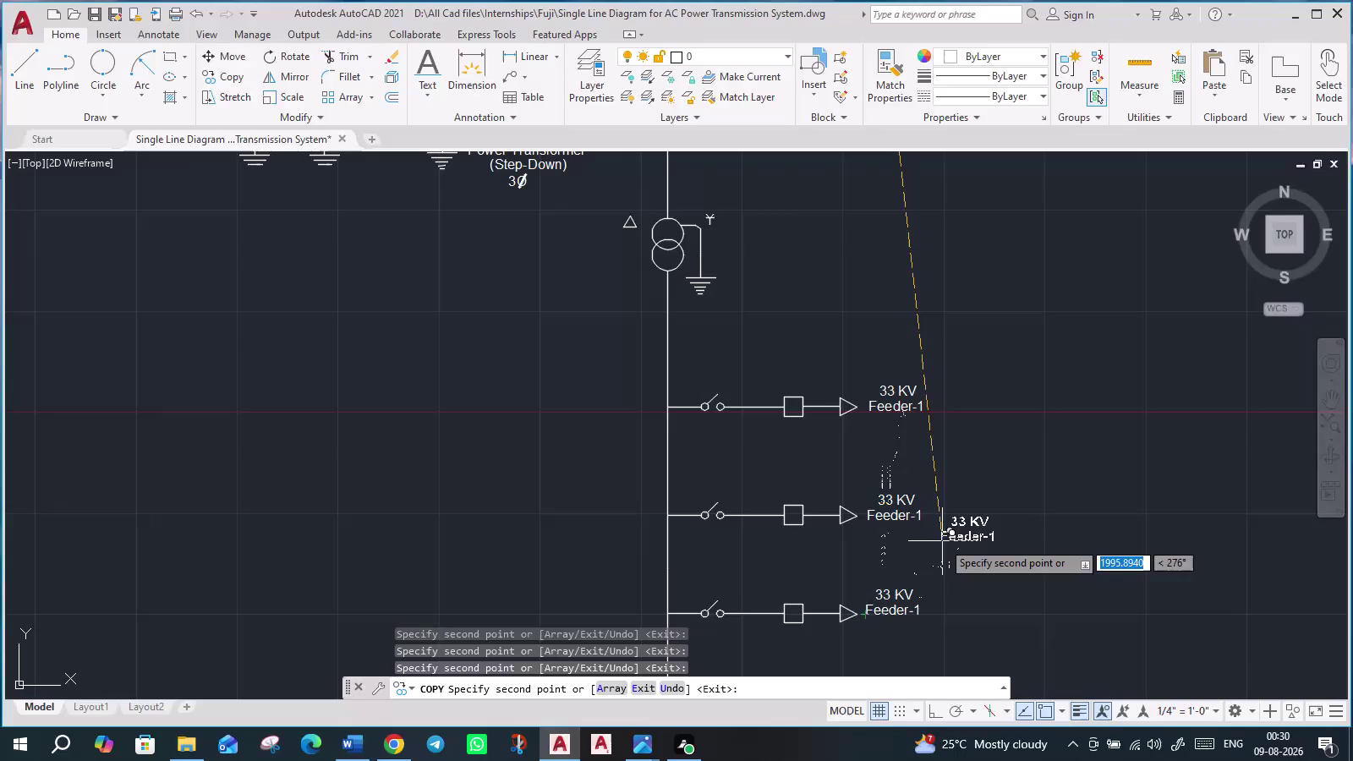
Change the second GENERATION label's first line to STEP-UP.
key(Escape)
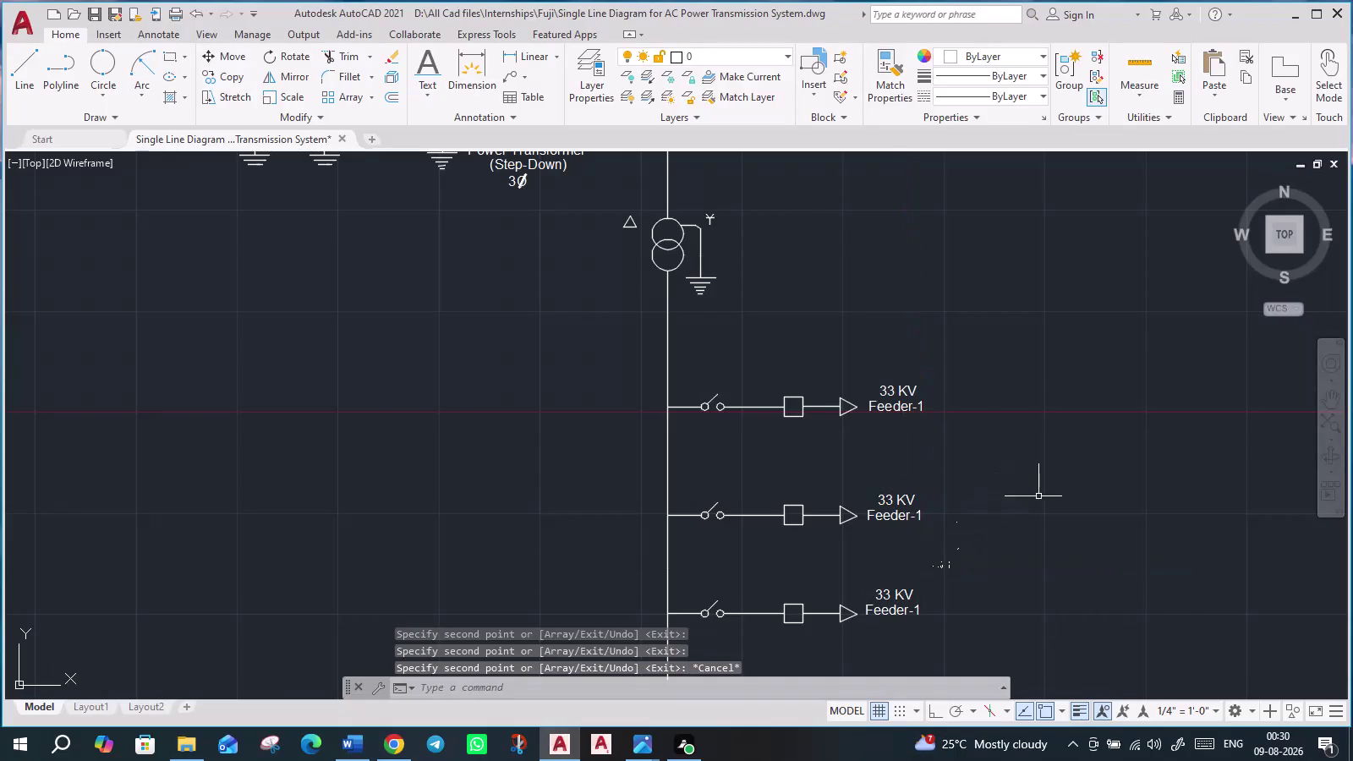
scroll(down, 3)
scroll(up, 3)
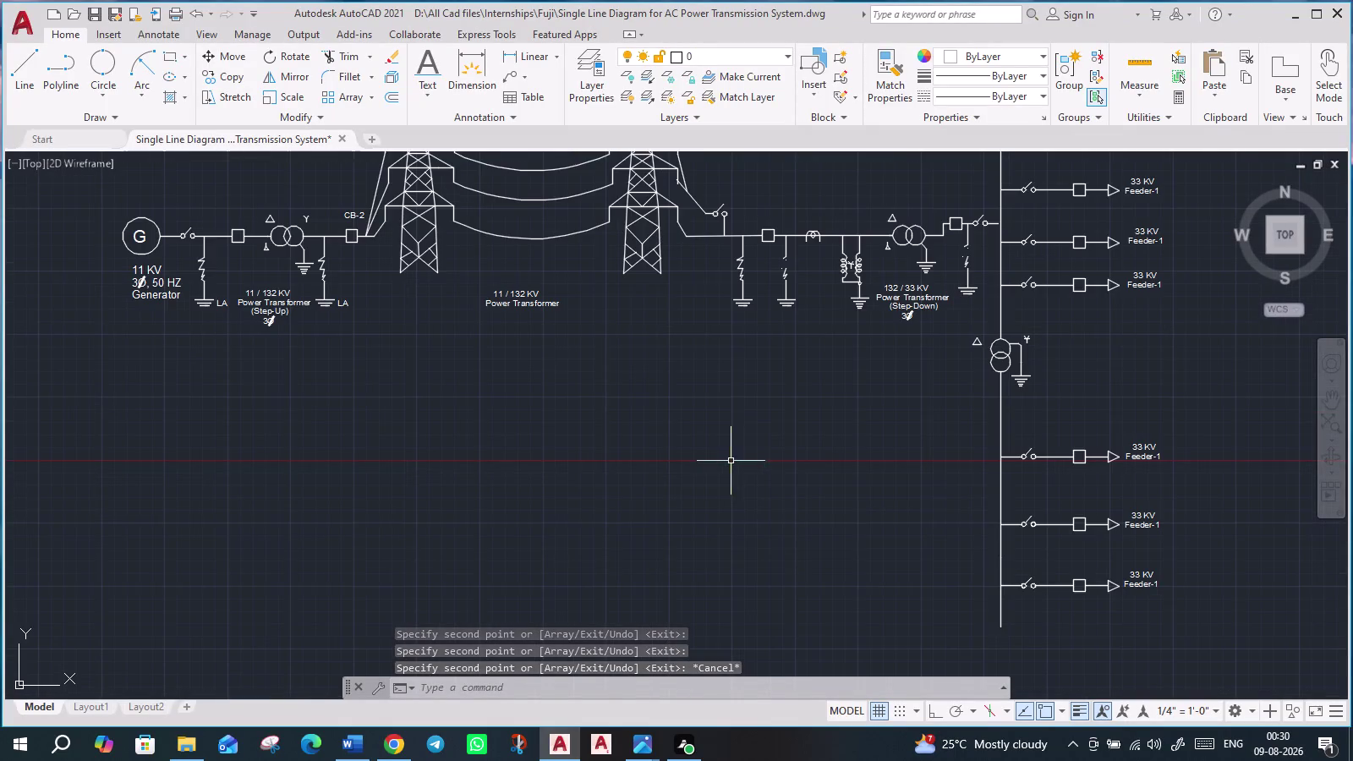
middle_drag(777, 453, 791, 686)
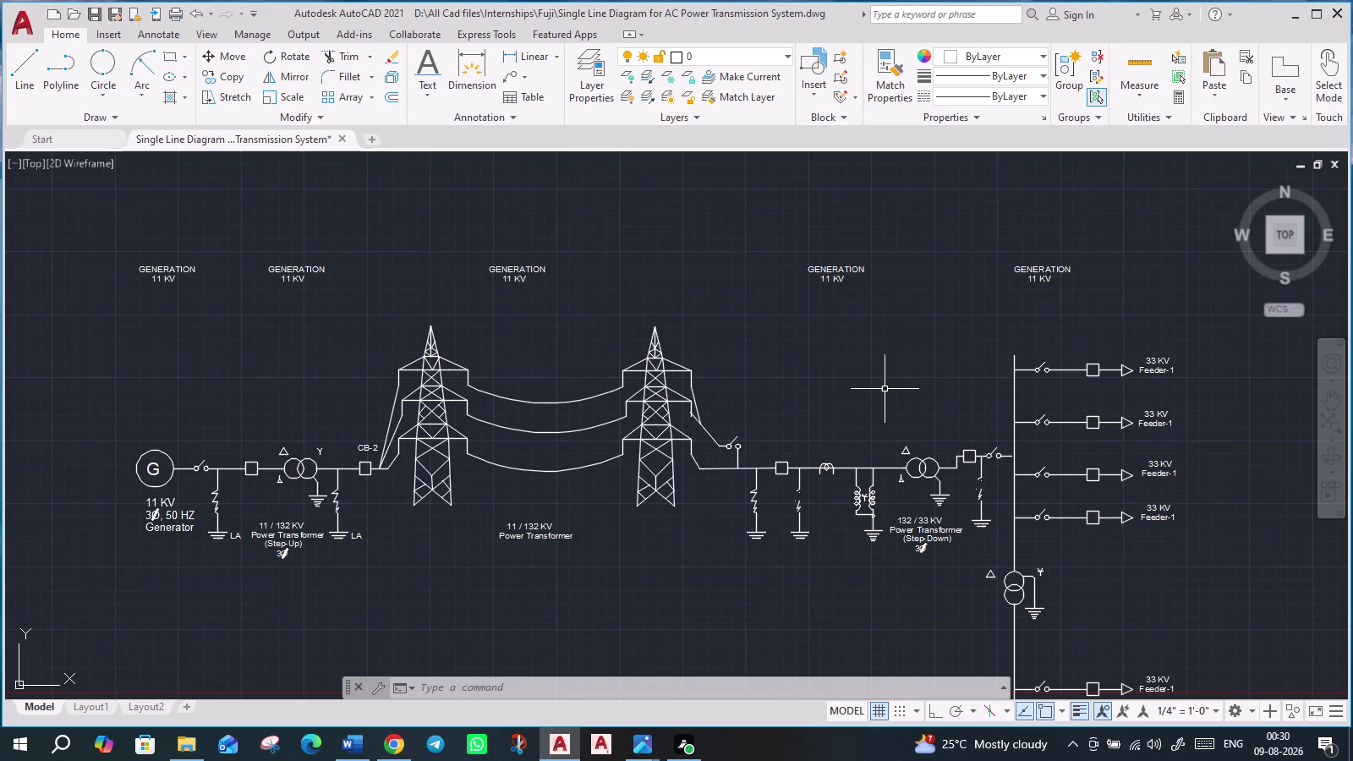
middle_drag(830, 372, 842, 364)
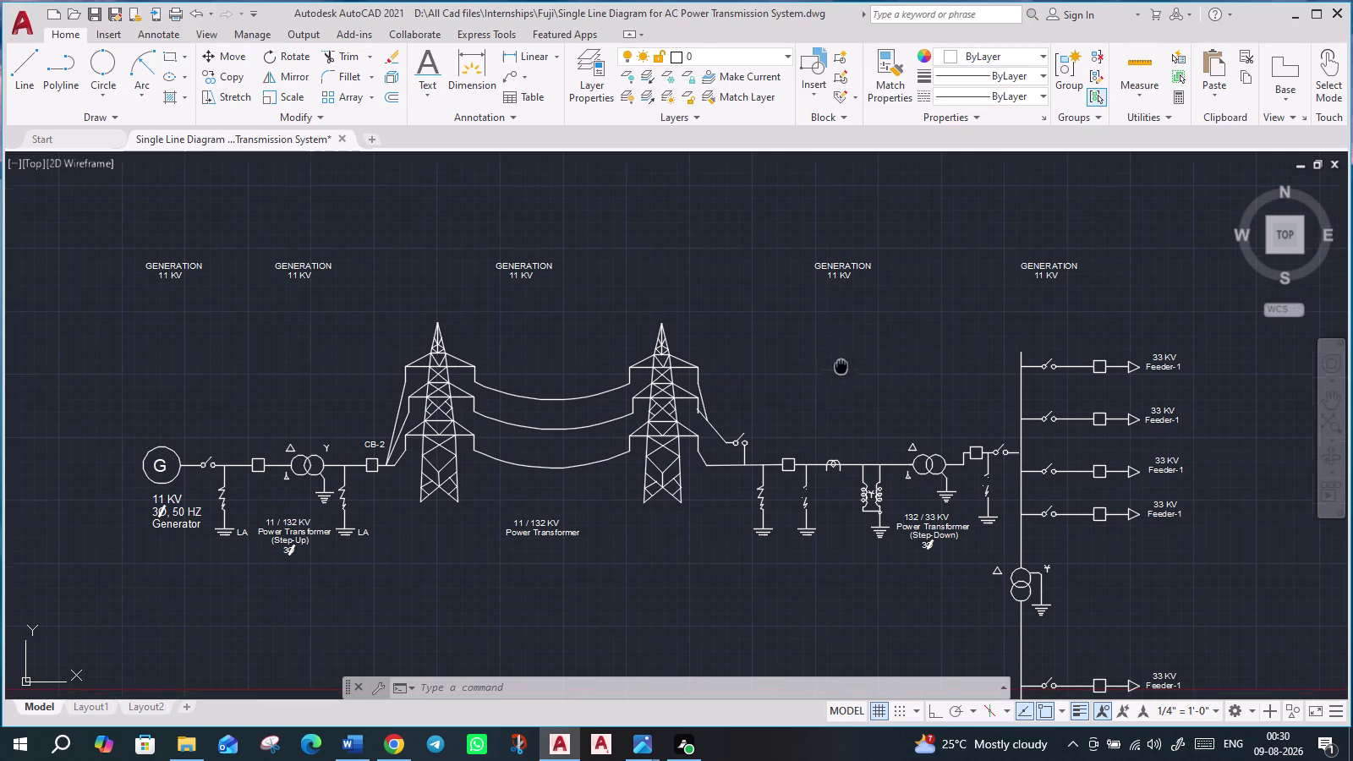
middle_drag(842, 365, 859, 355)
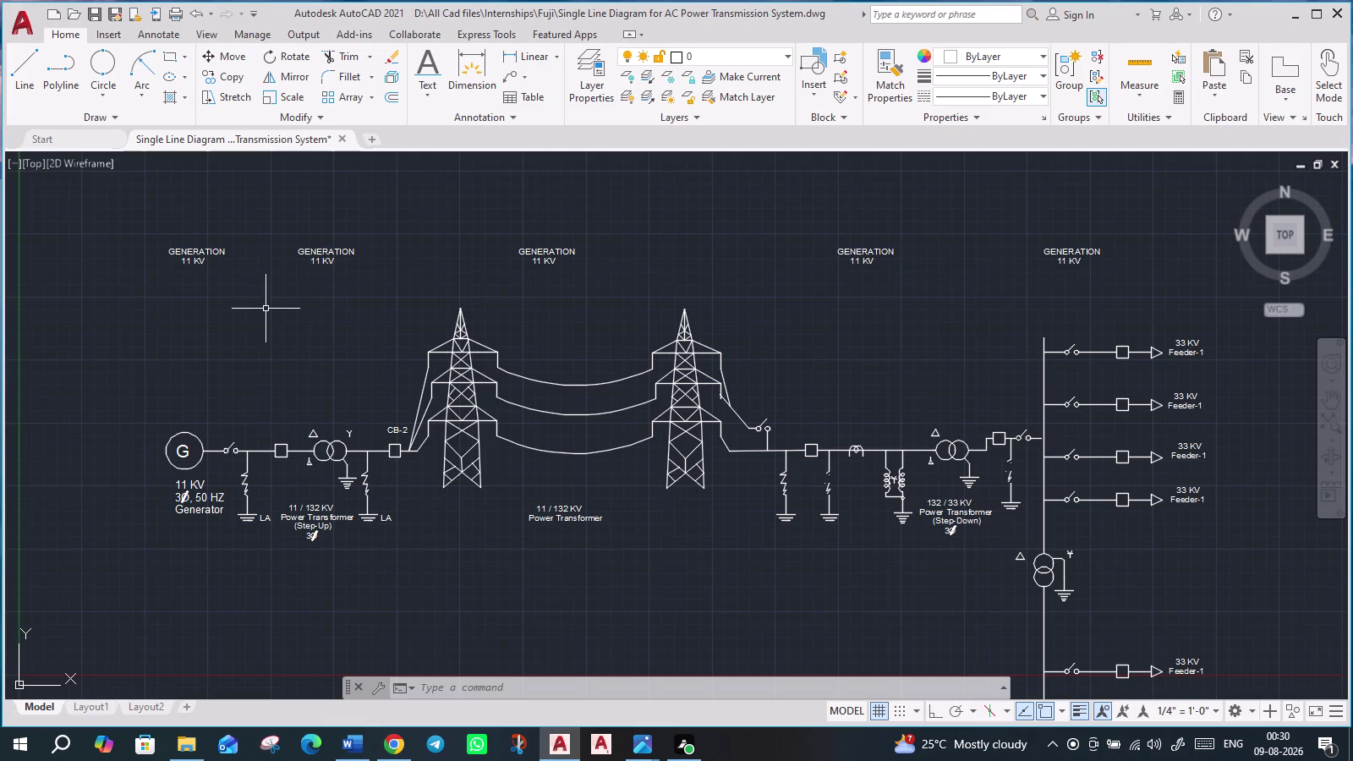
scroll(up, 3)
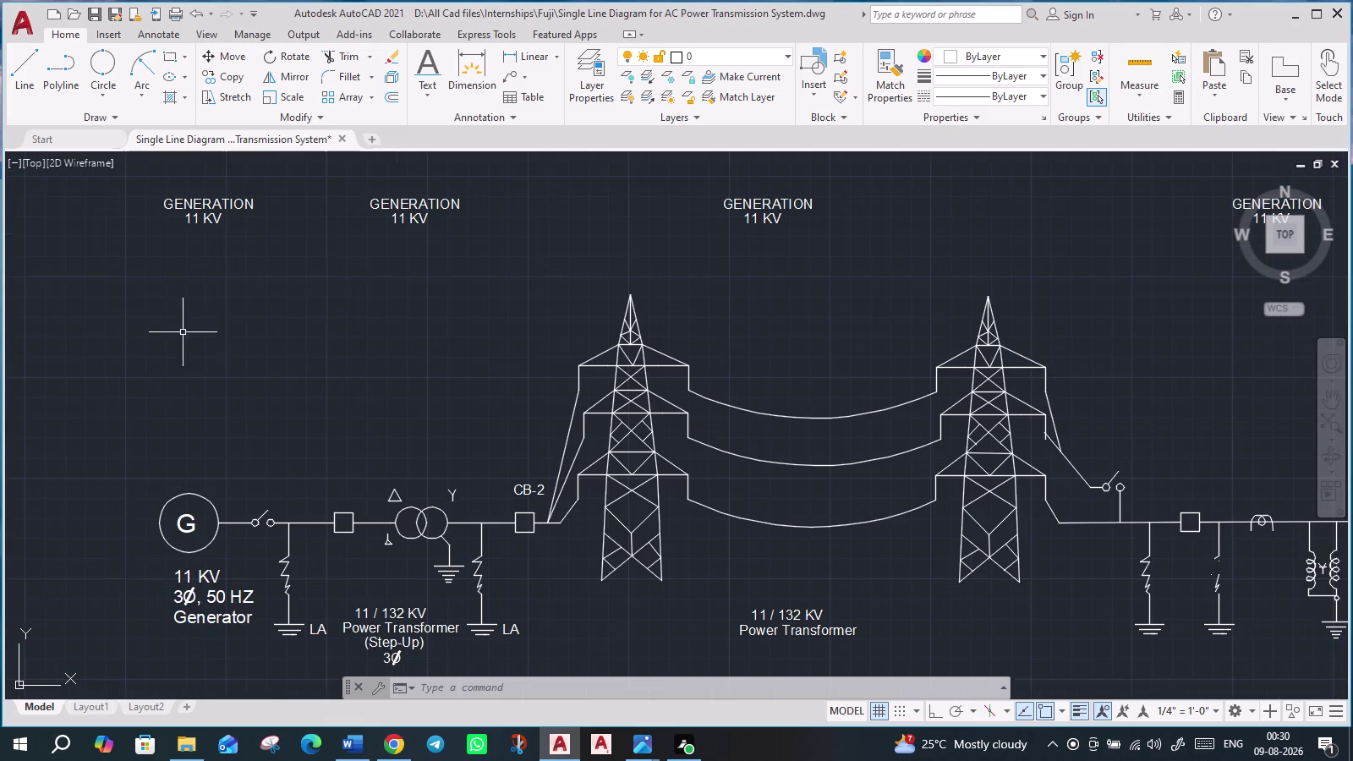
middle_drag(265, 319, 289, 417)
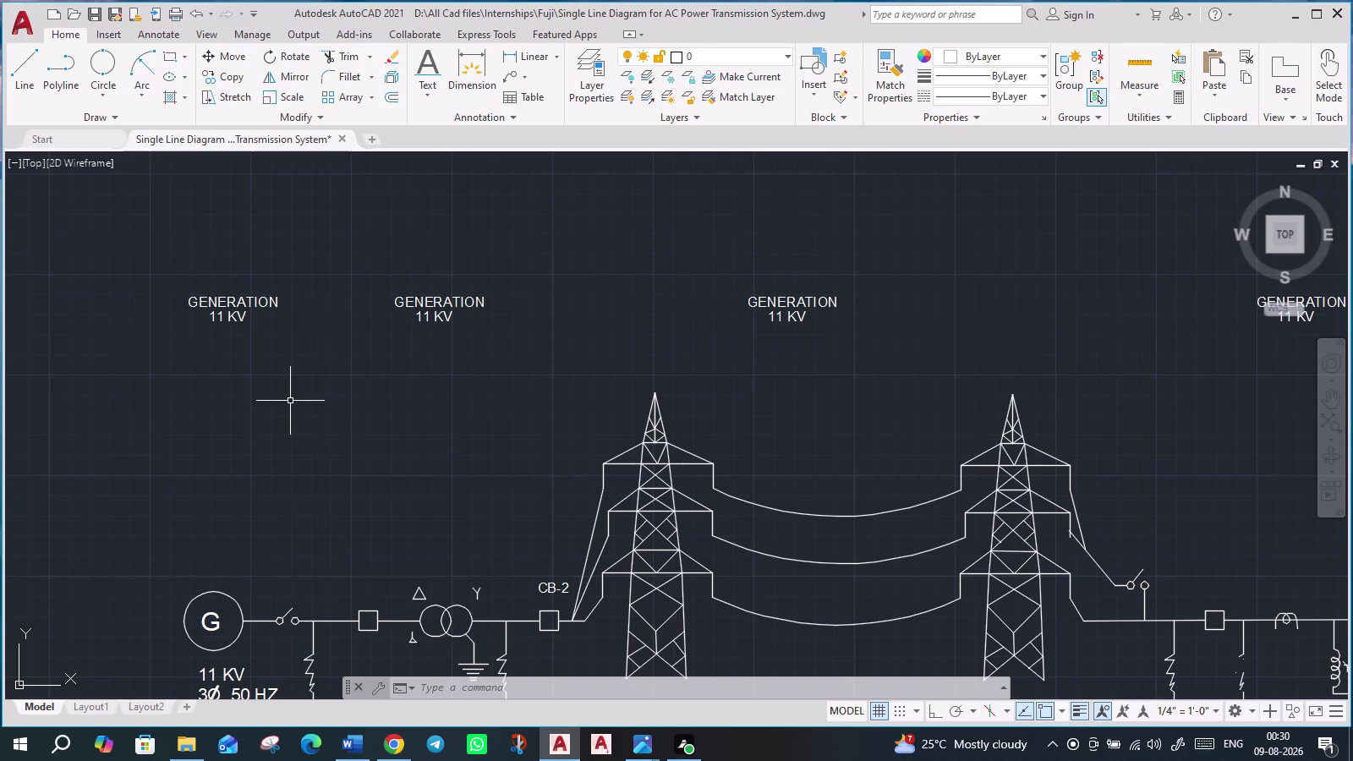
scroll(down, 3)
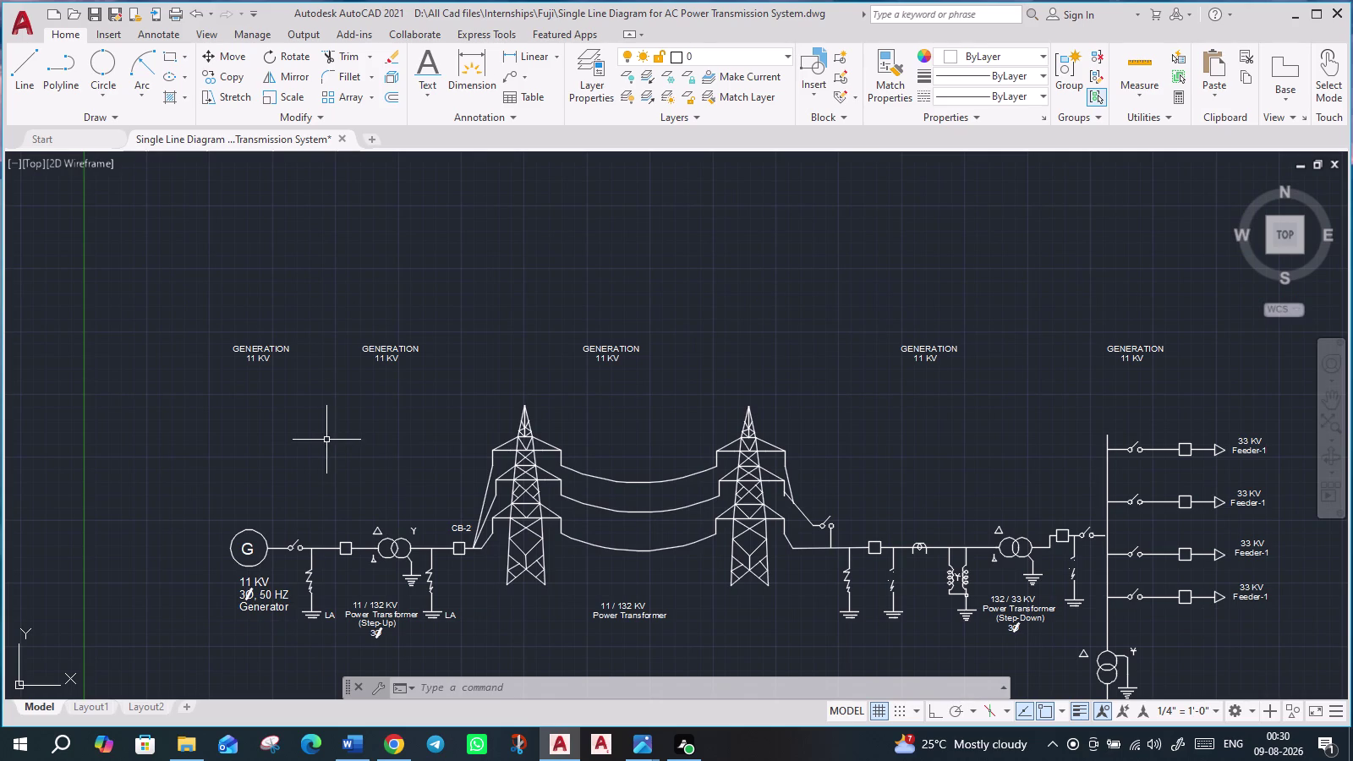
middle_drag(337, 426, 303, 399)
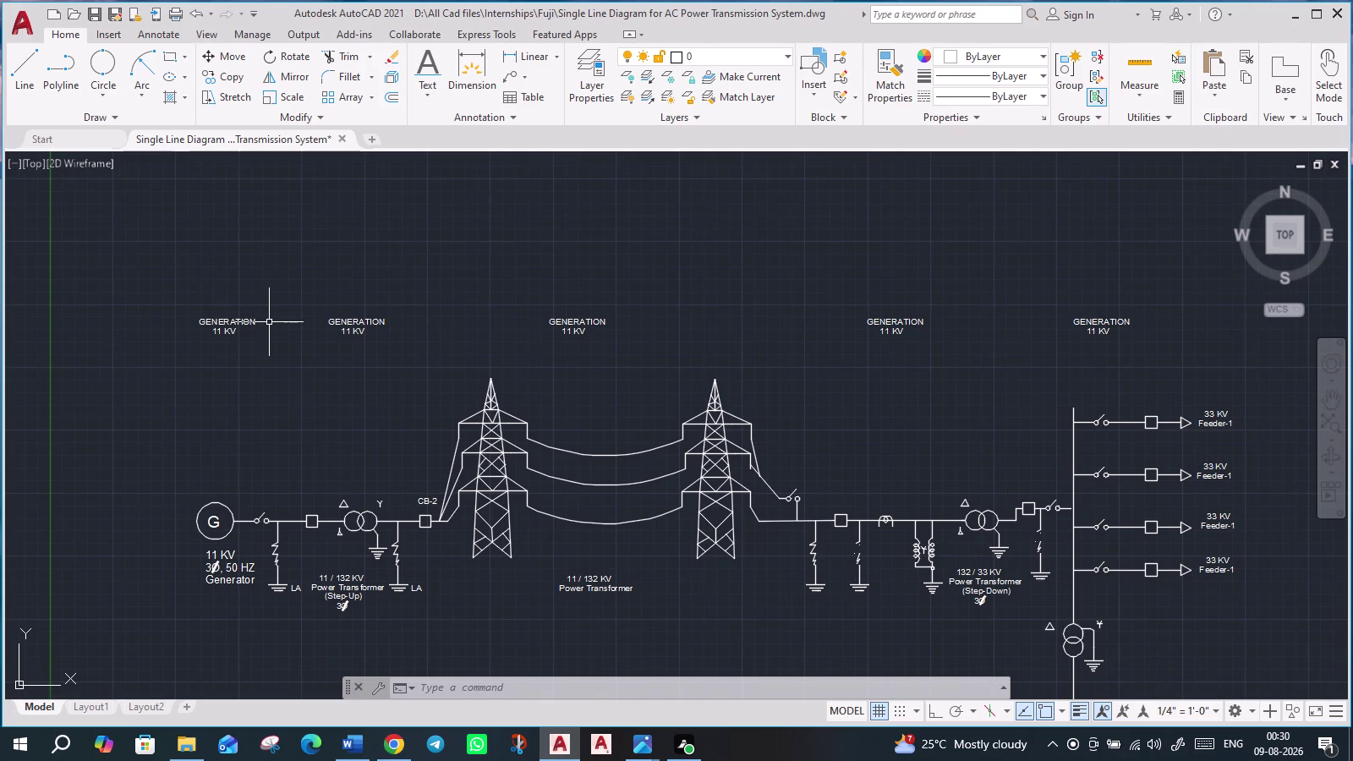
scroll(up, 3)
double_click(461, 319)
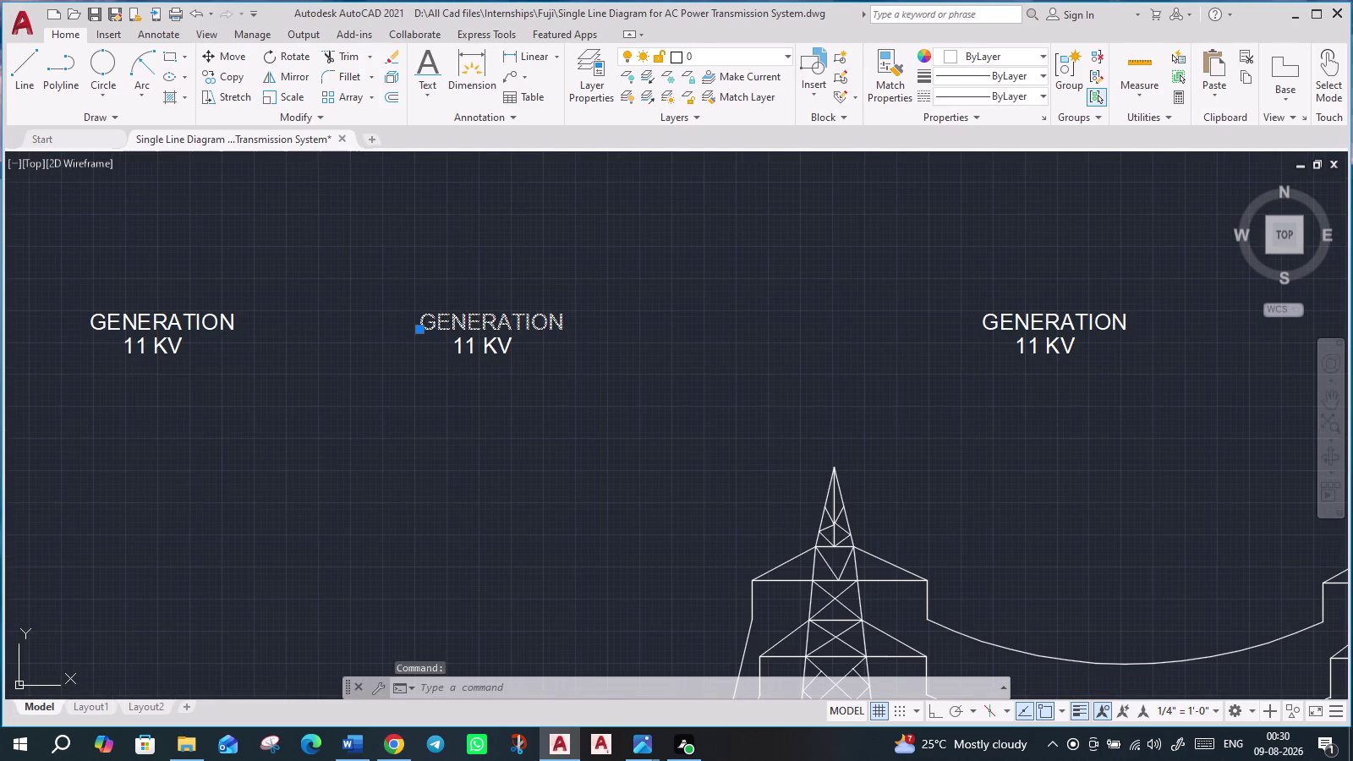
key(shift+s)
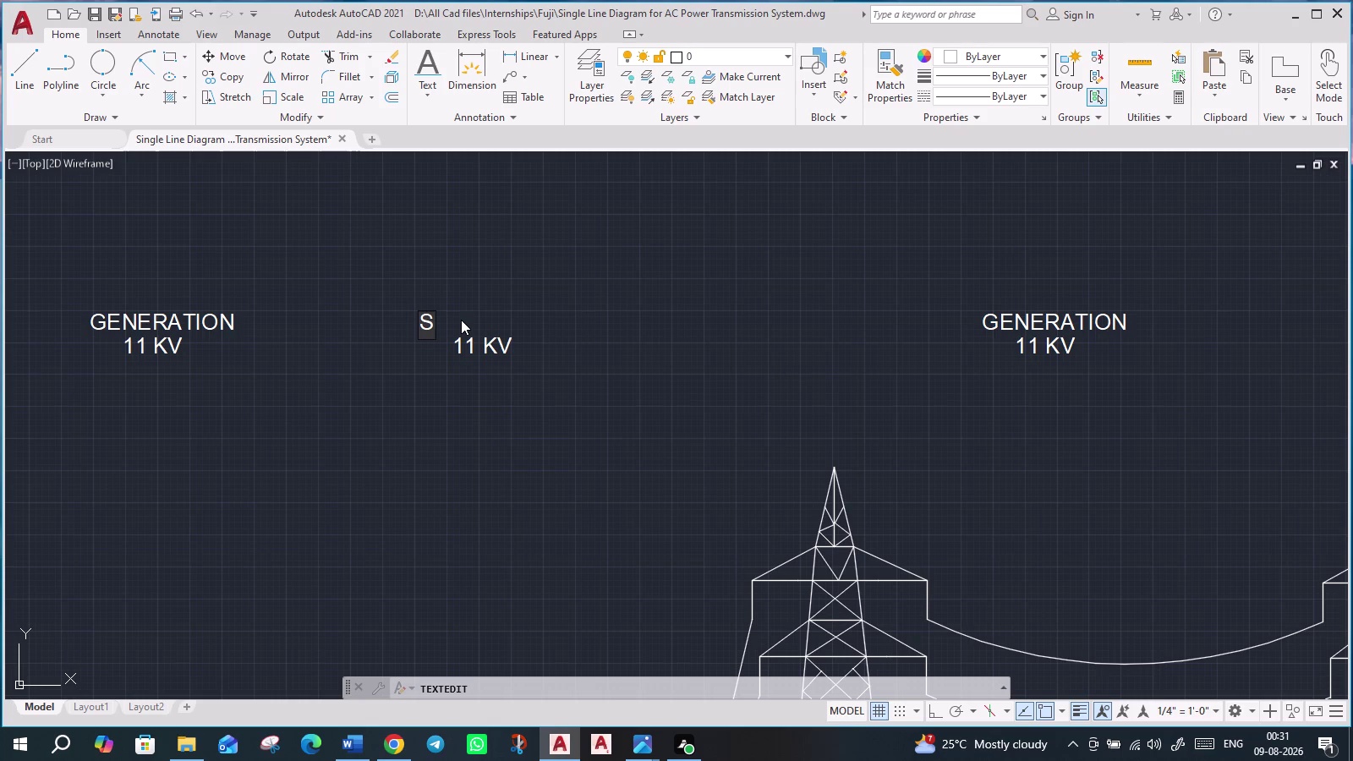
text(TEP-)
text(U)
key(p)
key(Return)
Replace the label's 11 KV line with TRANSFORMER and close text editing.
double_click(493, 347)
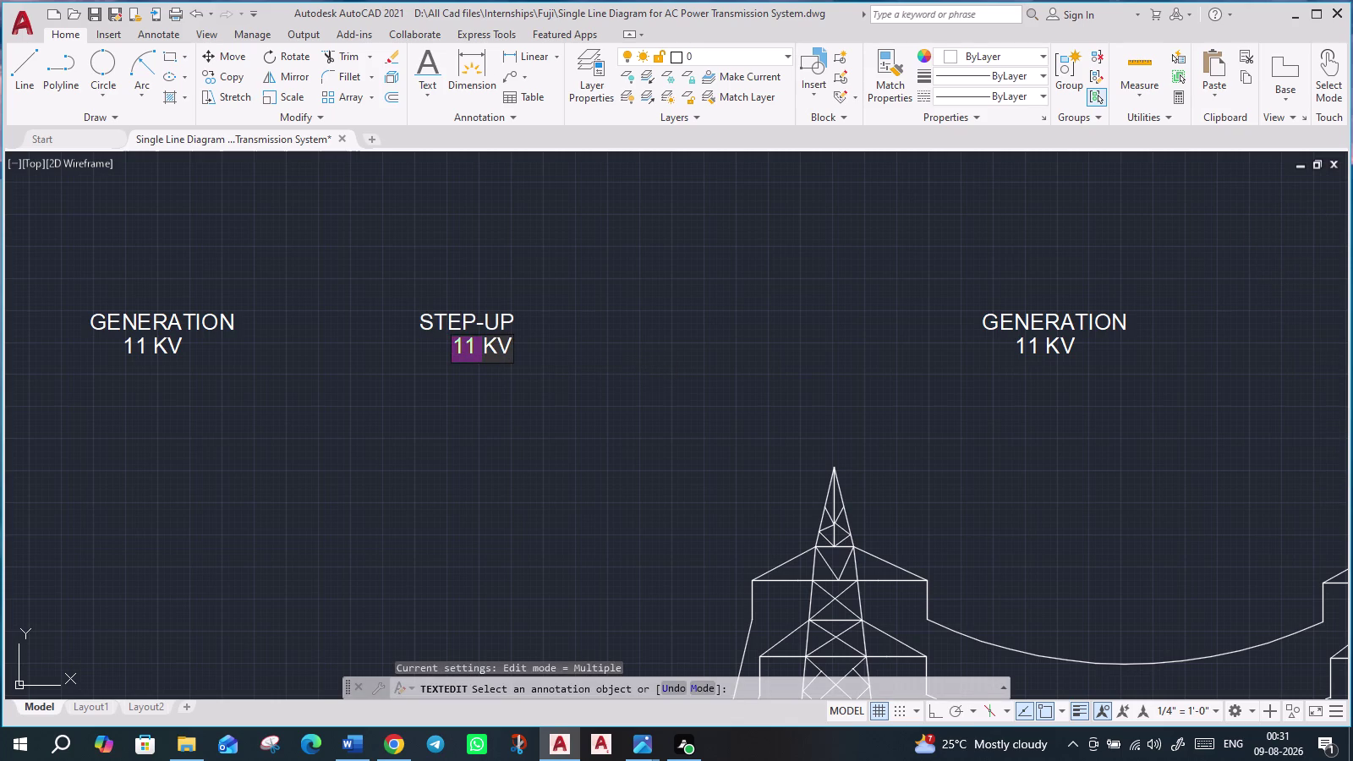
drag(512, 346, 483, 358)
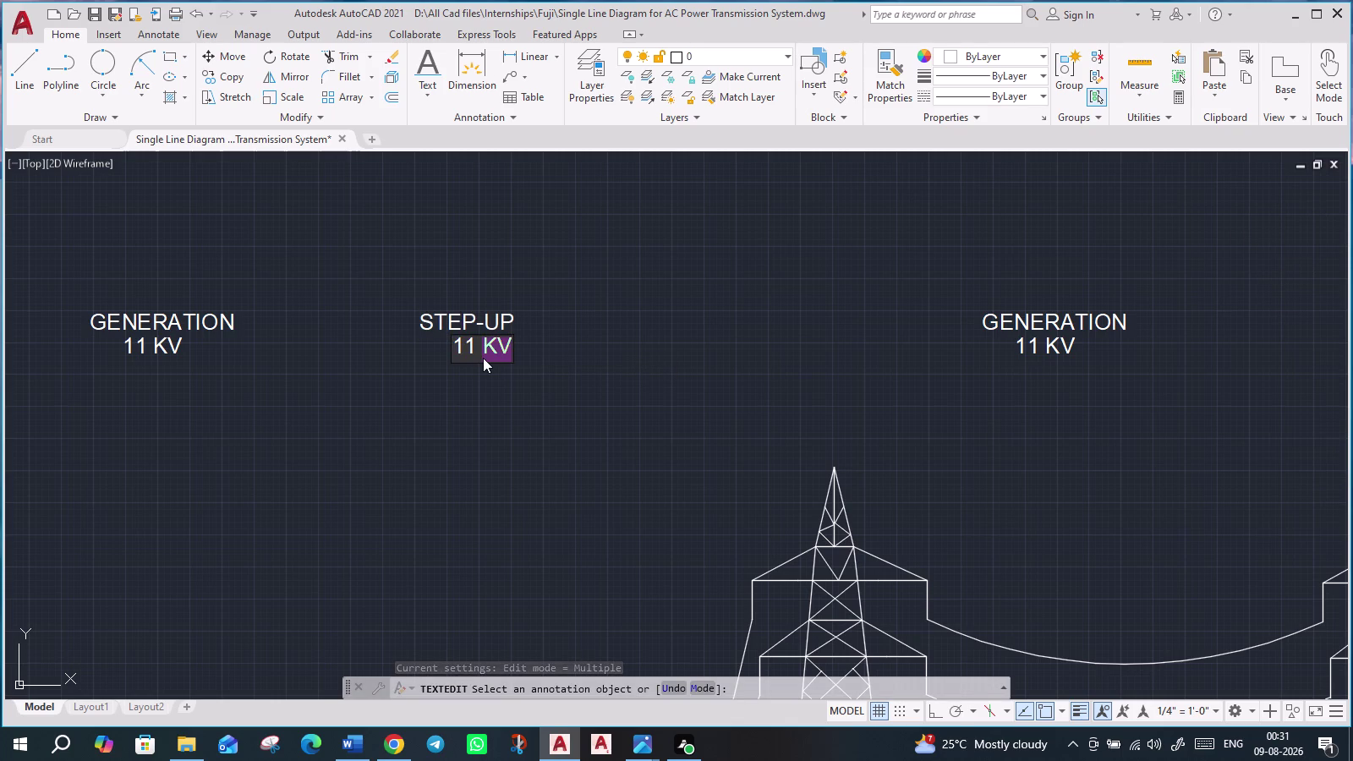
key(BackSpace)
key(BackSpace)
key(BackSpace)
key(BackSpace)
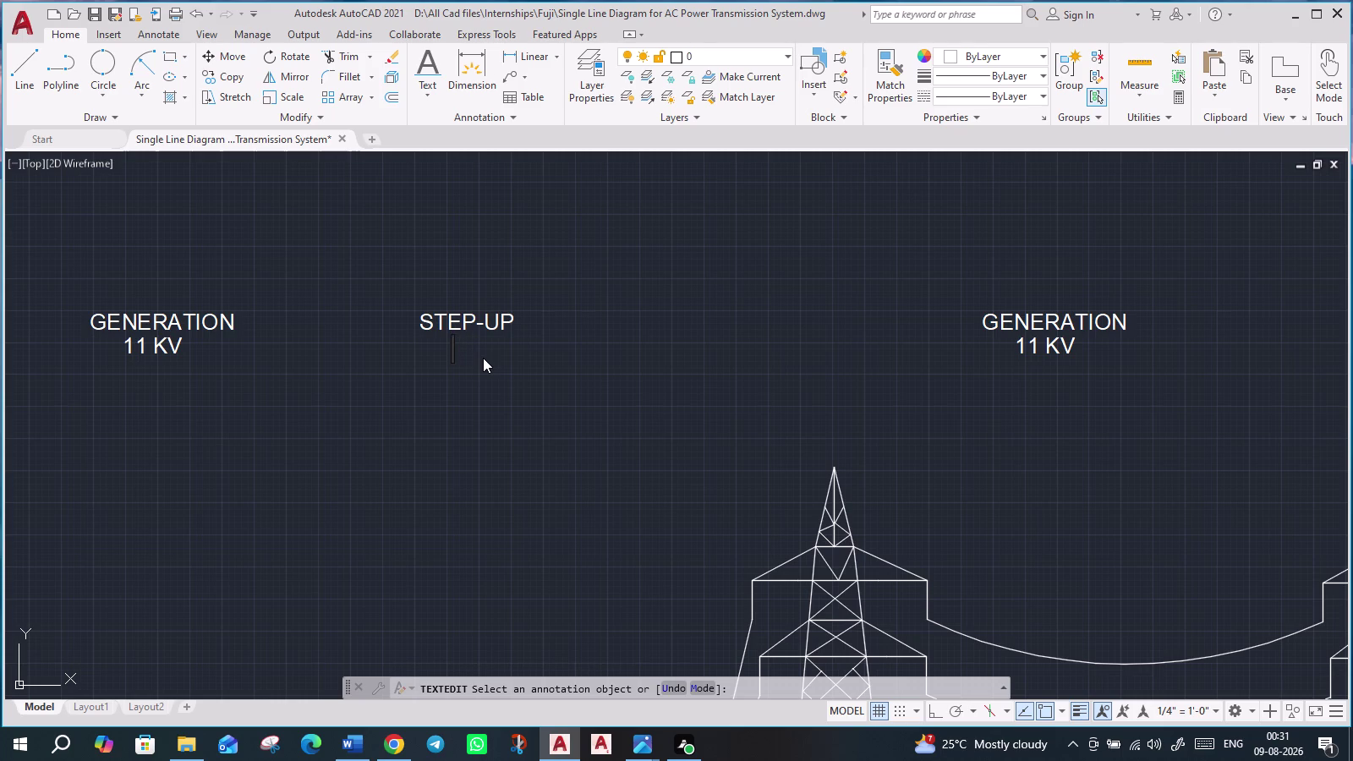
text(TRANSF)
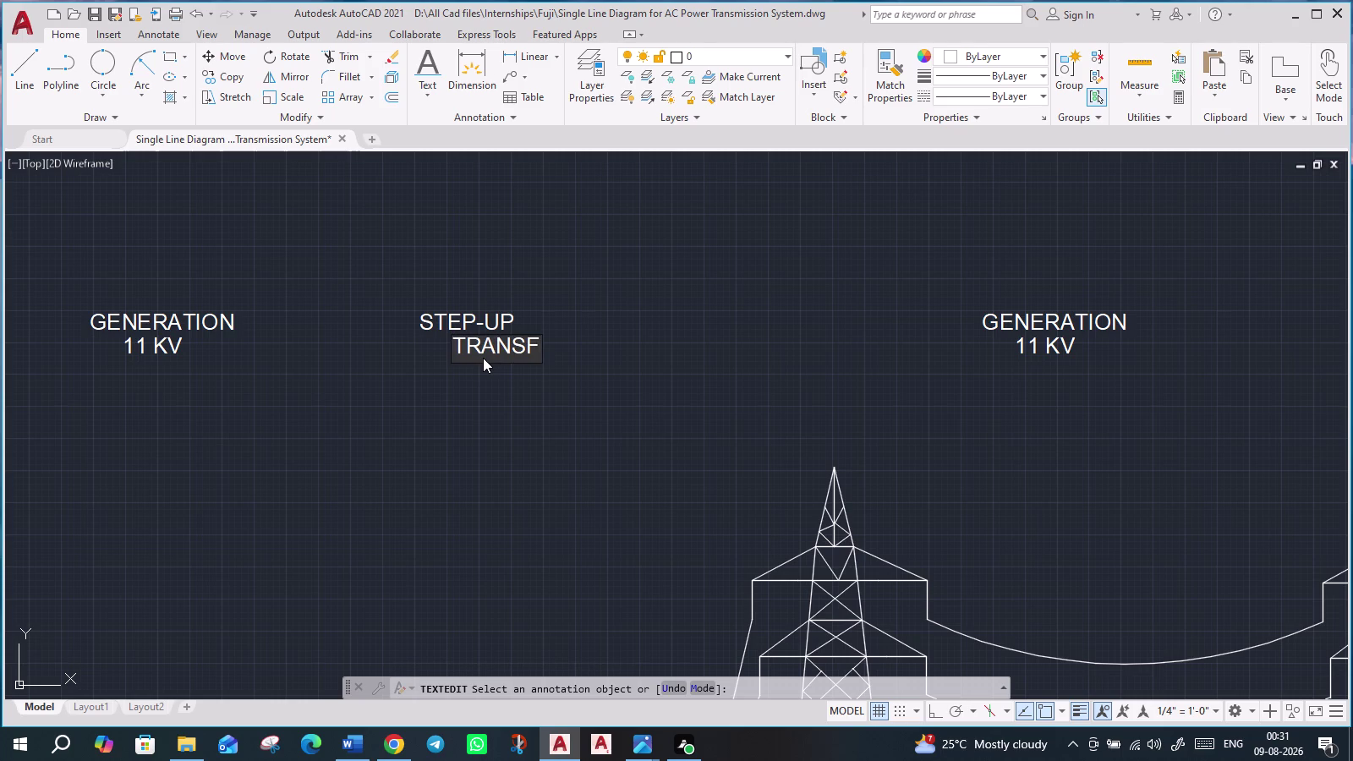
text(ORMER)
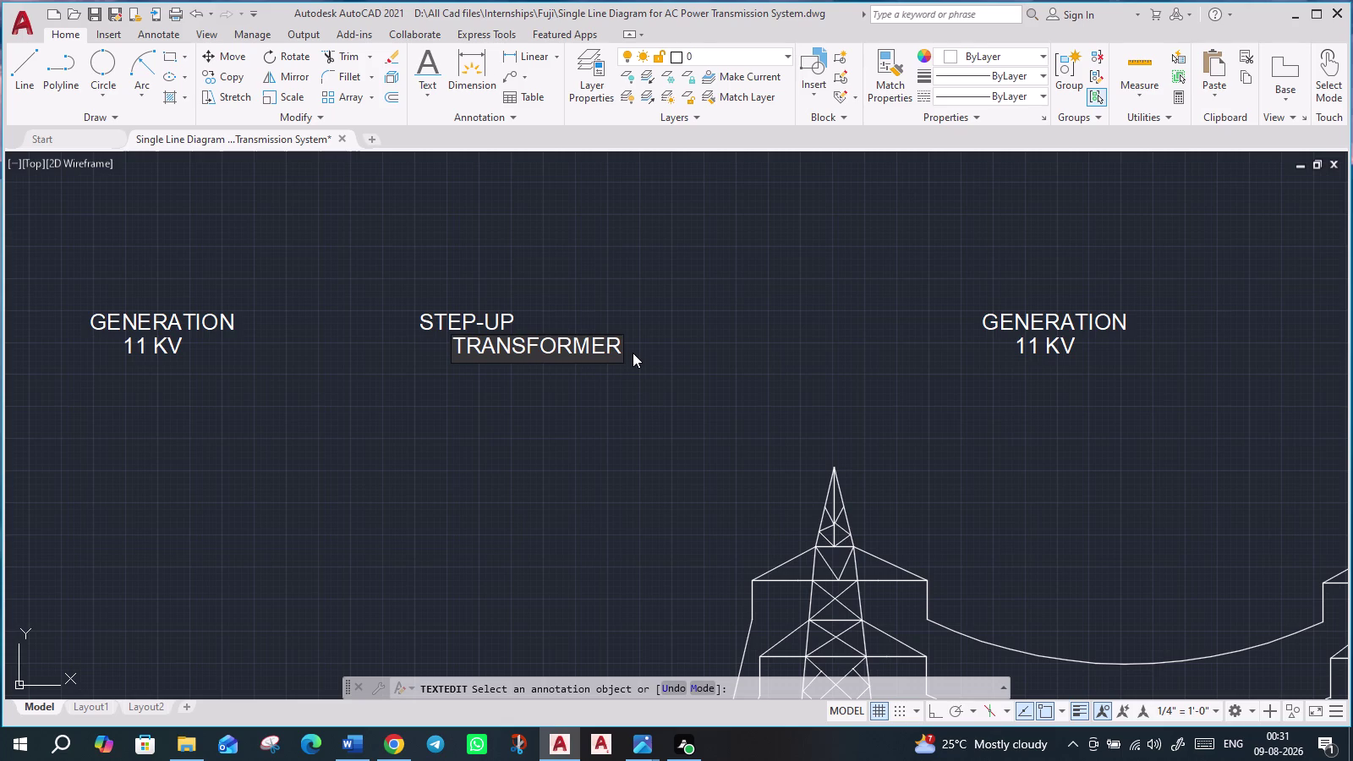
key(Return)
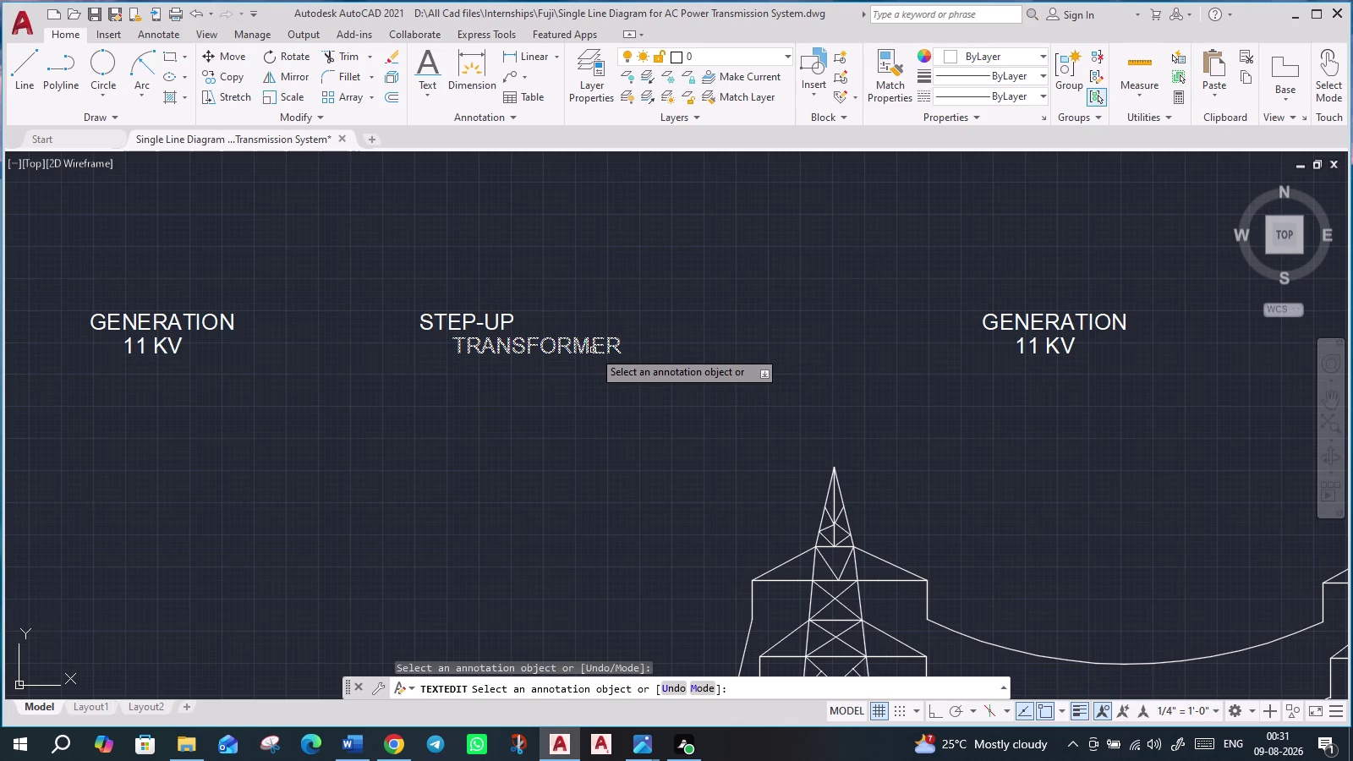
click(593, 350)
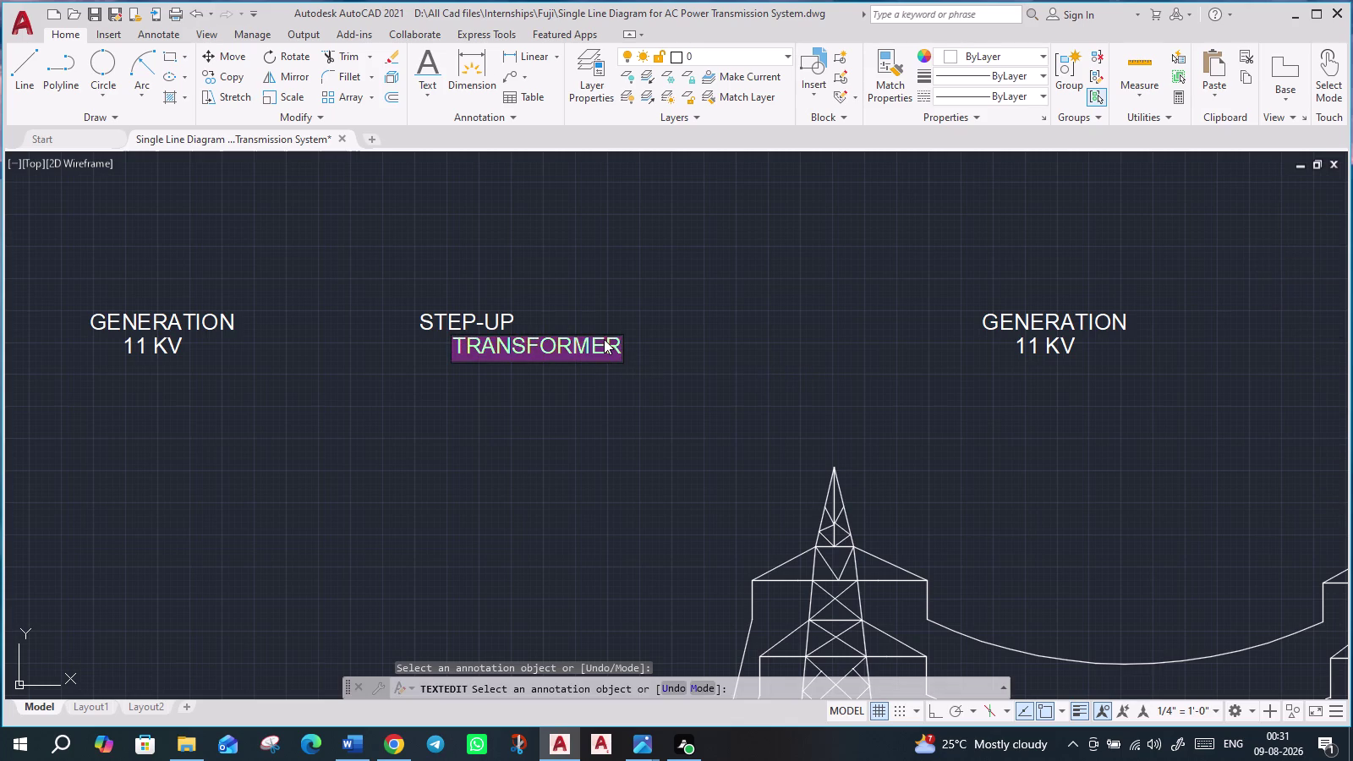
key(Escape)
key(Escape)
click(577, 346)
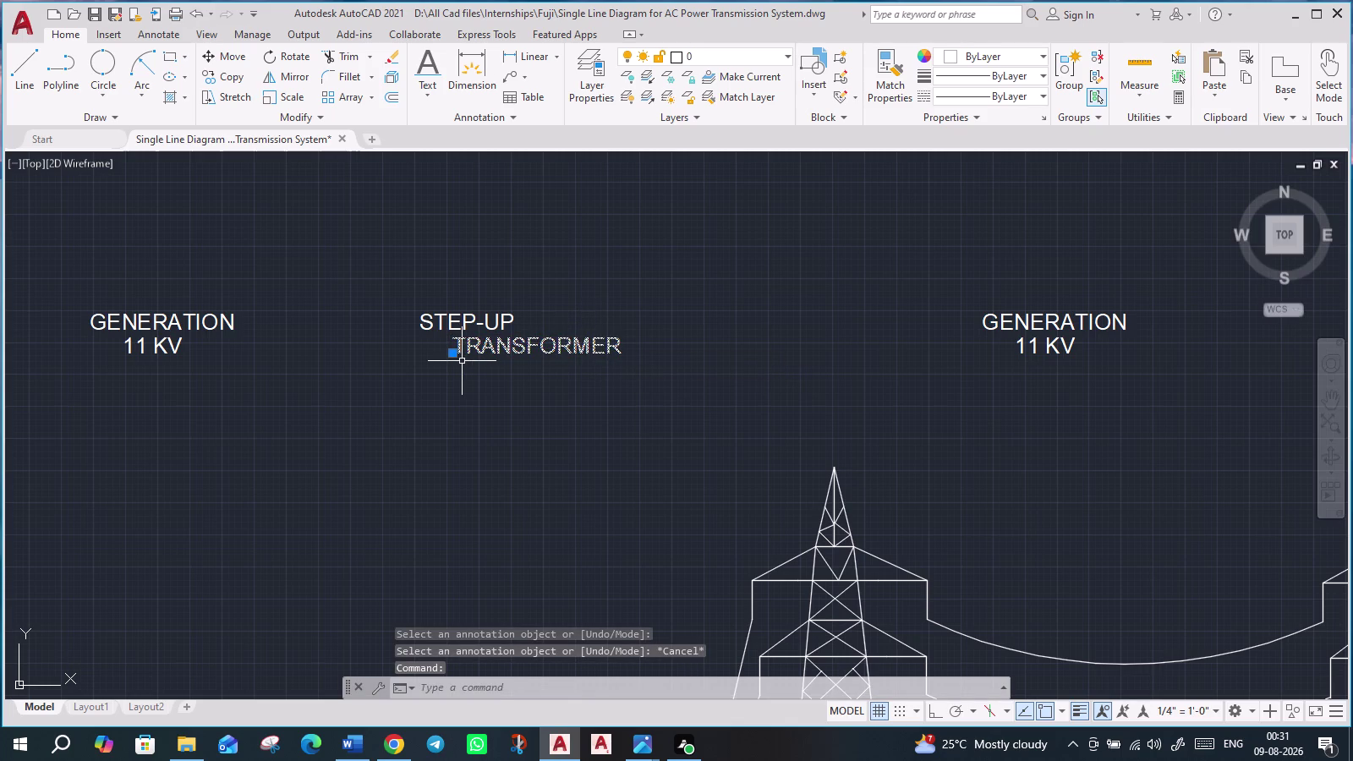
Copy the TRANSFORMER text to just below the label with CO.
text(CO)
key(Return)
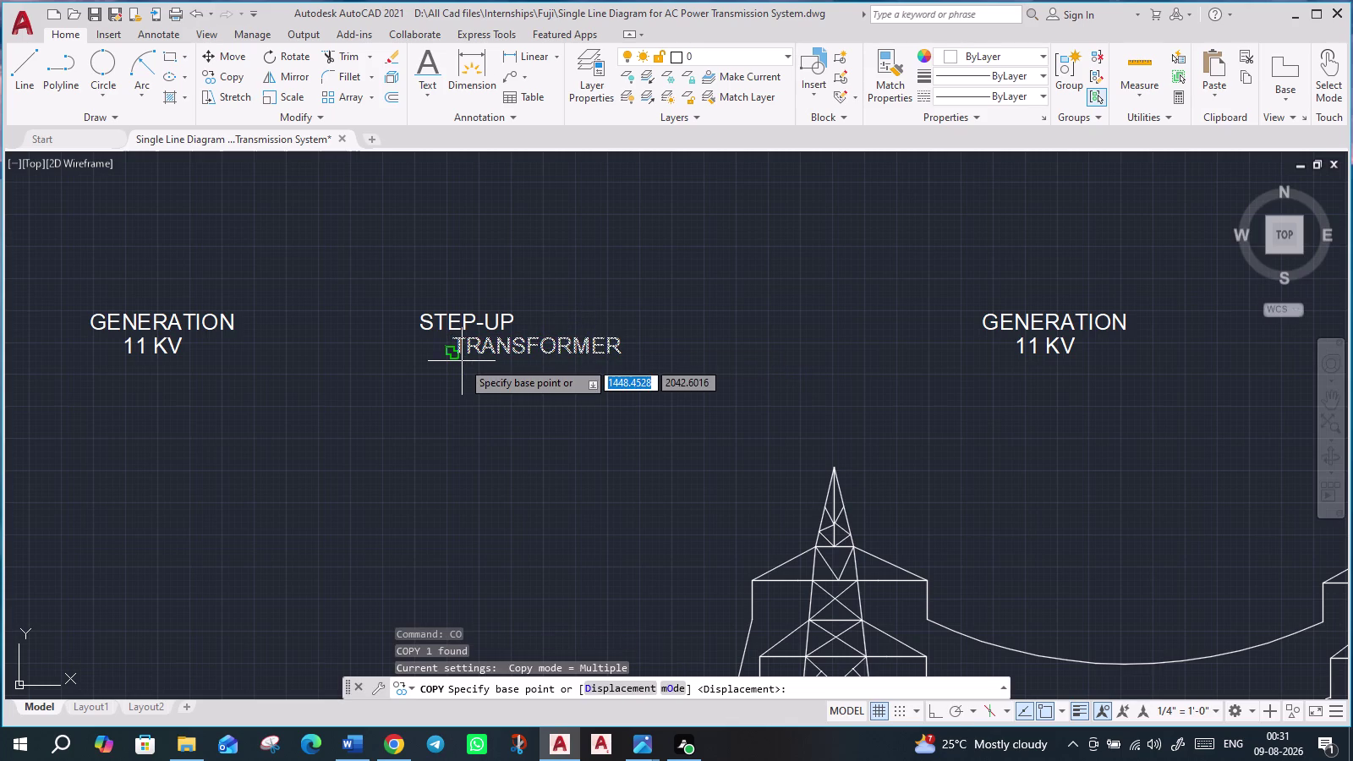
click(476, 346)
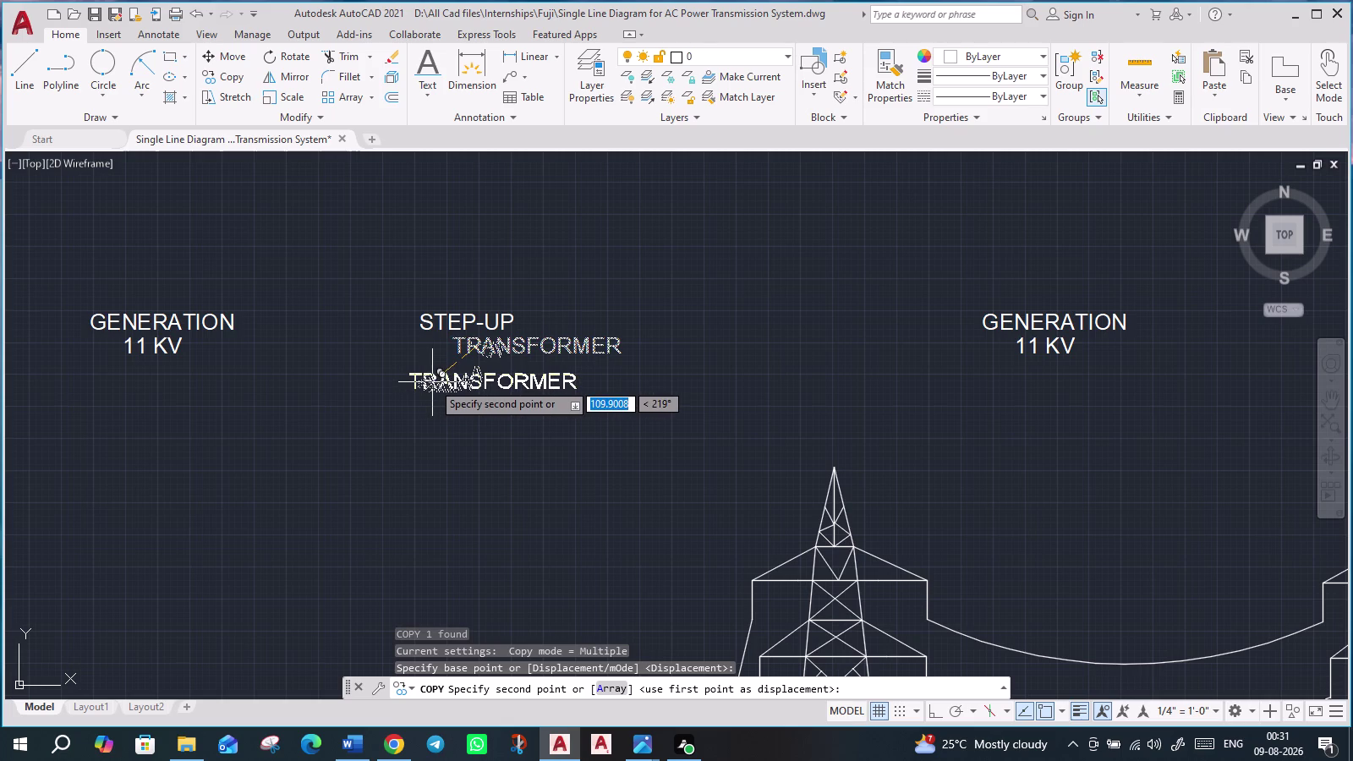
click(432, 382)
key(Escape)
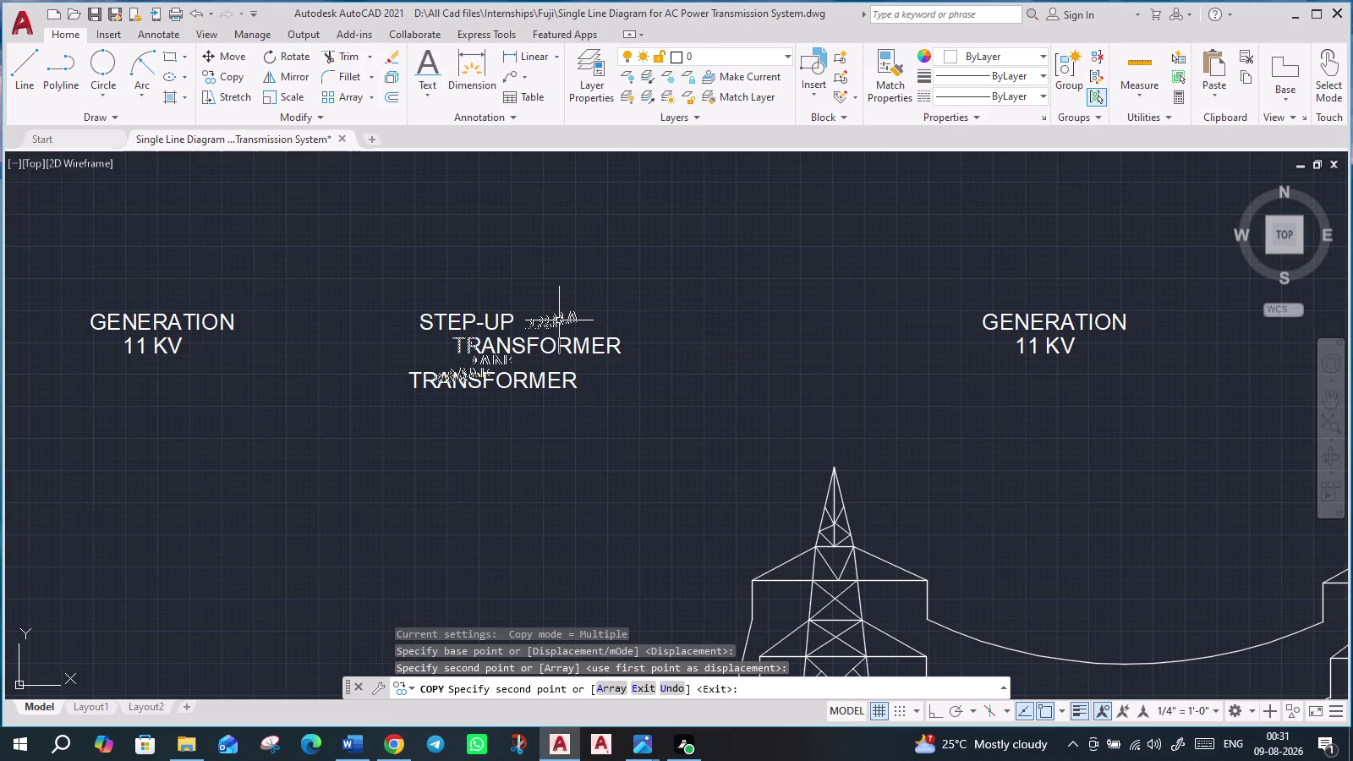
key(Escape)
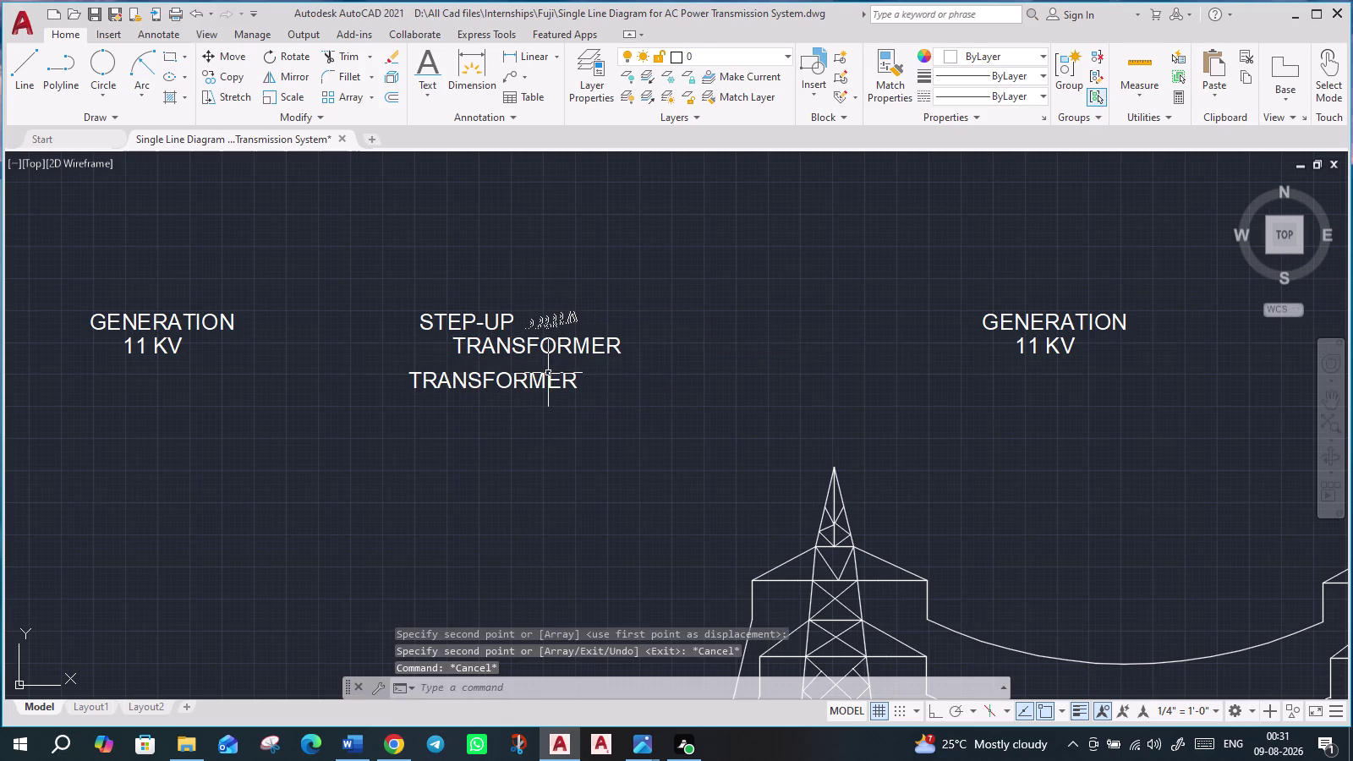
key(Escape)
key(Escape)
Change the copied text to read 11/132 KV.
double_click(543, 384)
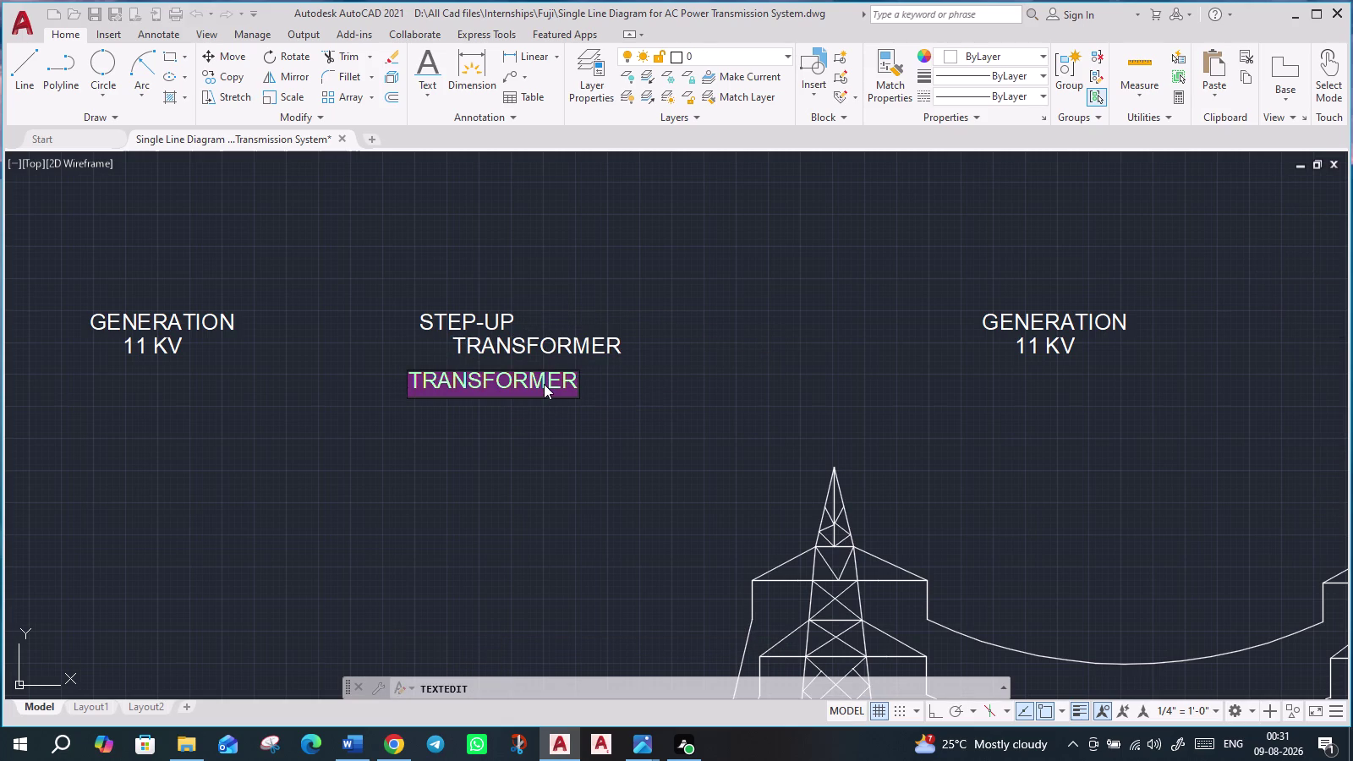
text(11/)
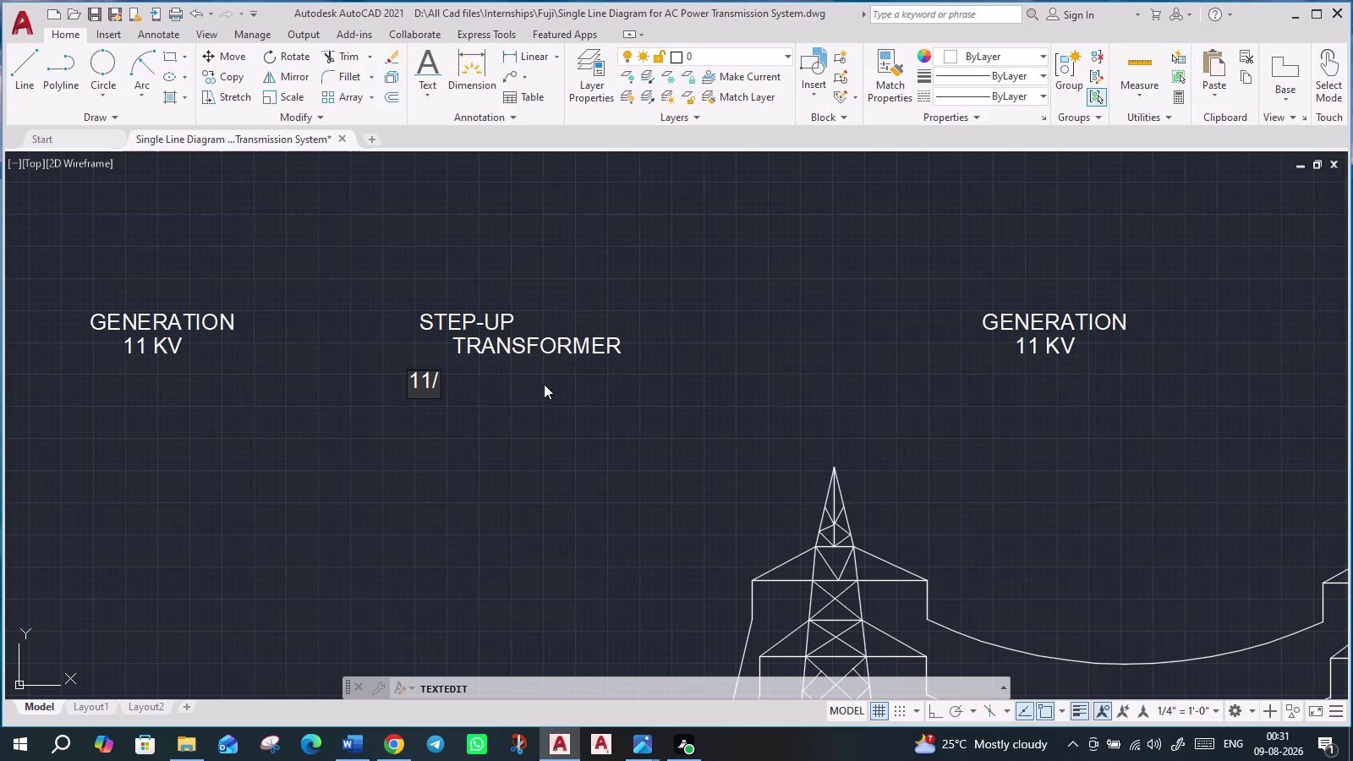
text(132)
key(space)
text(K)
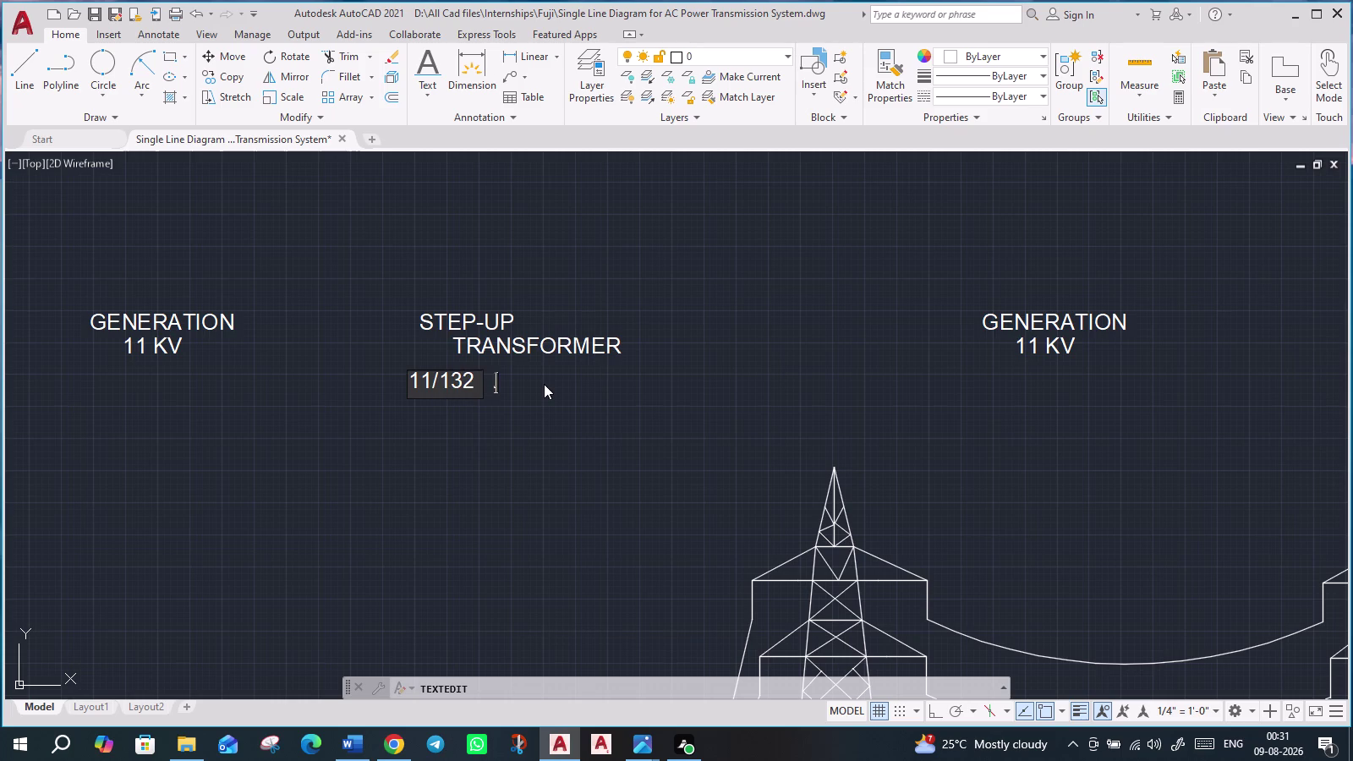
text(V)
key(Return)
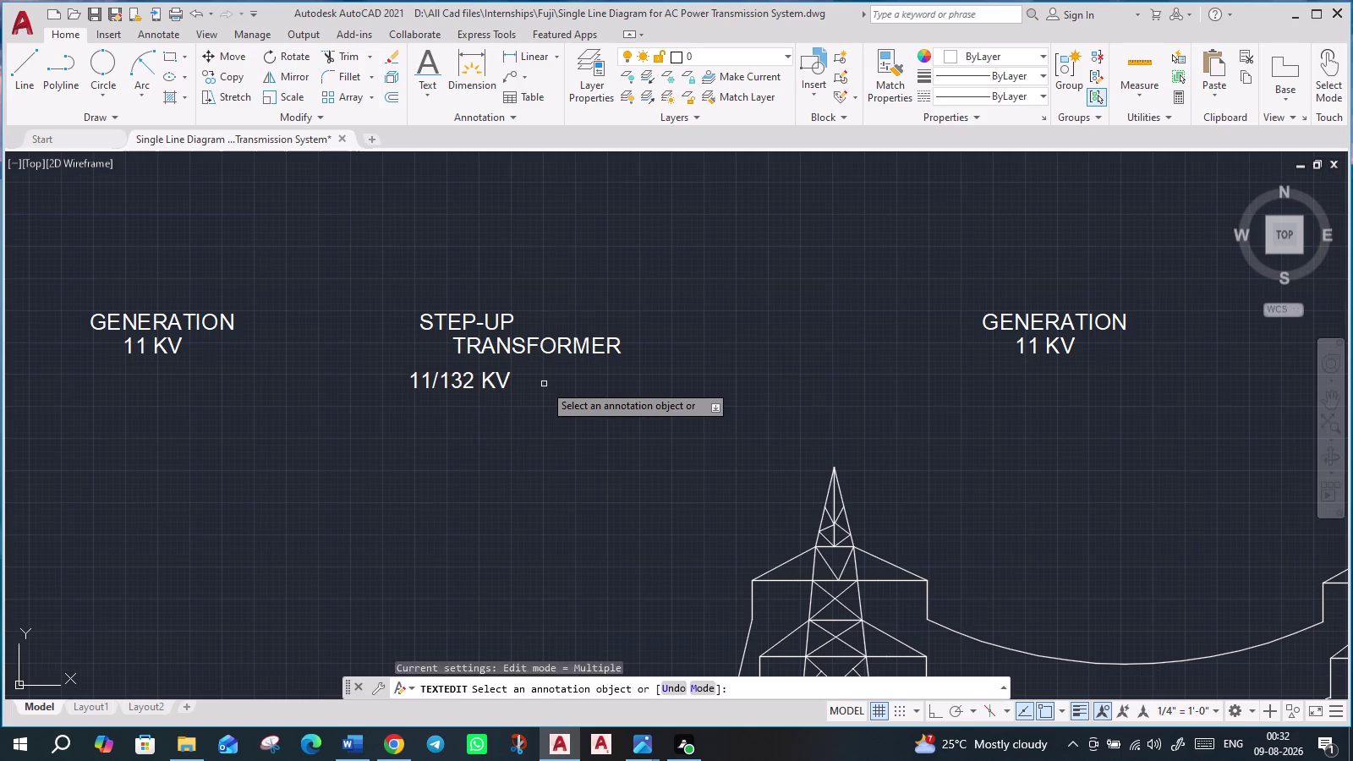
Move TRANSFORMER so it sits centred beneath STEP-UP.
click(515, 346)
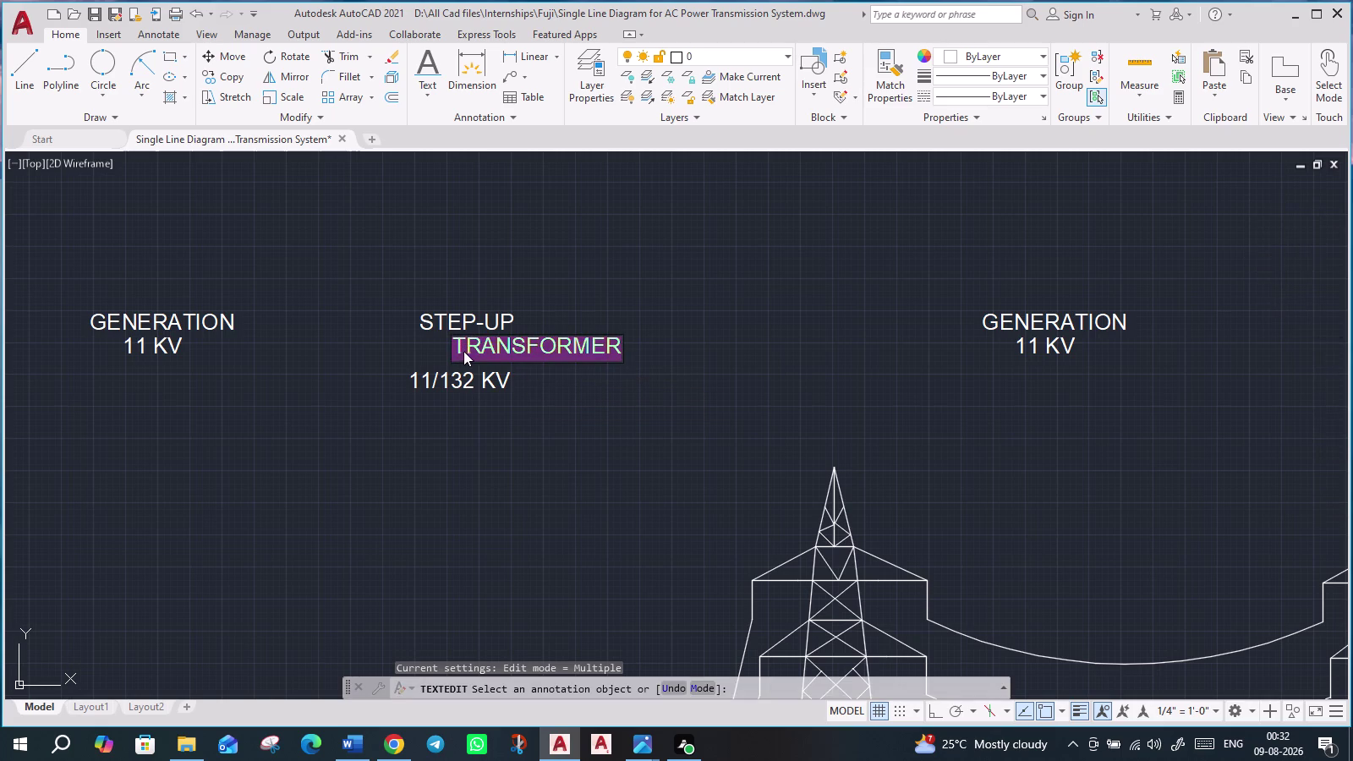
key(Escape)
key(Escape)
click(467, 342)
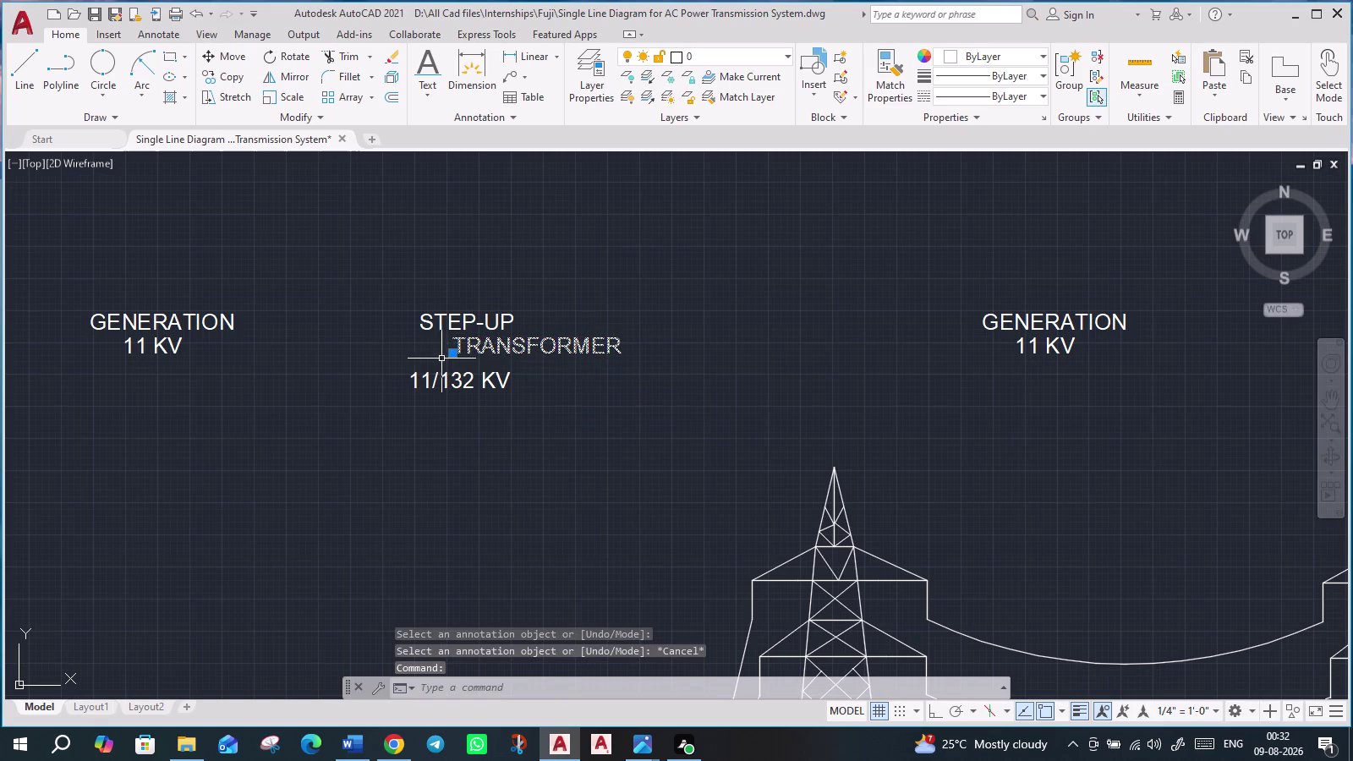
click(440, 359)
click(451, 360)
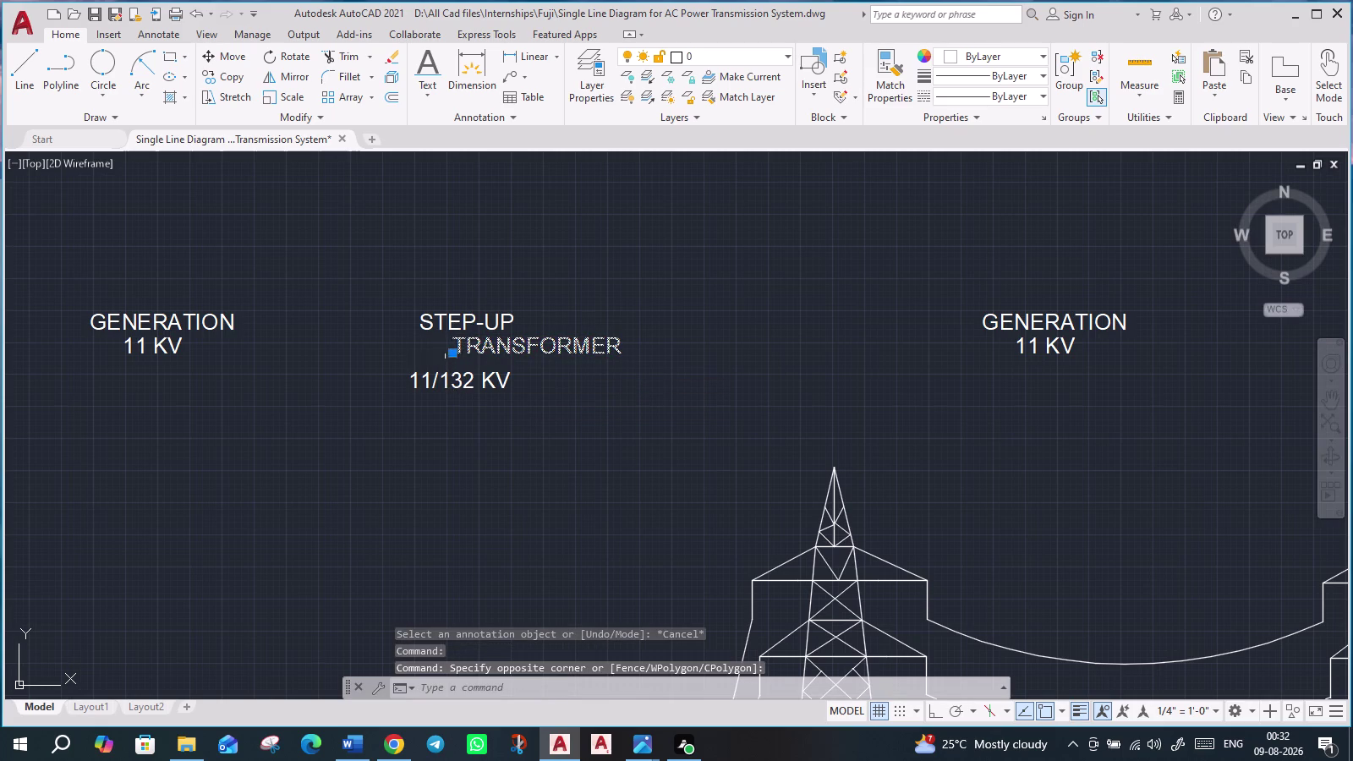
click(450, 352)
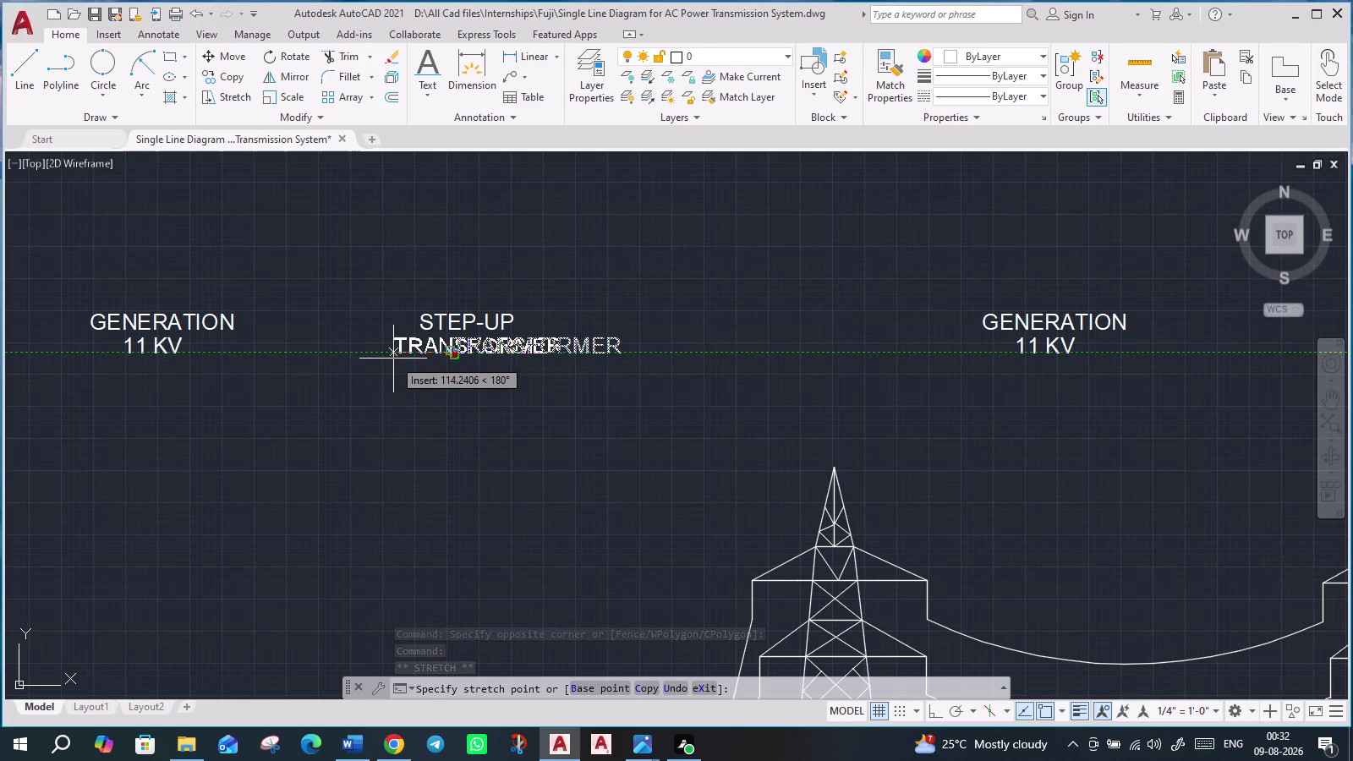
click(394, 359)
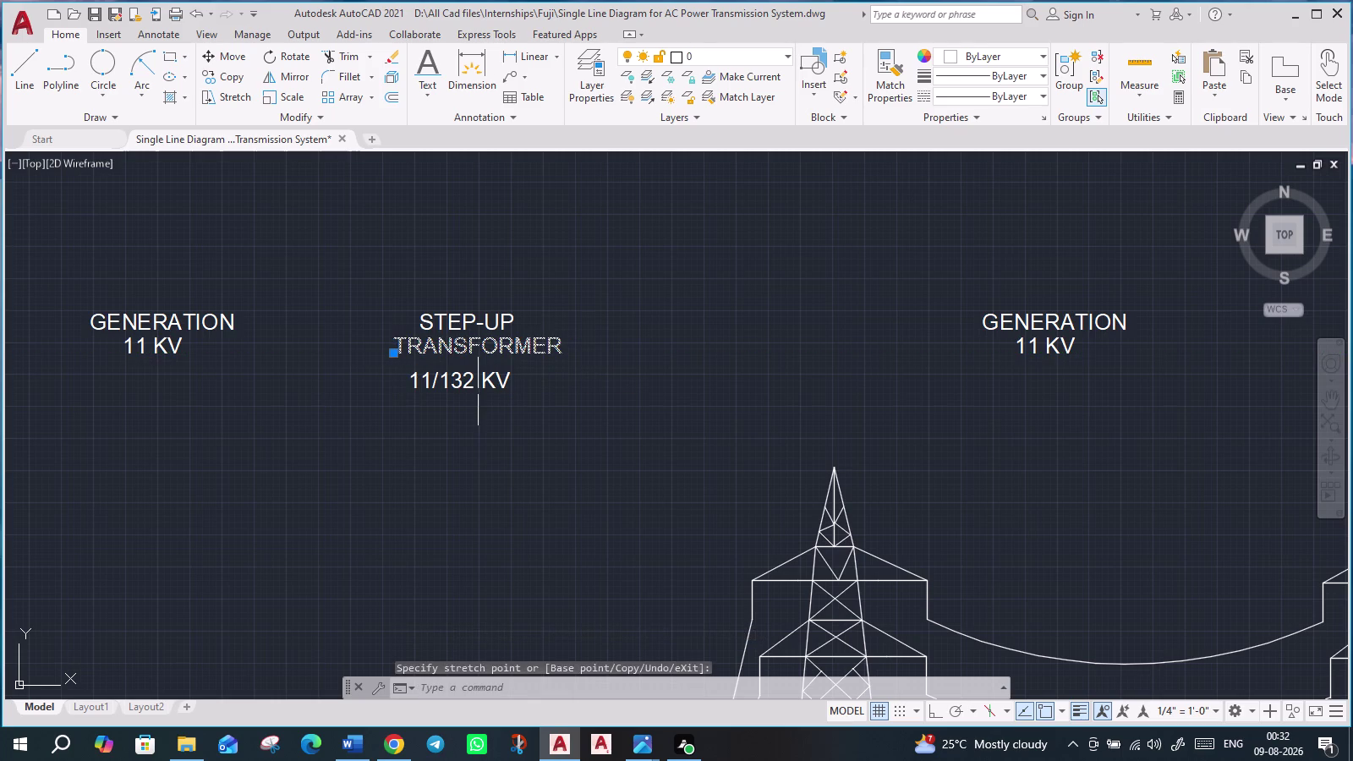
key(Escape)
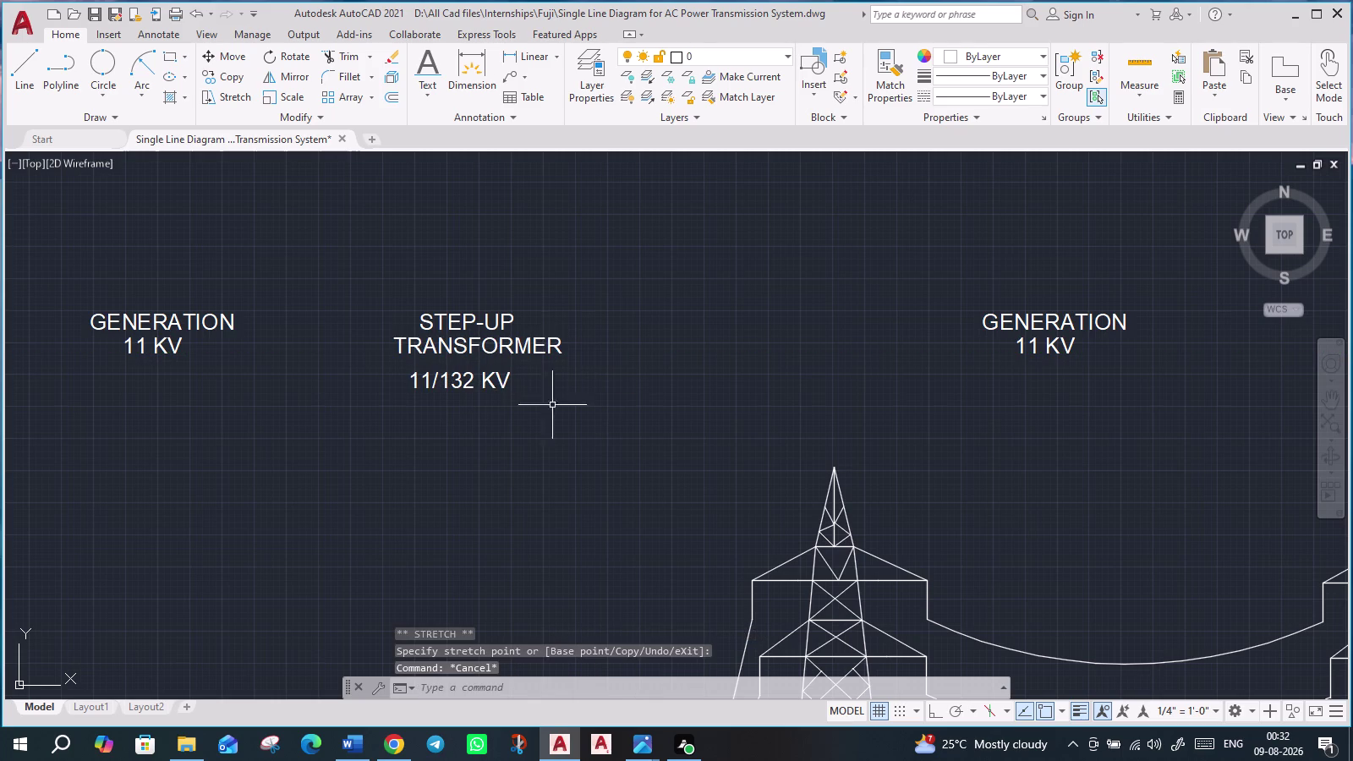
click(461, 350)
click(391, 356)
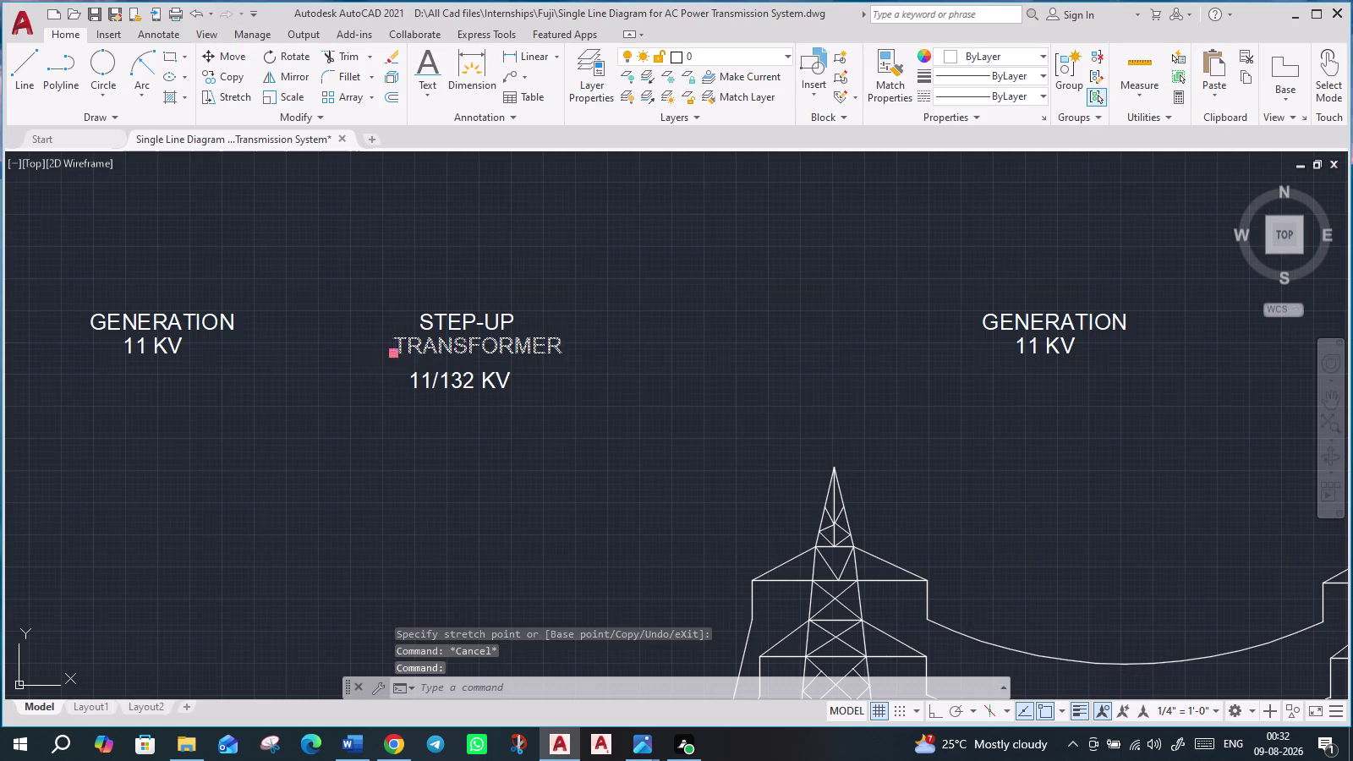
click(389, 363)
key(Escape)
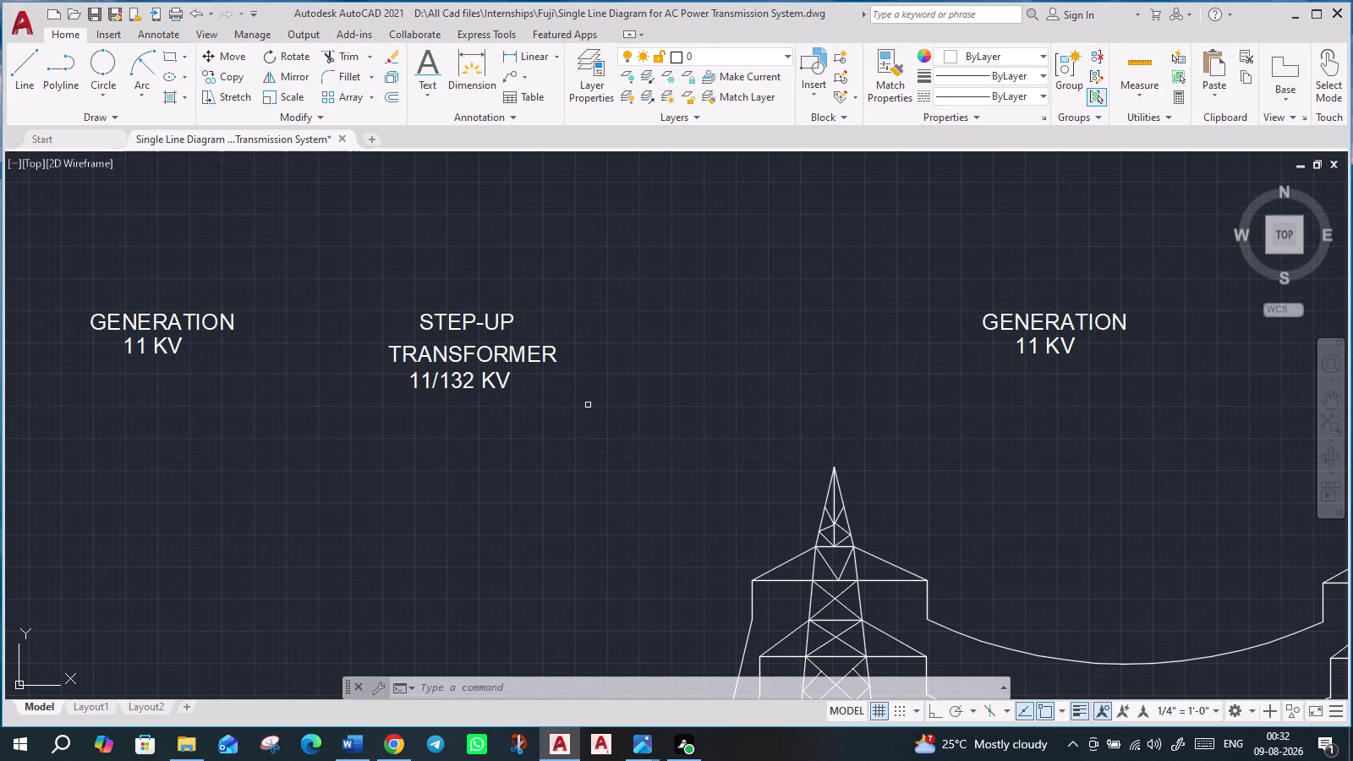
middle_drag(624, 409, 322, 461)
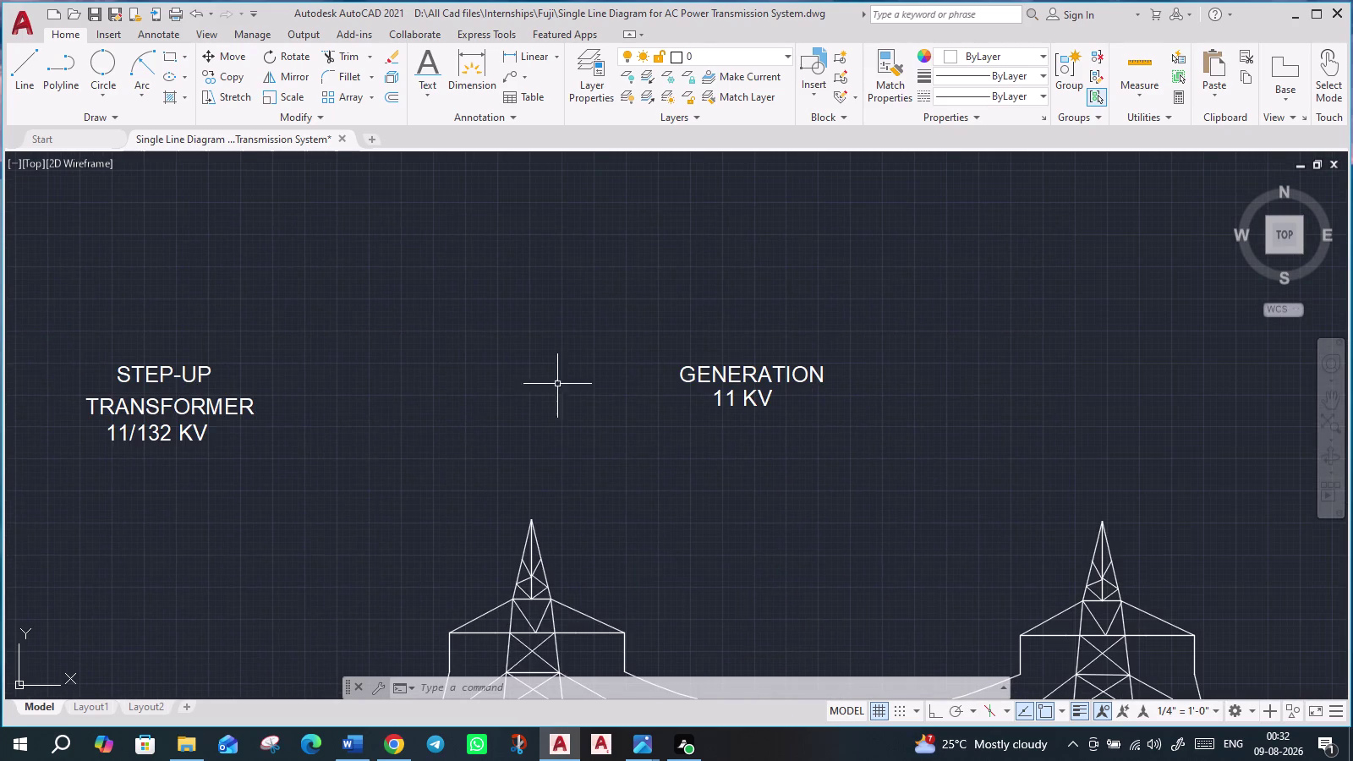
Rename the middle GENERATION title to TRANSMISSION LINE.
double_click(729, 373)
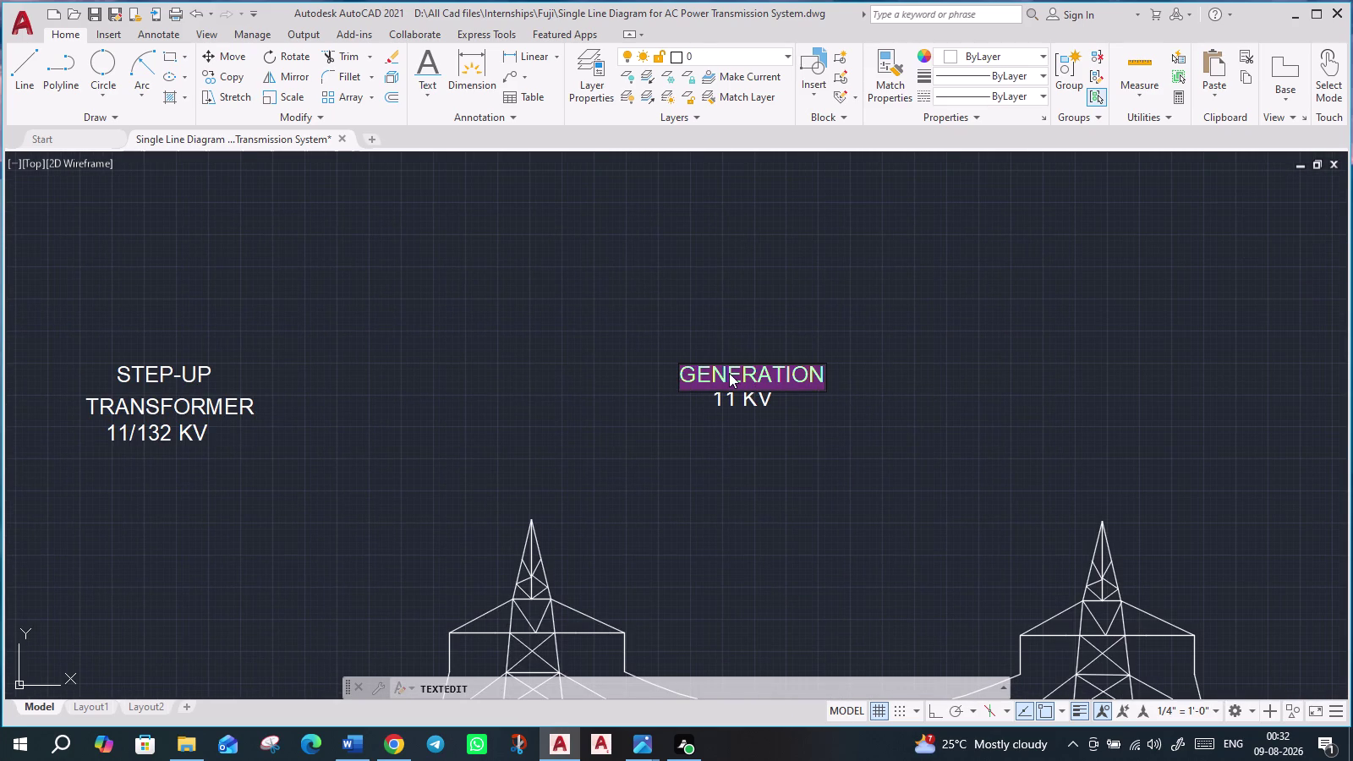
text(TRA)
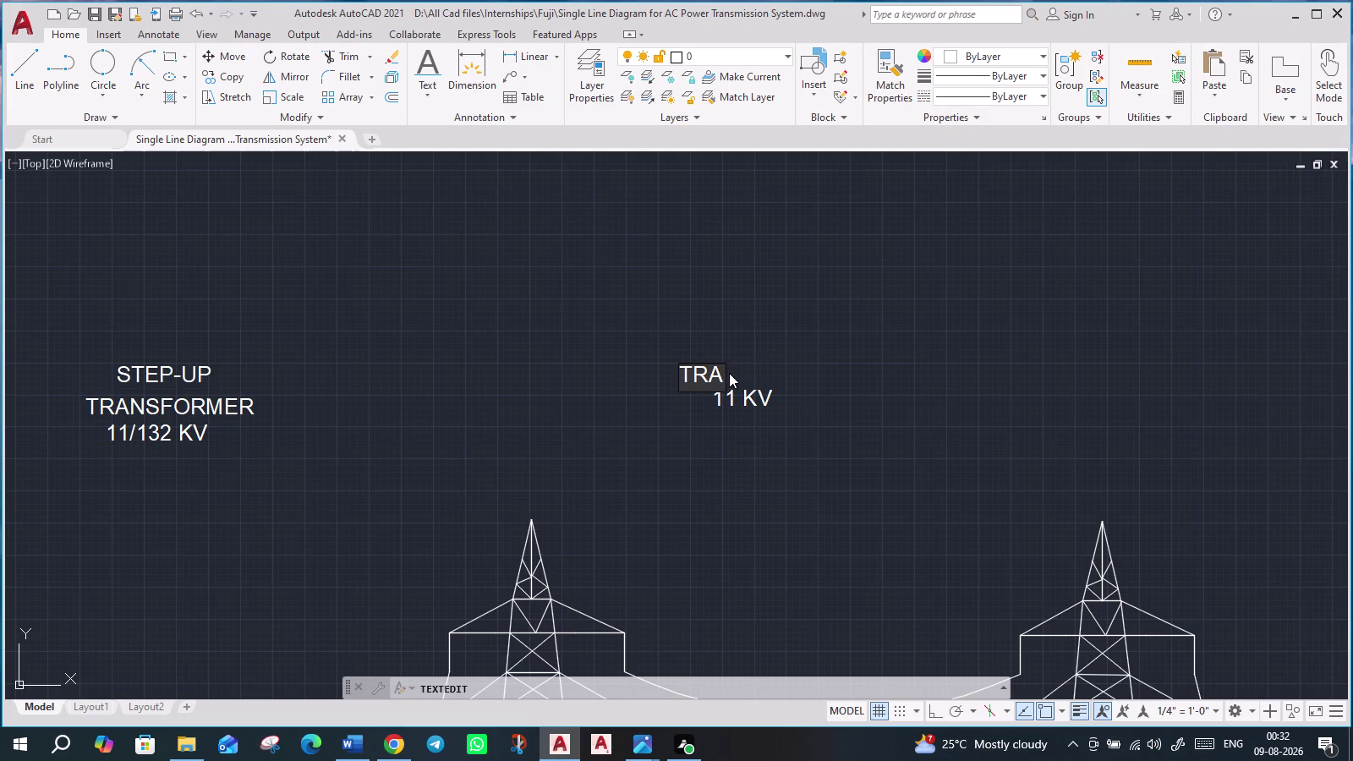
text(N)
key(s)
text(MISSION)
key(space)
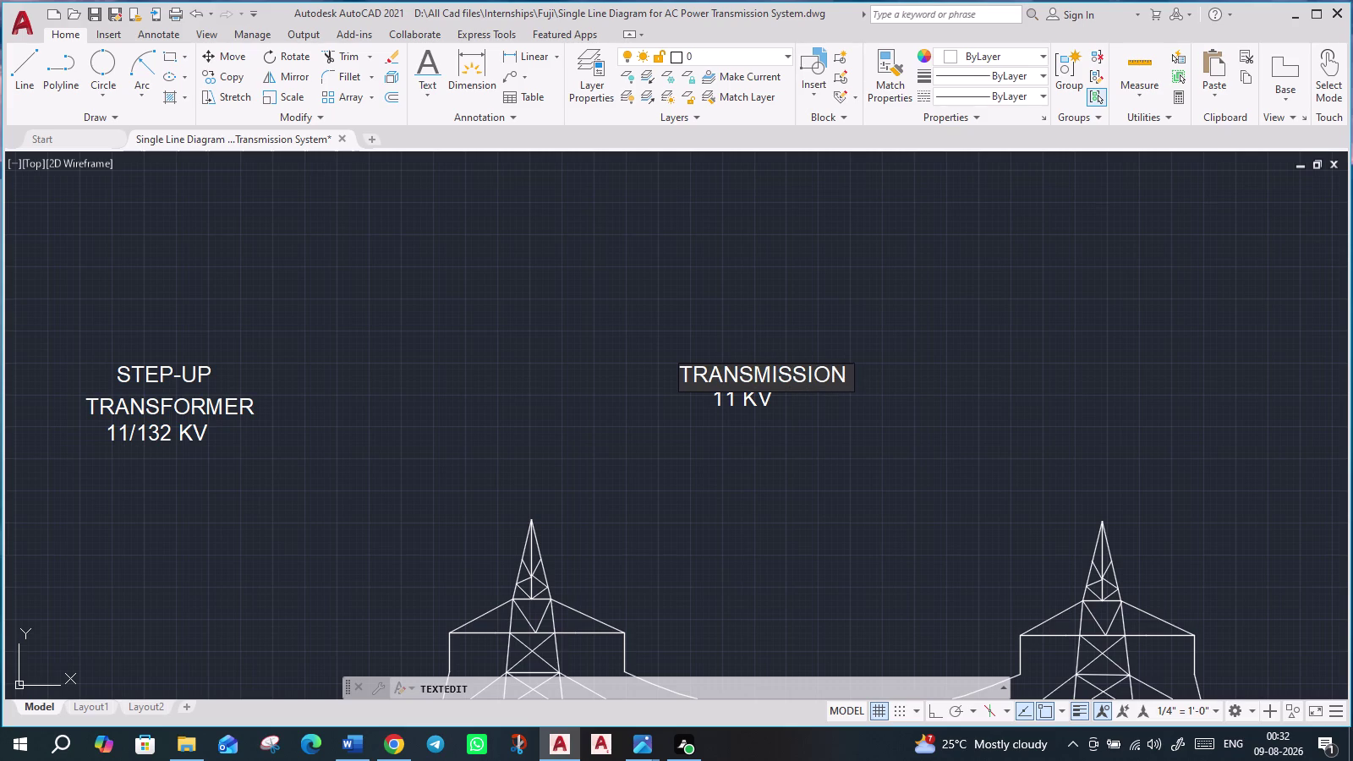
text(LINE)
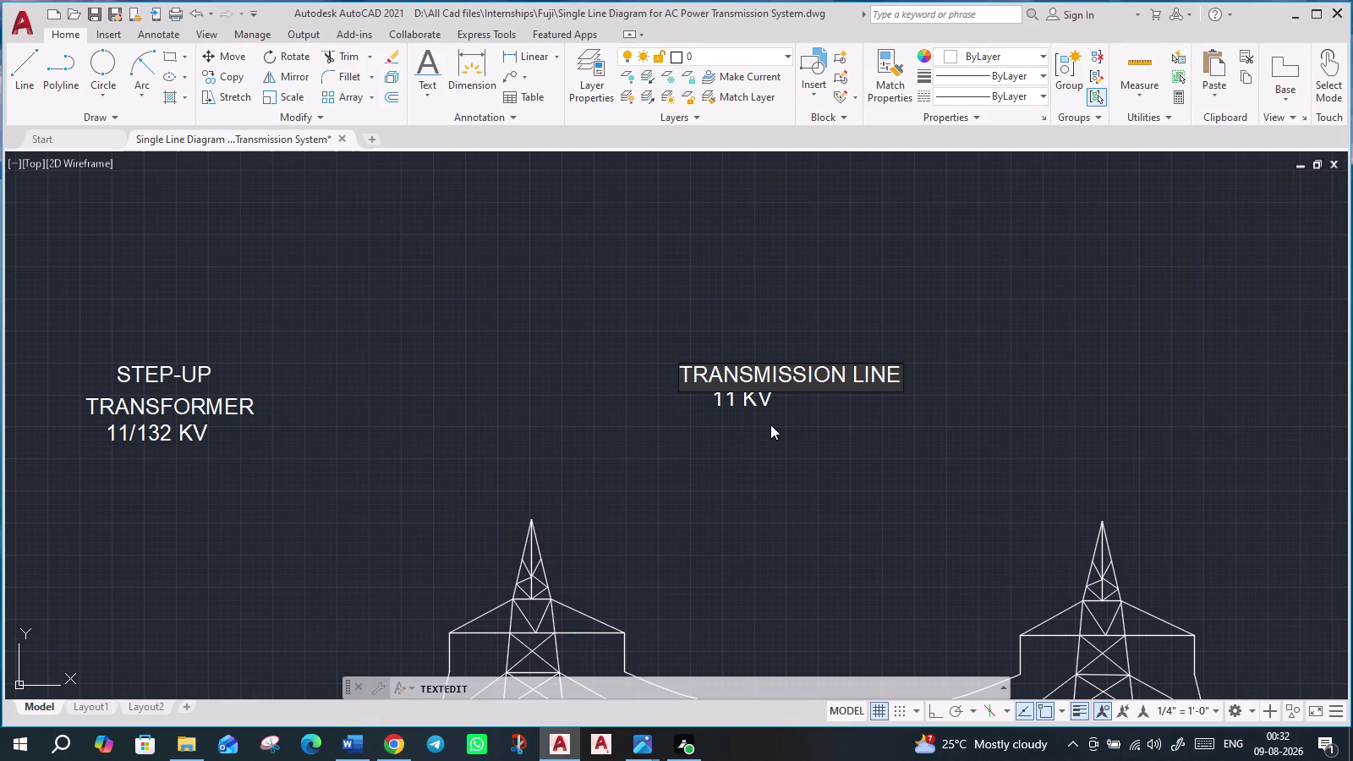
key(Return)
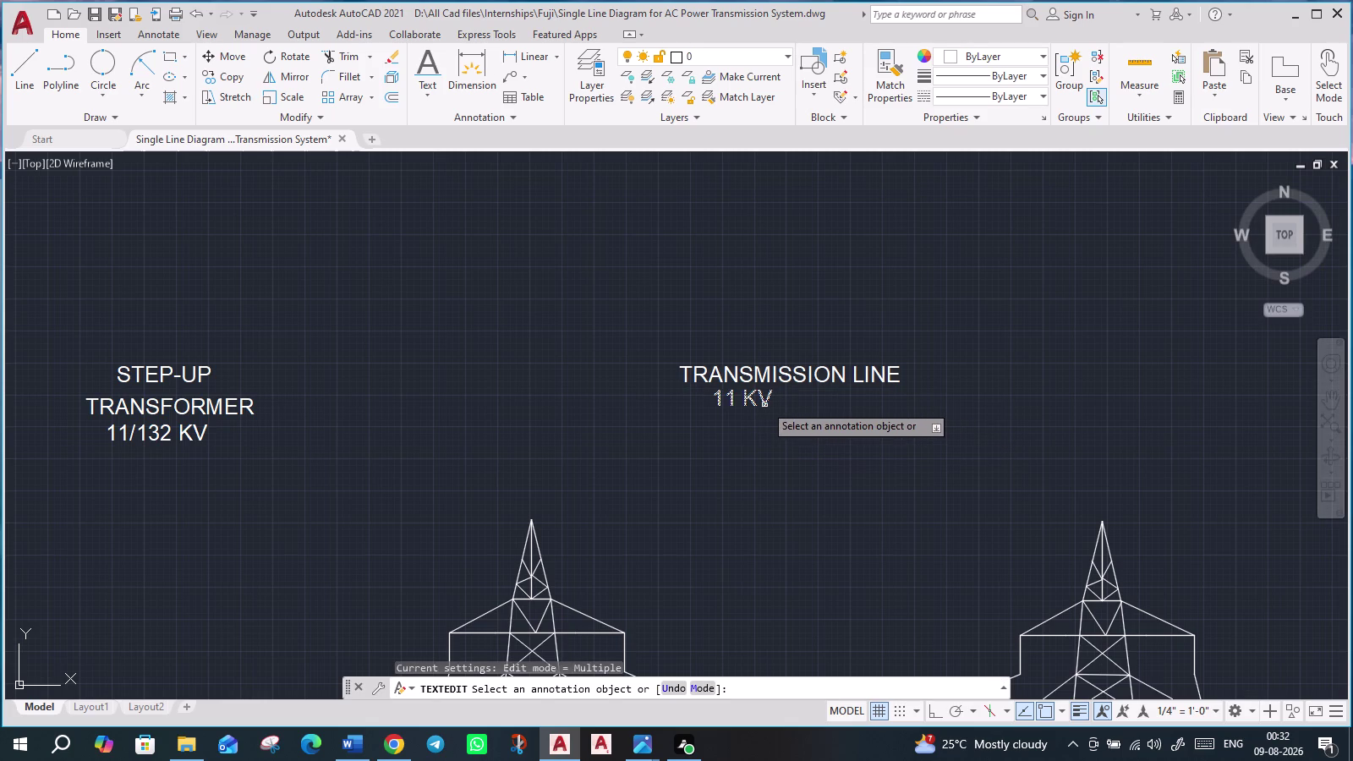
Change the rating line to 132 KV, 3O, 50HZ.
double_click(764, 404)
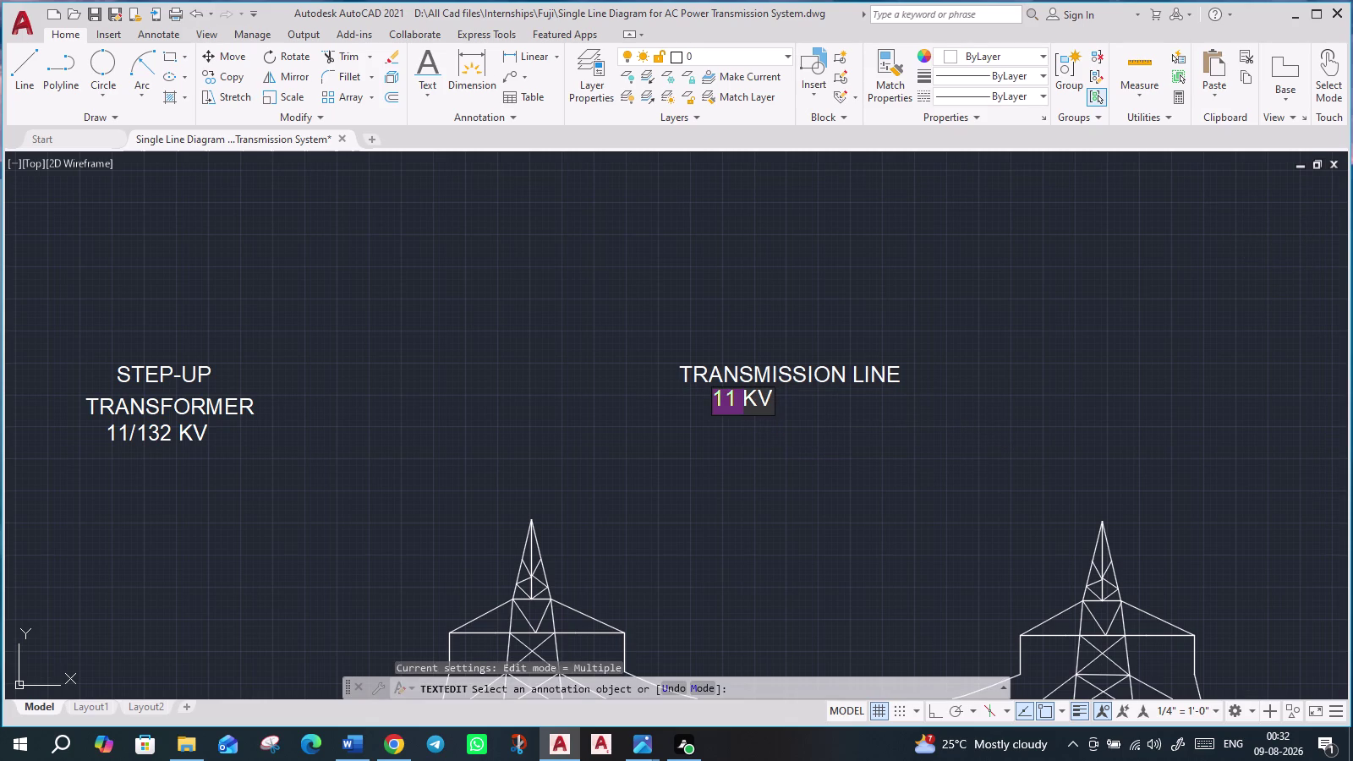
text(132)
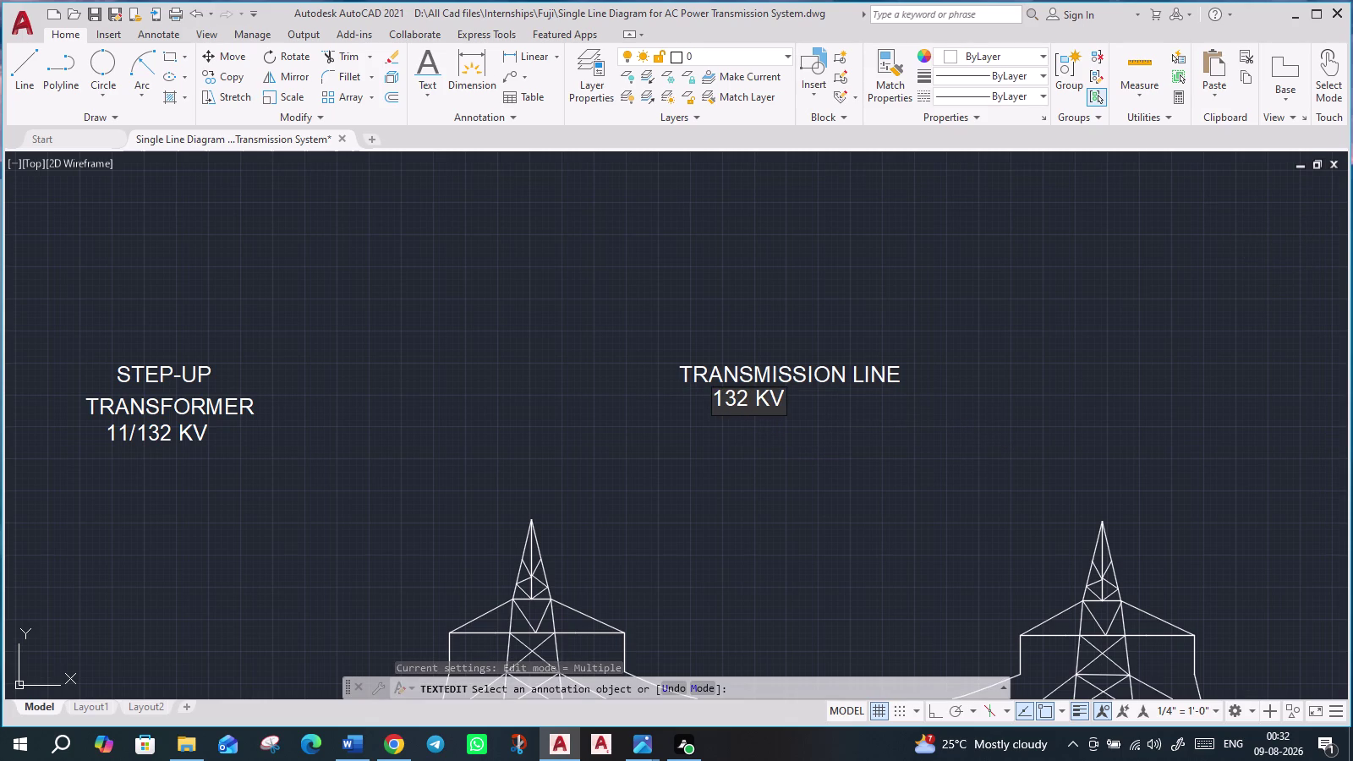
key(space)
text(KV)
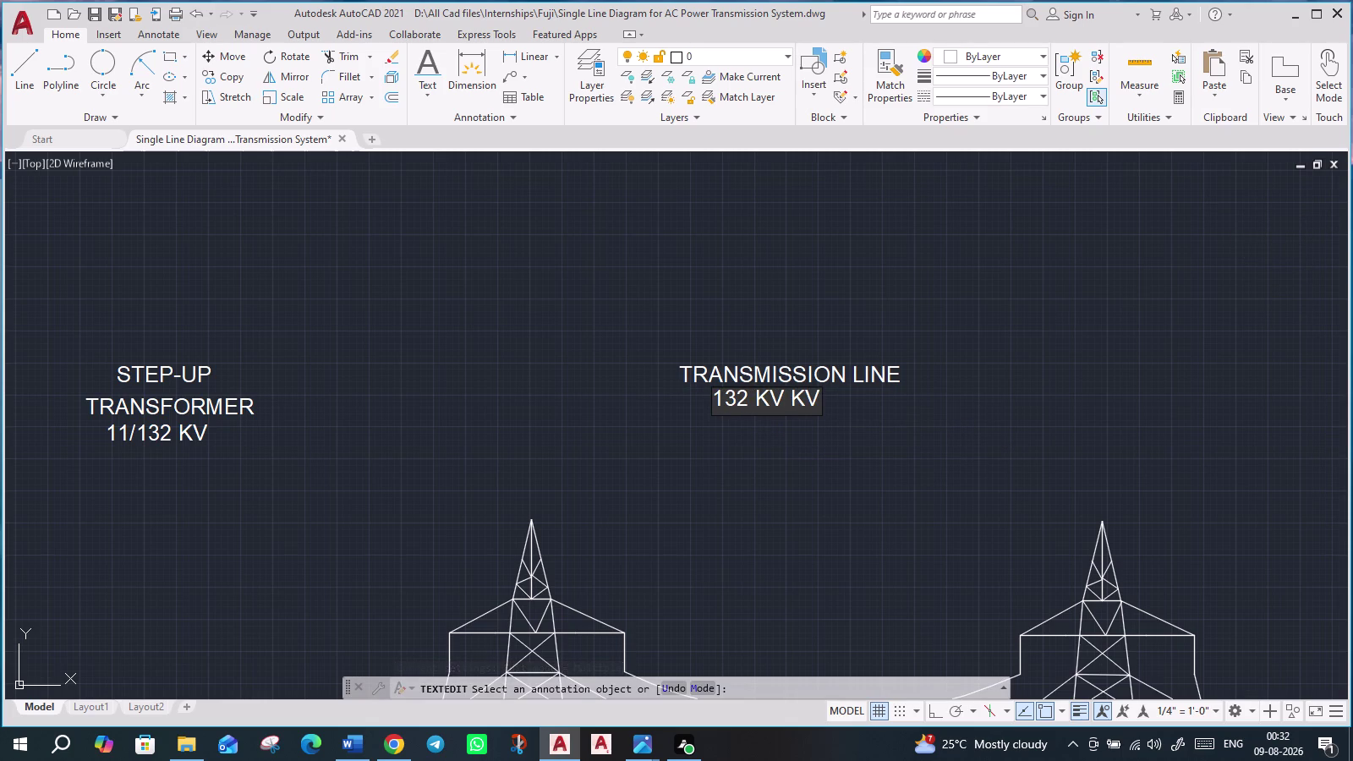
text(,)
key(space)
key(3)
key(o)
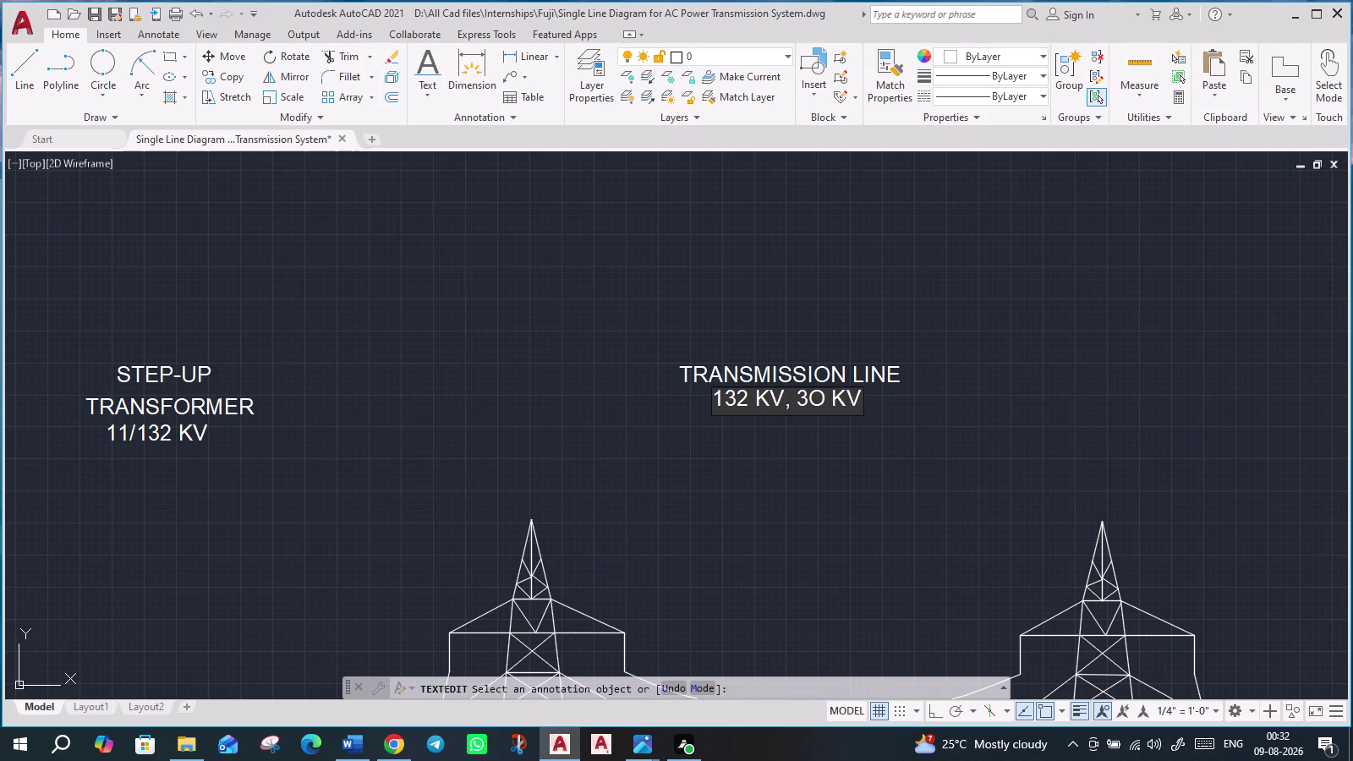
key(comma)
key(space)
text(50)
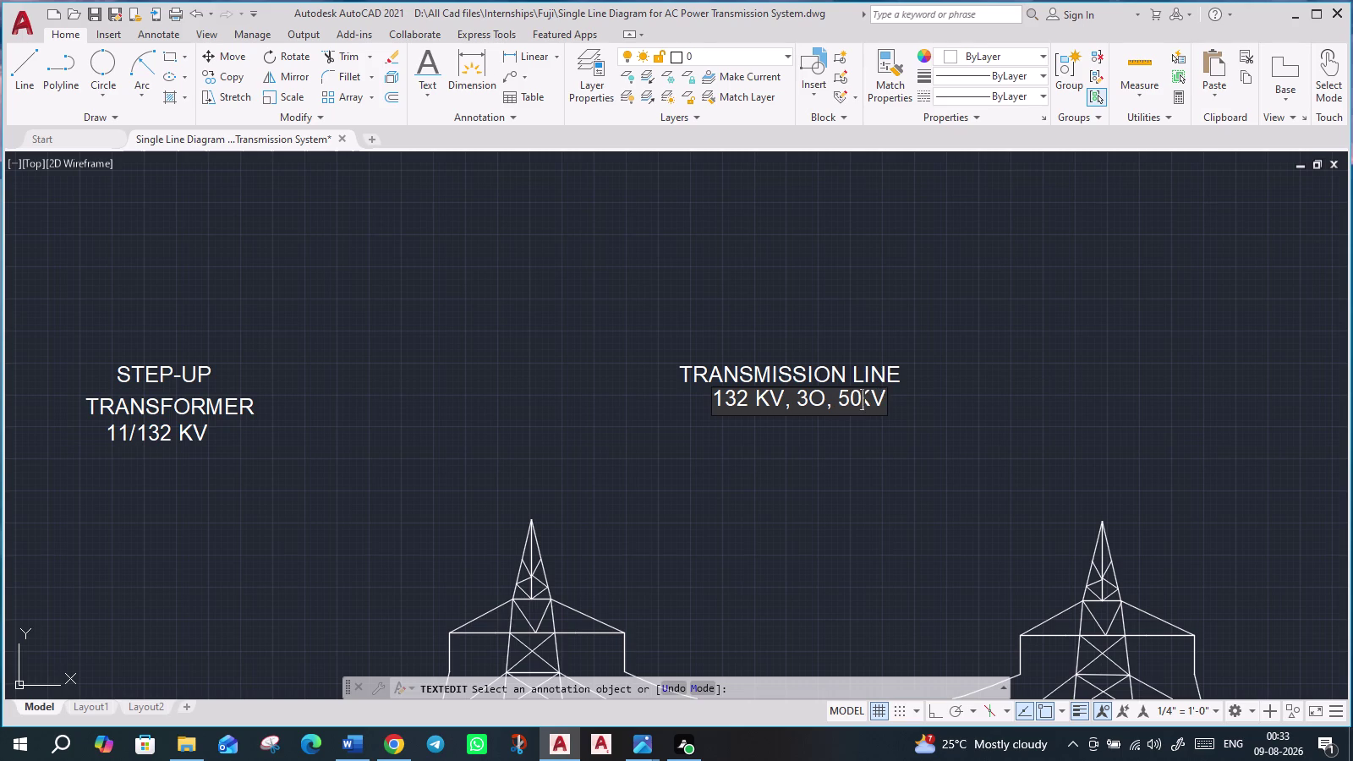
text(H)
key(z)
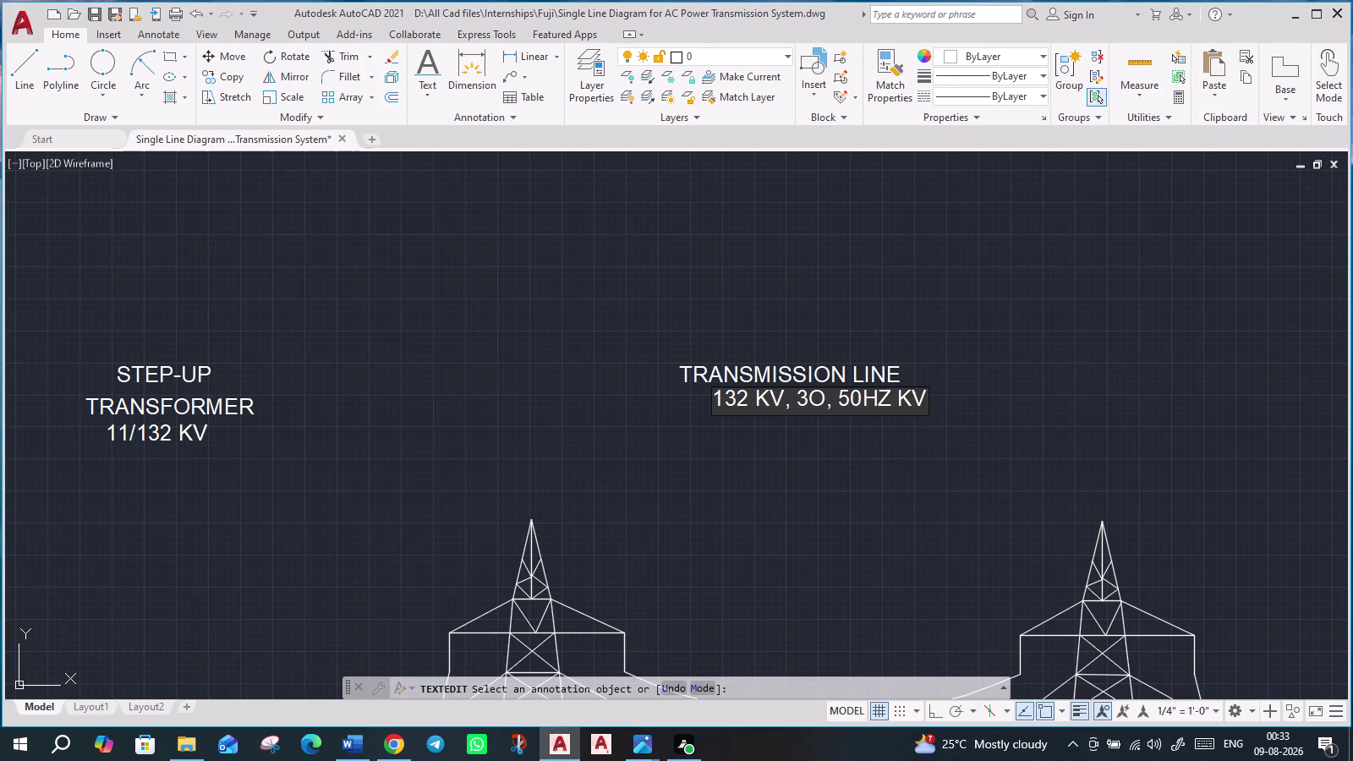
key(Return)
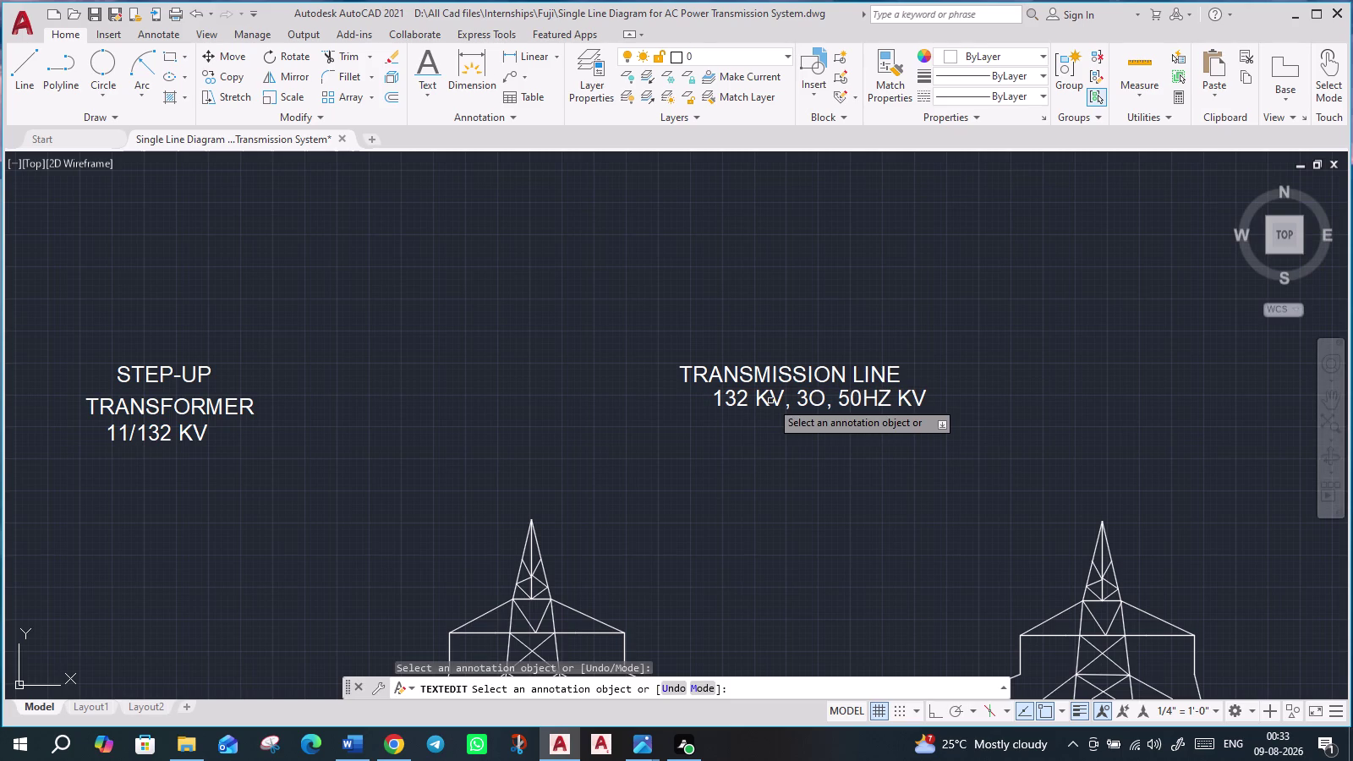
Delete the leftover trailing KV from the rating line.
click(918, 412)
double_click(916, 397)
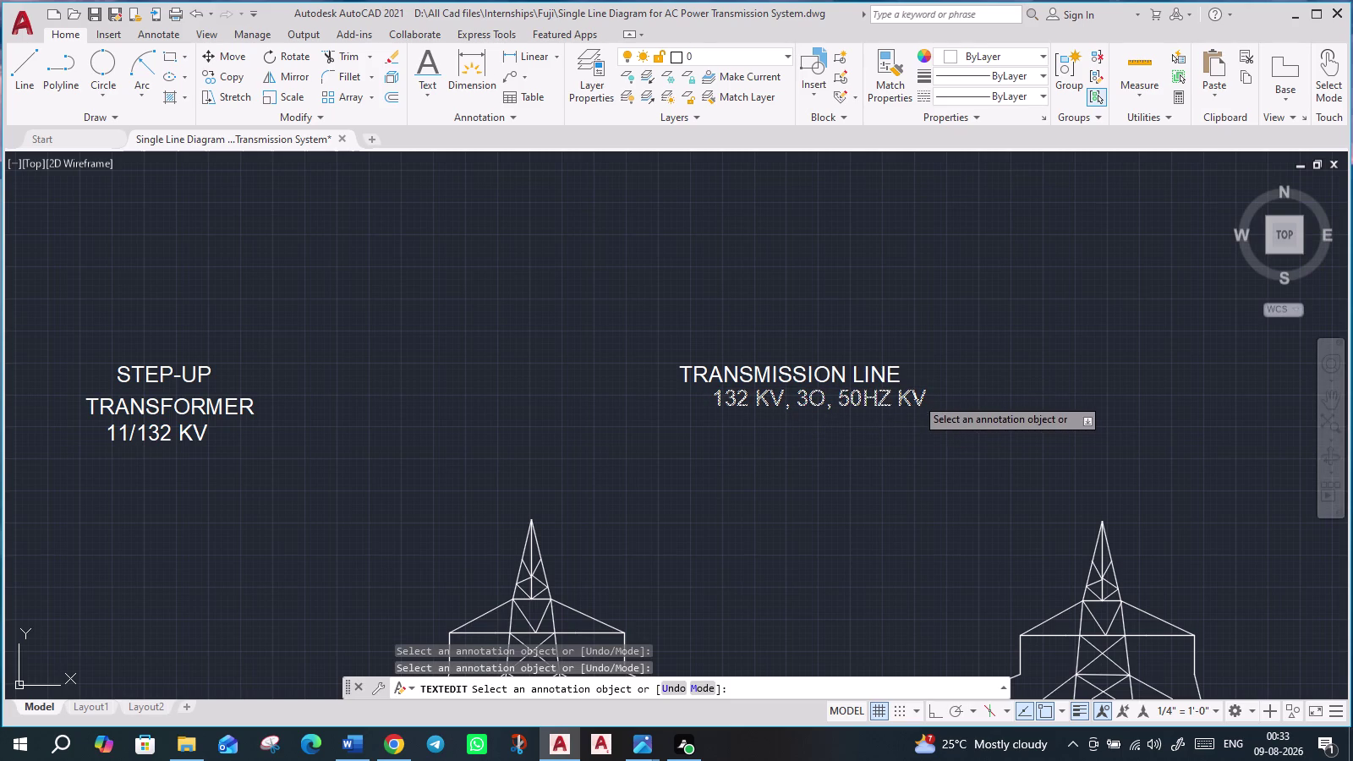
click(925, 397)
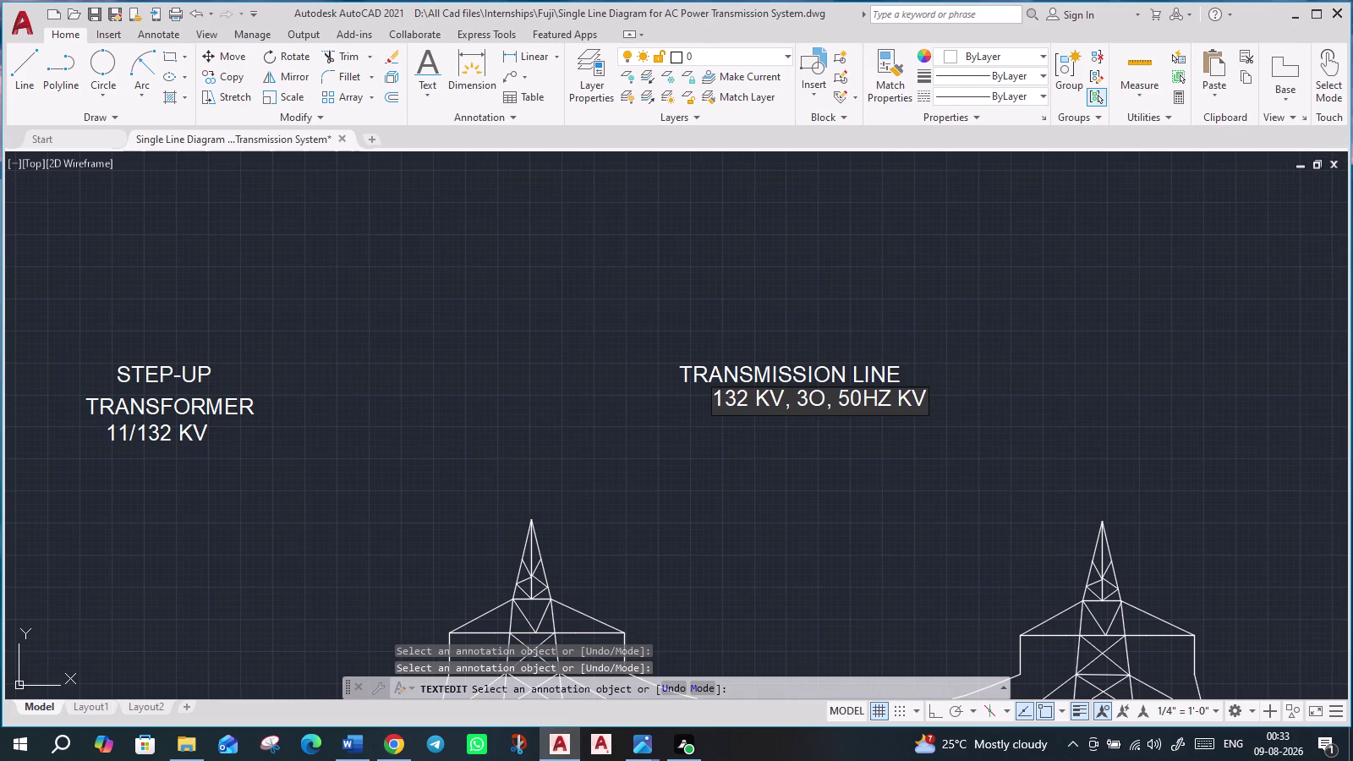
key(BackSpace)
key(BackSpace)
key(BackSpace)
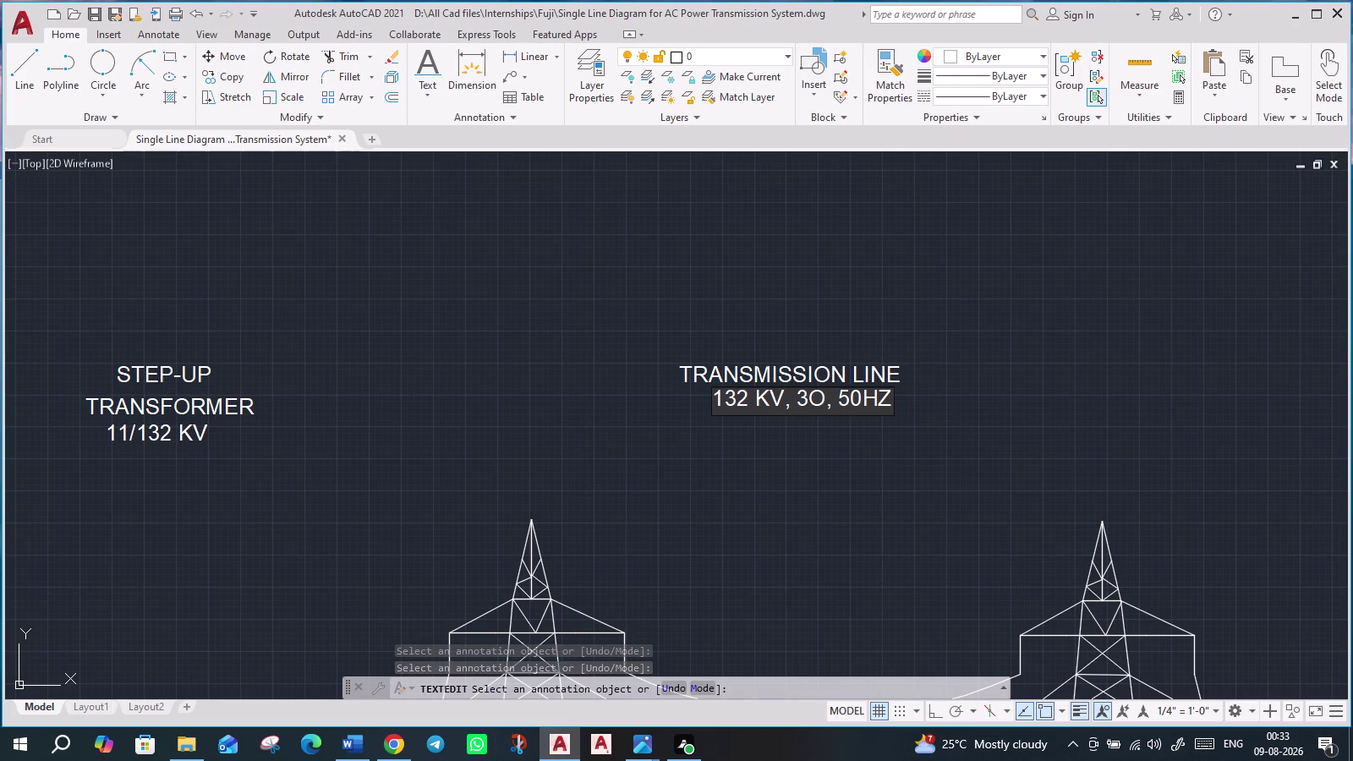
key(Return)
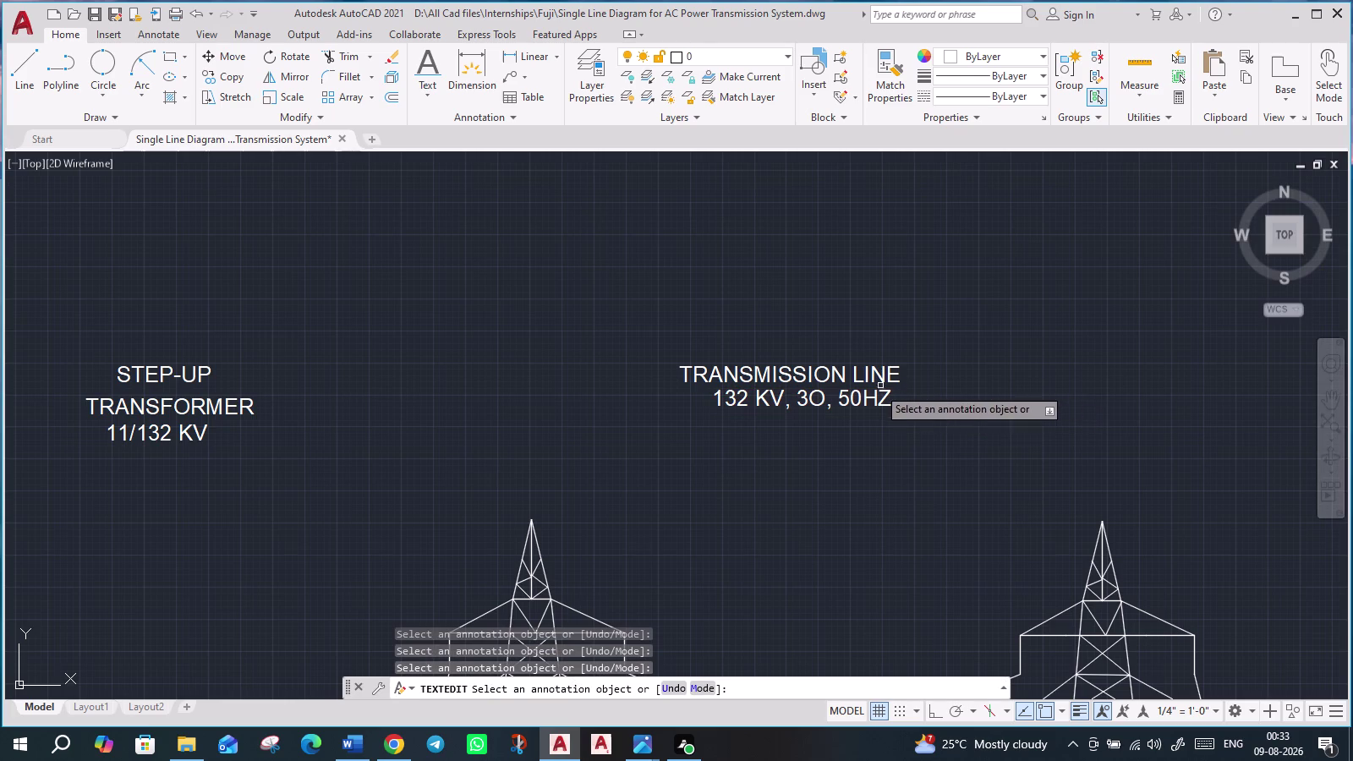
key(Escape)
double_click(857, 394)
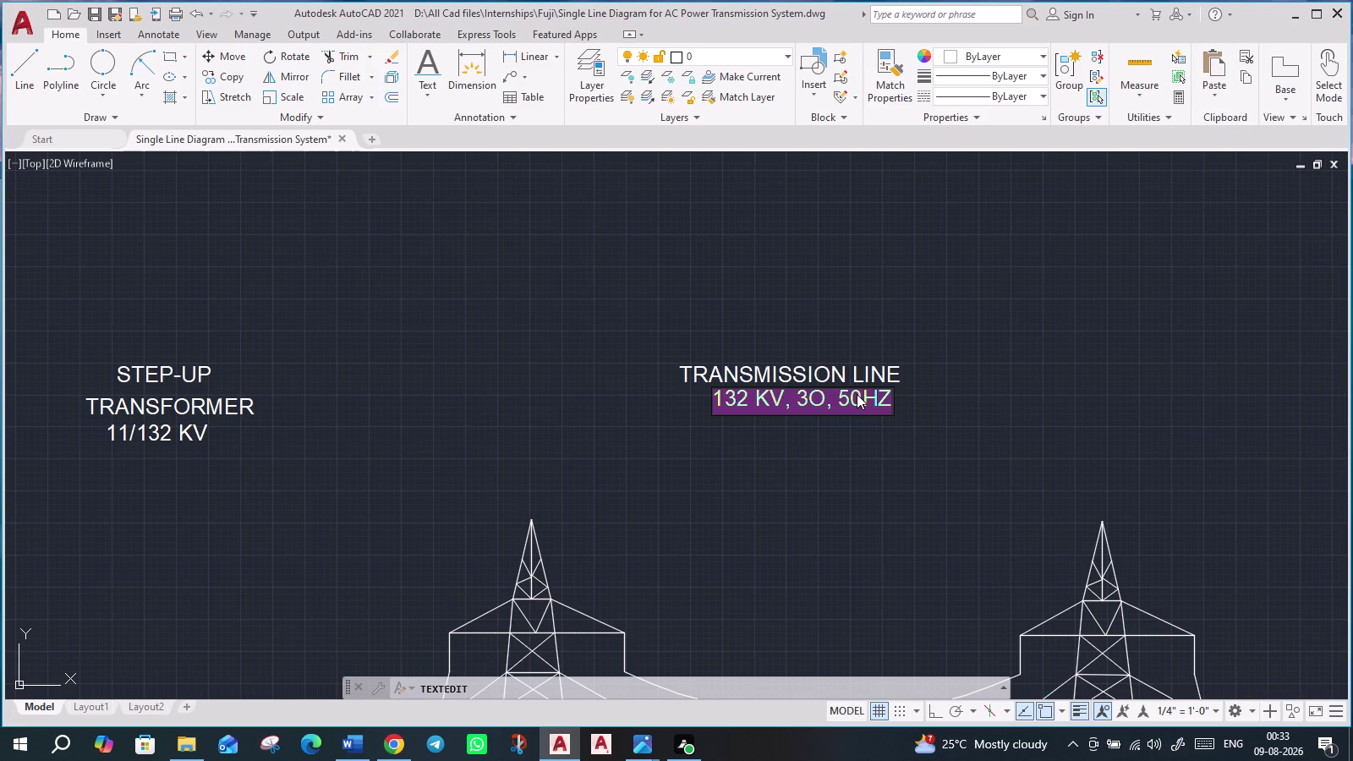
key(Escape)
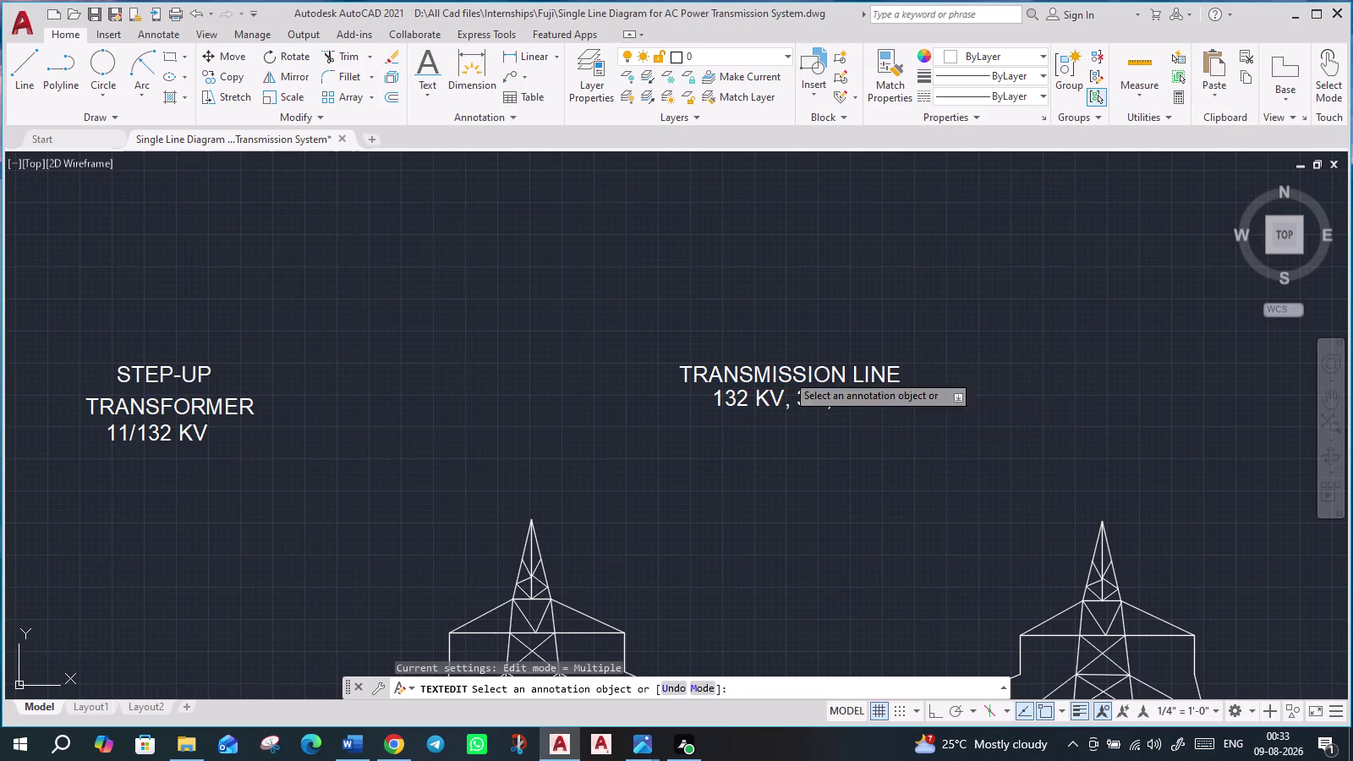
key(Escape)
key(Escape)
click(421, 91)
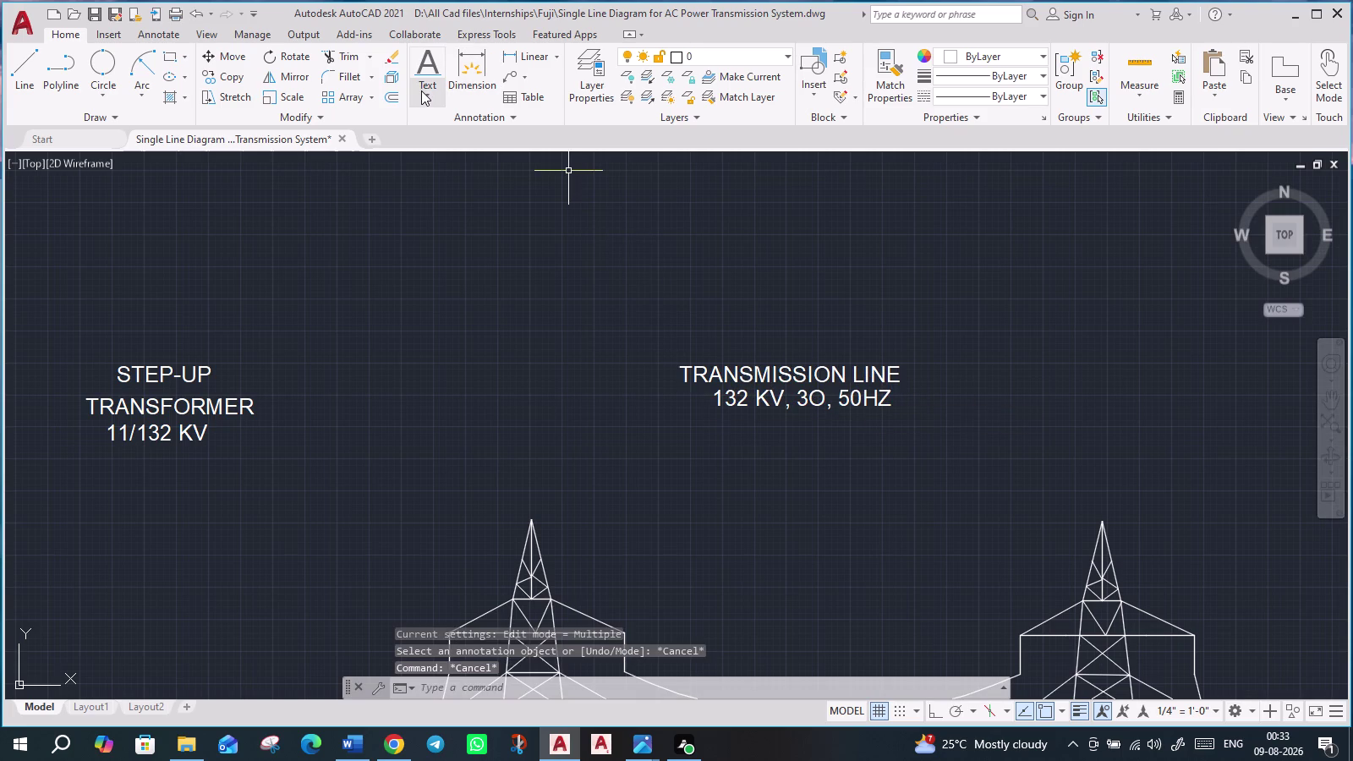
Draw a multiline text box near the old label and type TRANSMISSION LINE.
click(450, 127)
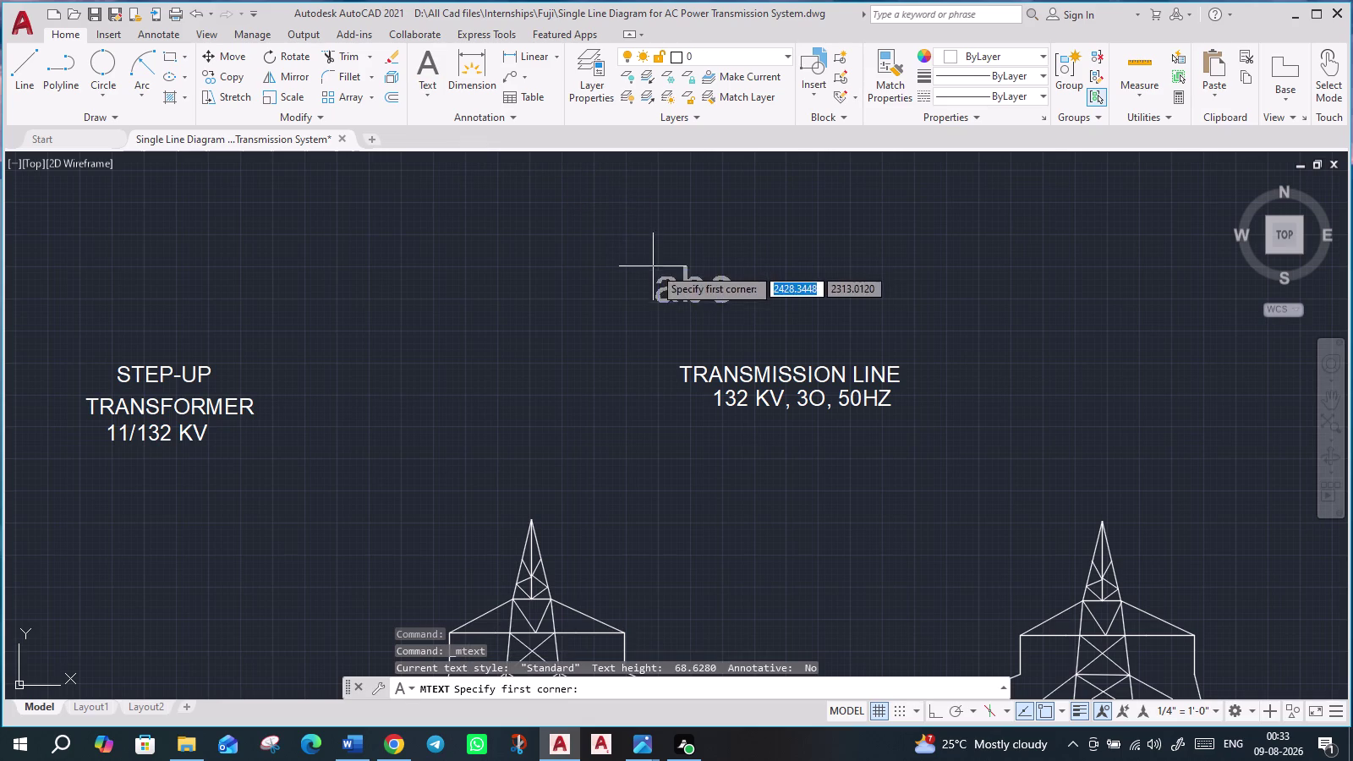
click(685, 288)
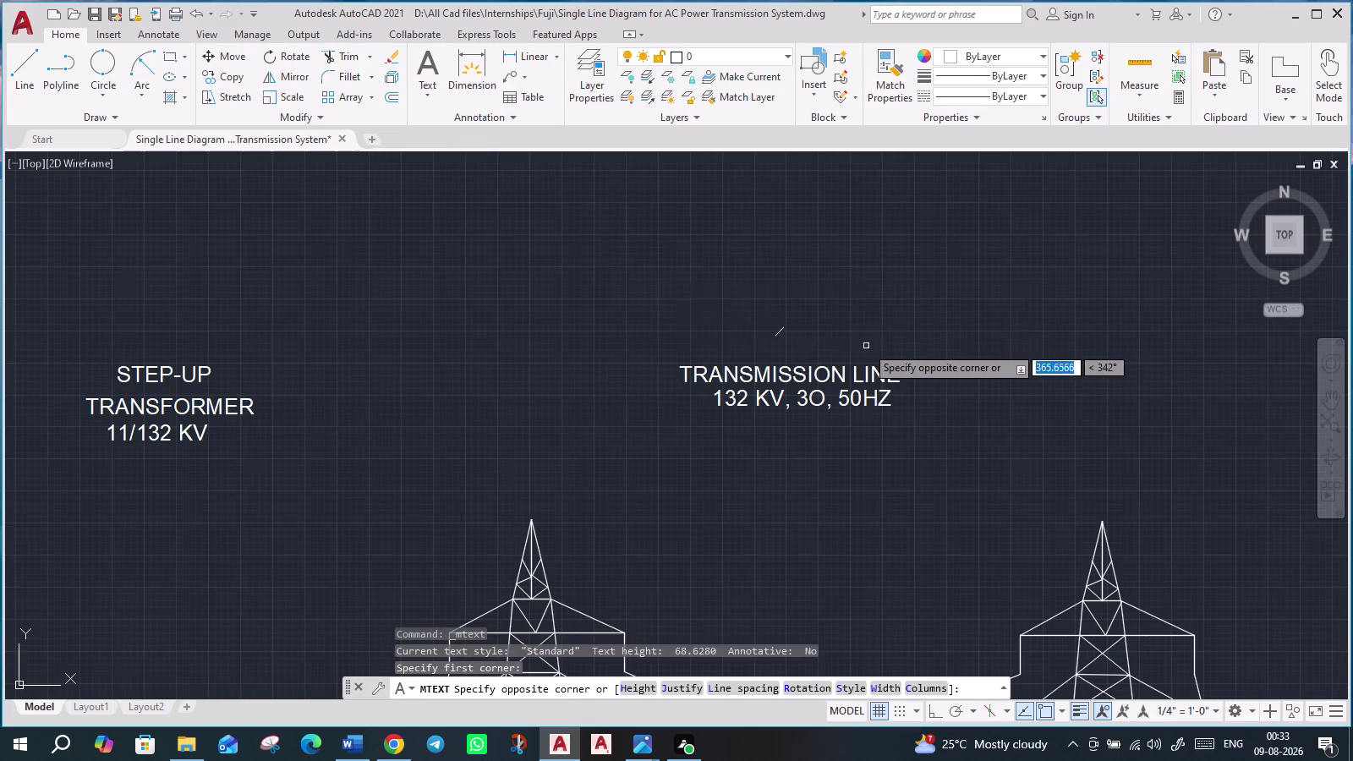
click(900, 348)
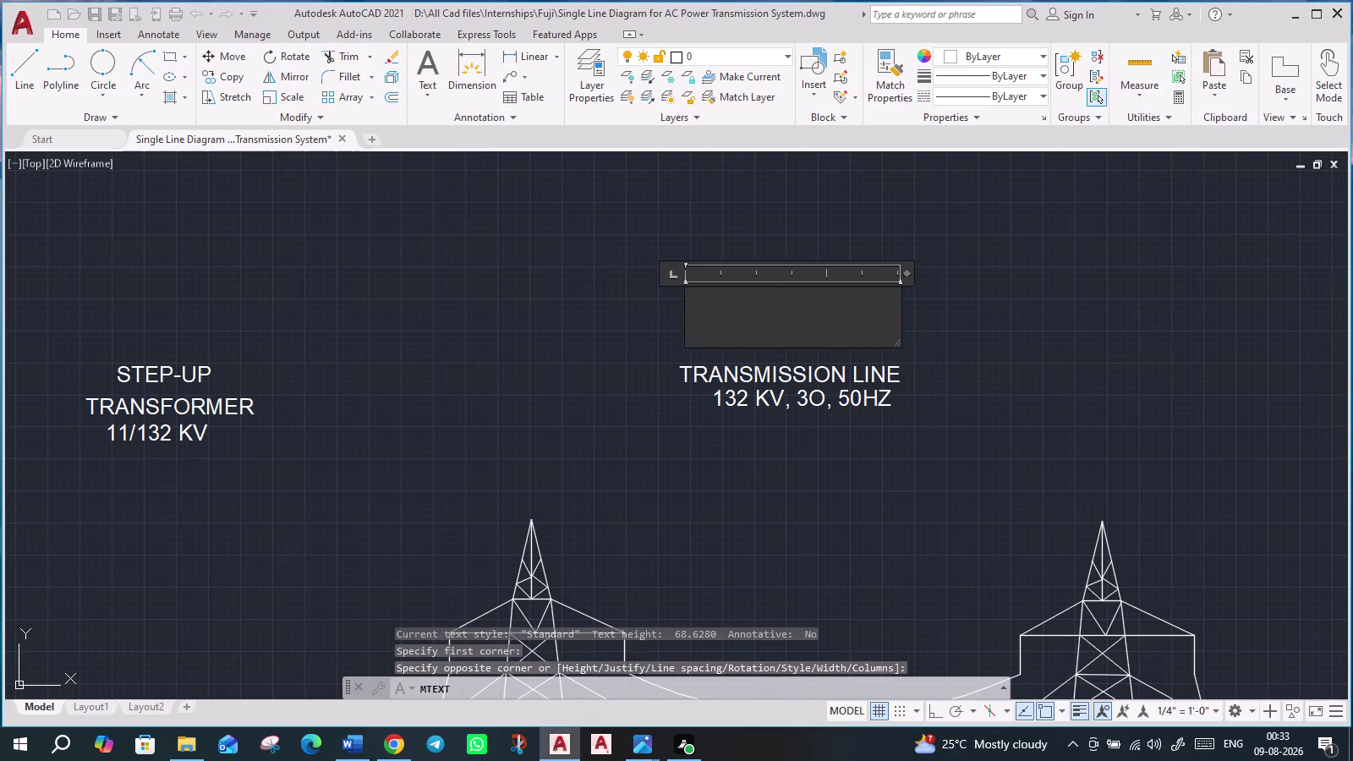
key(shift+t)
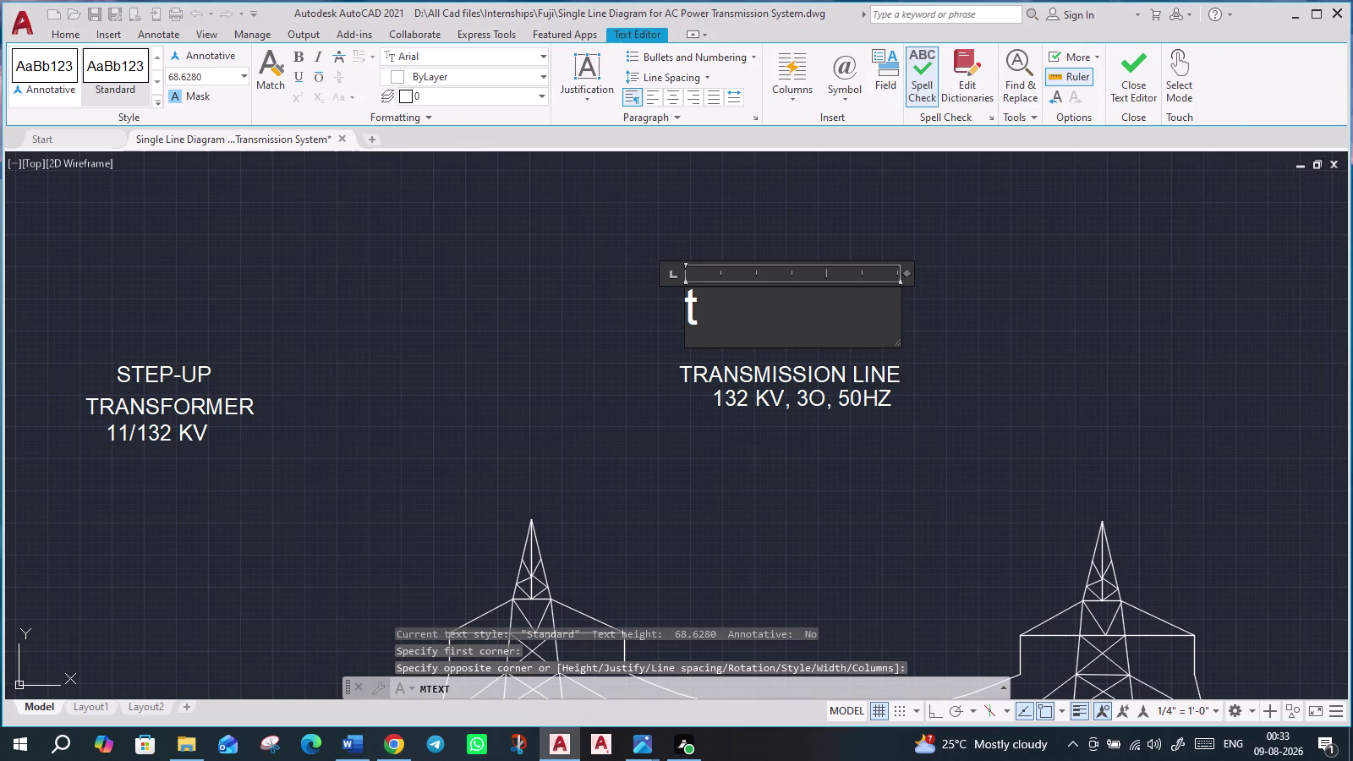
key(backslash)
key(BackSpace)
text(TRAN)
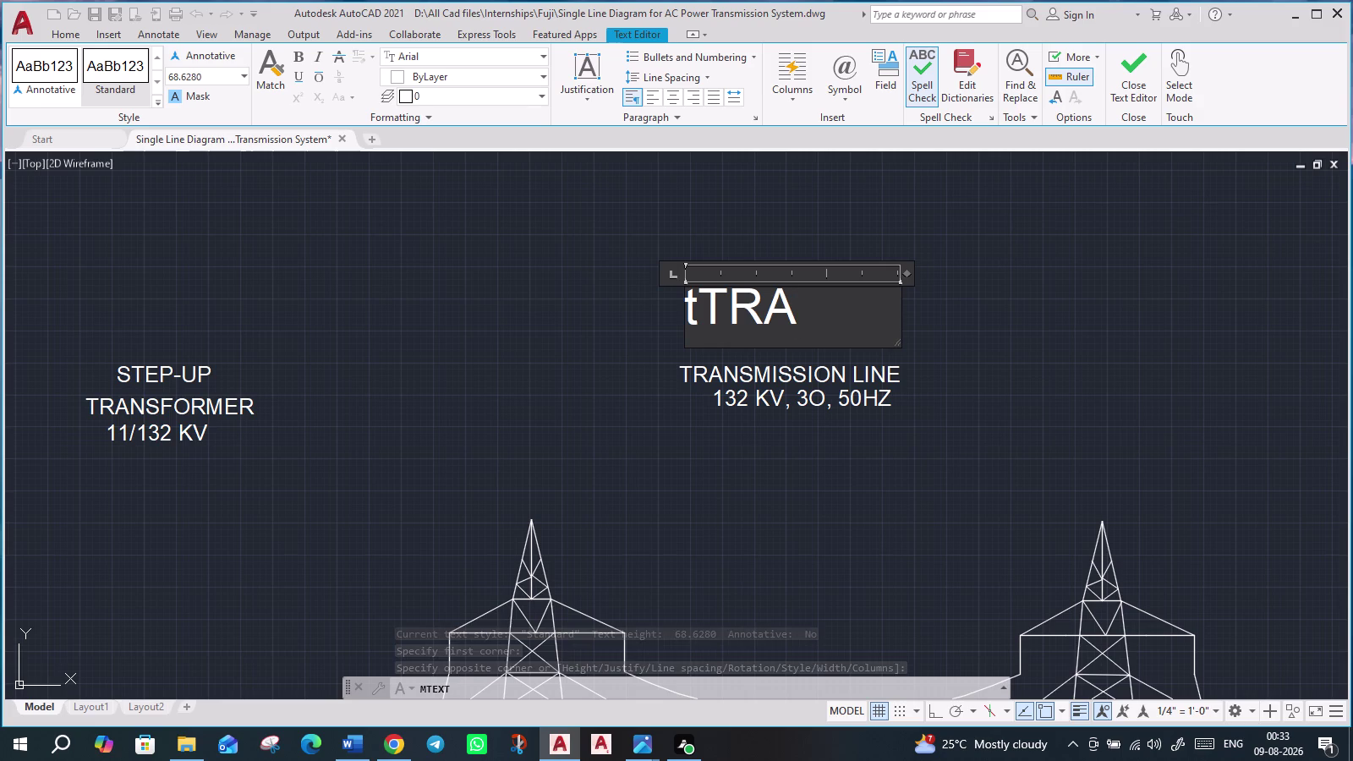
text(S)
key(BackSpace)
key(BackSpace)
key(BackSpace)
key(BackSpace)
key(BackSpace)
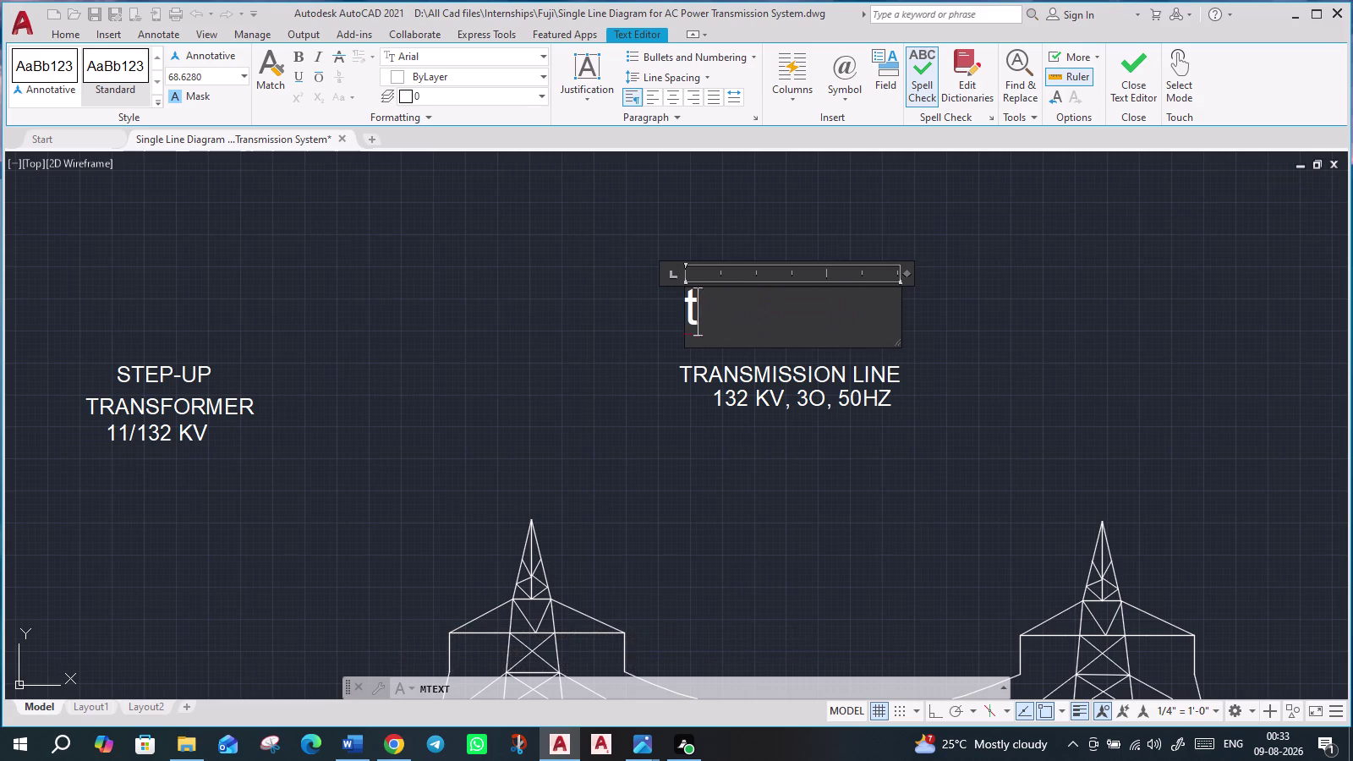
key(BackSpace)
text(TRAN)
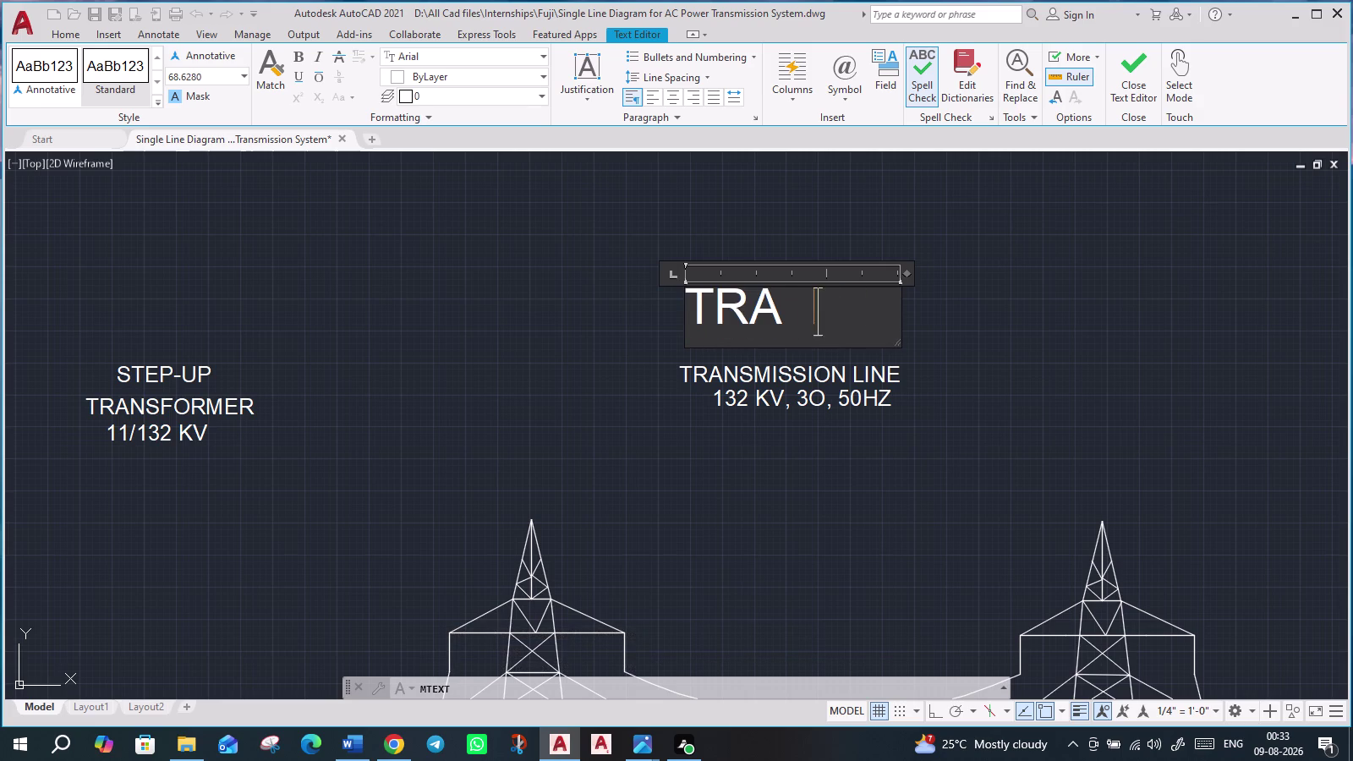
text(S)
text(MI)
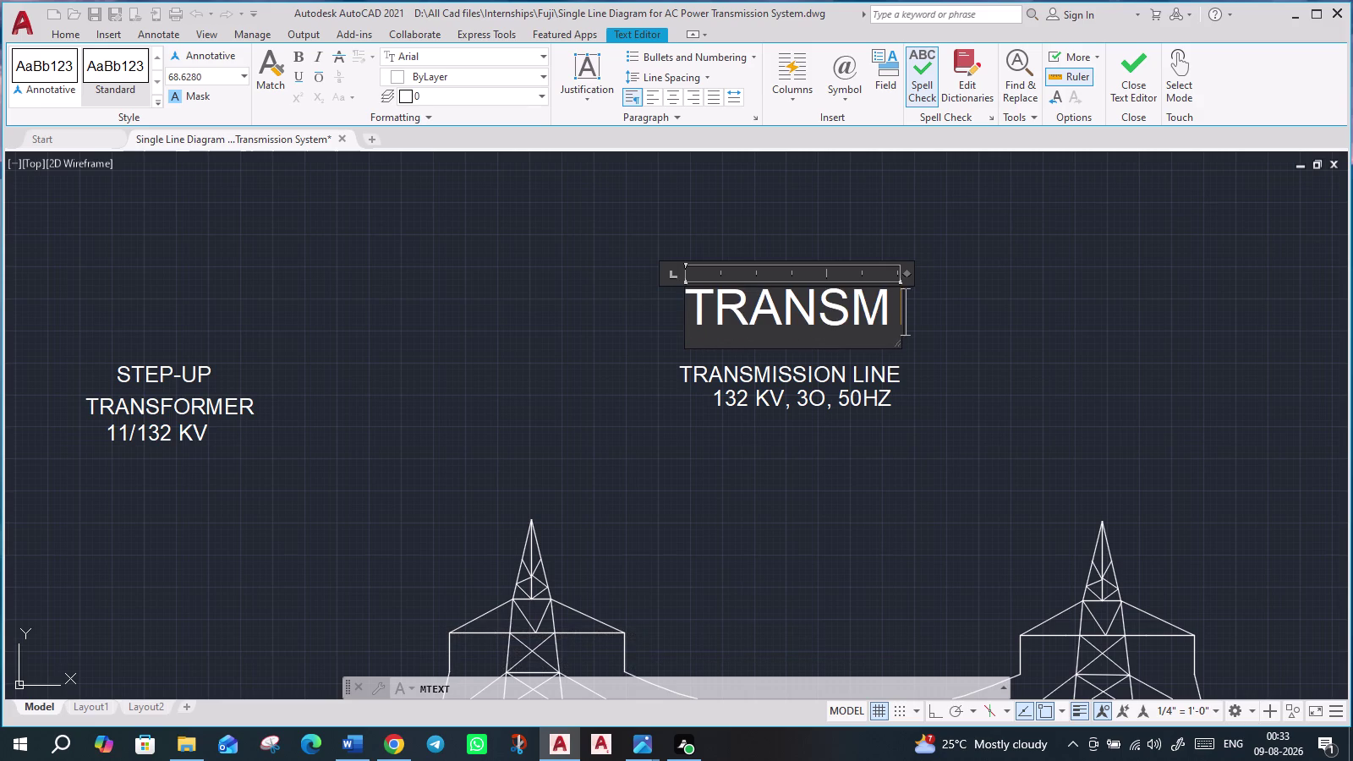
text(SSION)
key(space)
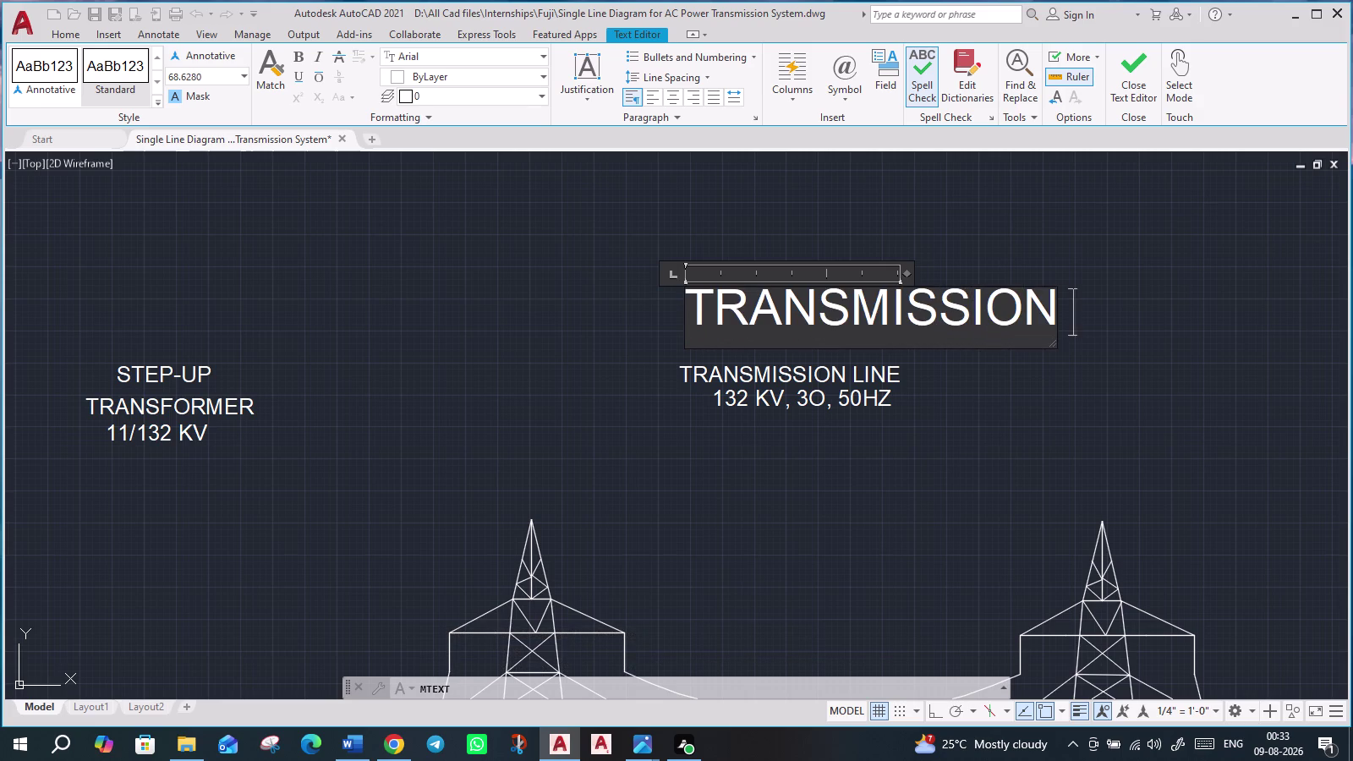
text(LINE)
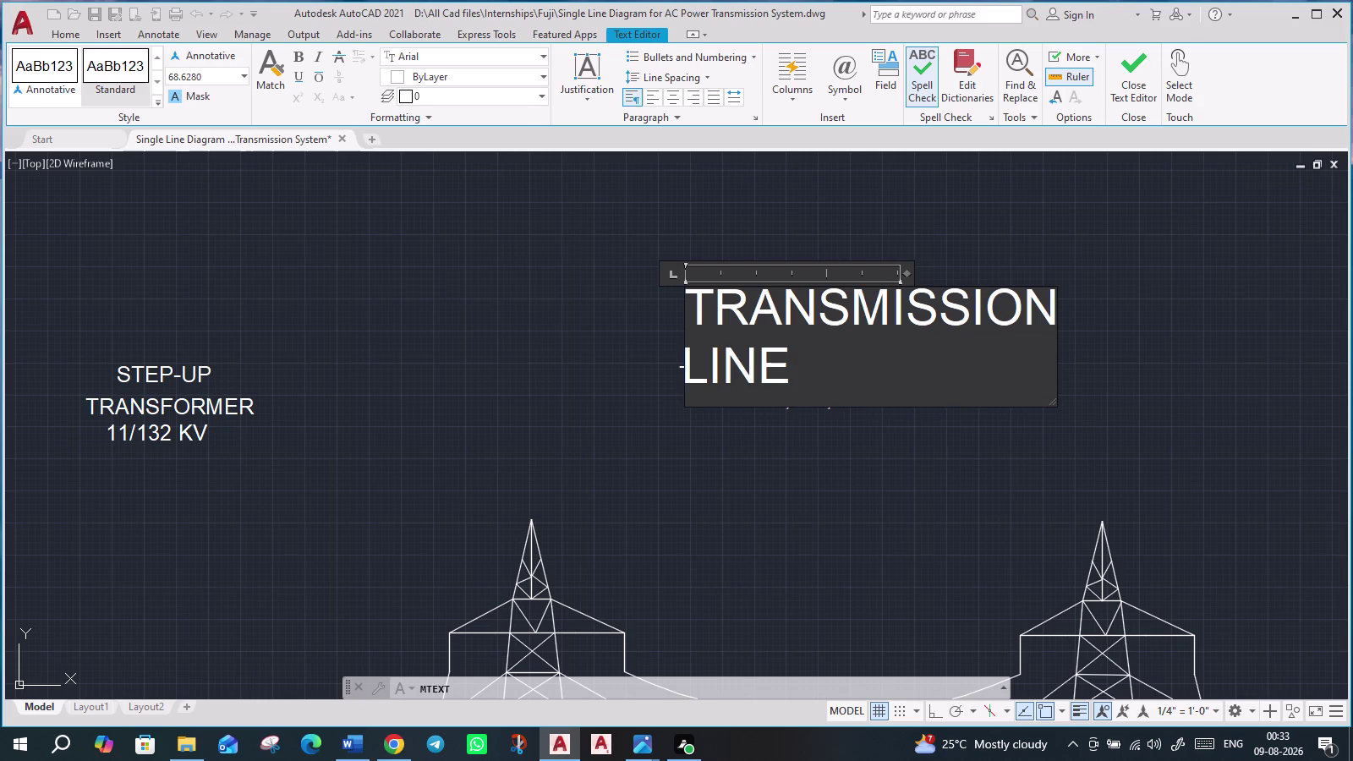
Add a new line reading 132KV, to the label.
key(Return)
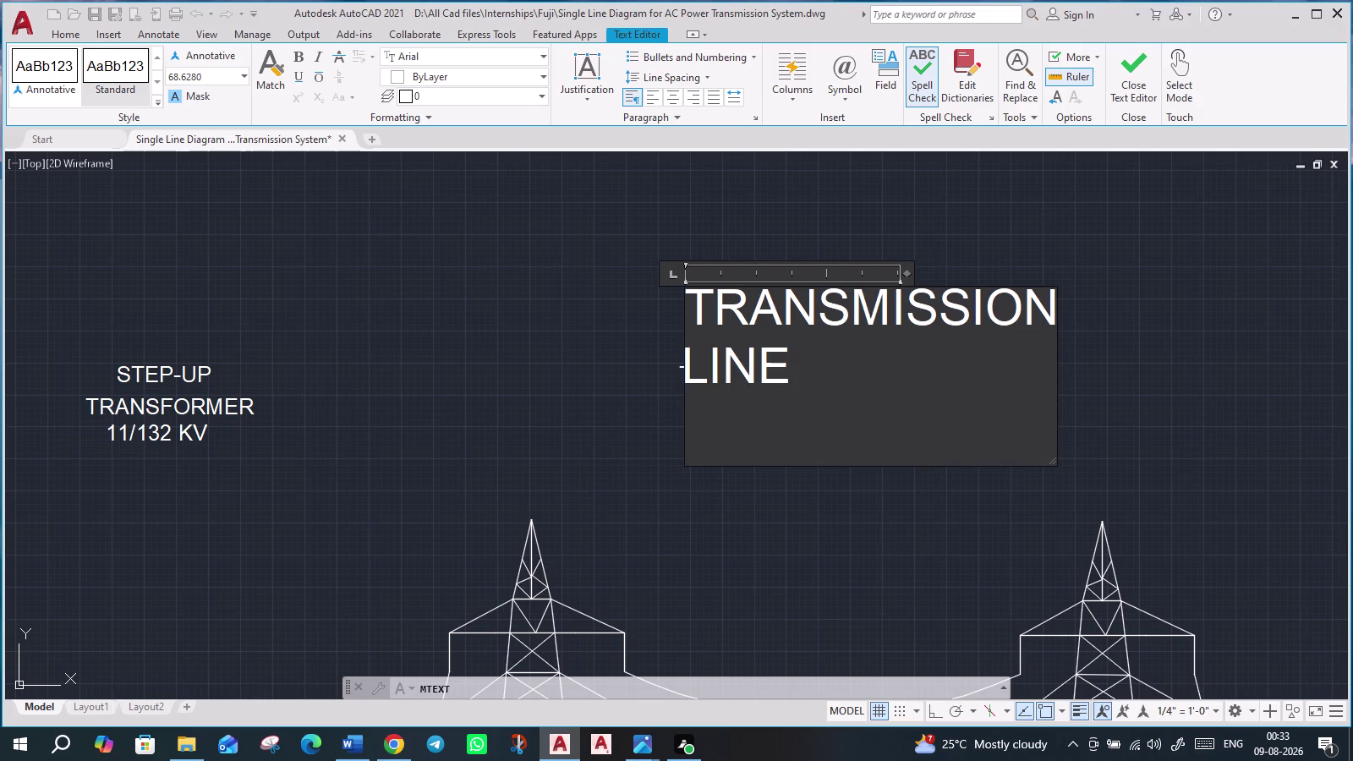
text(132K)
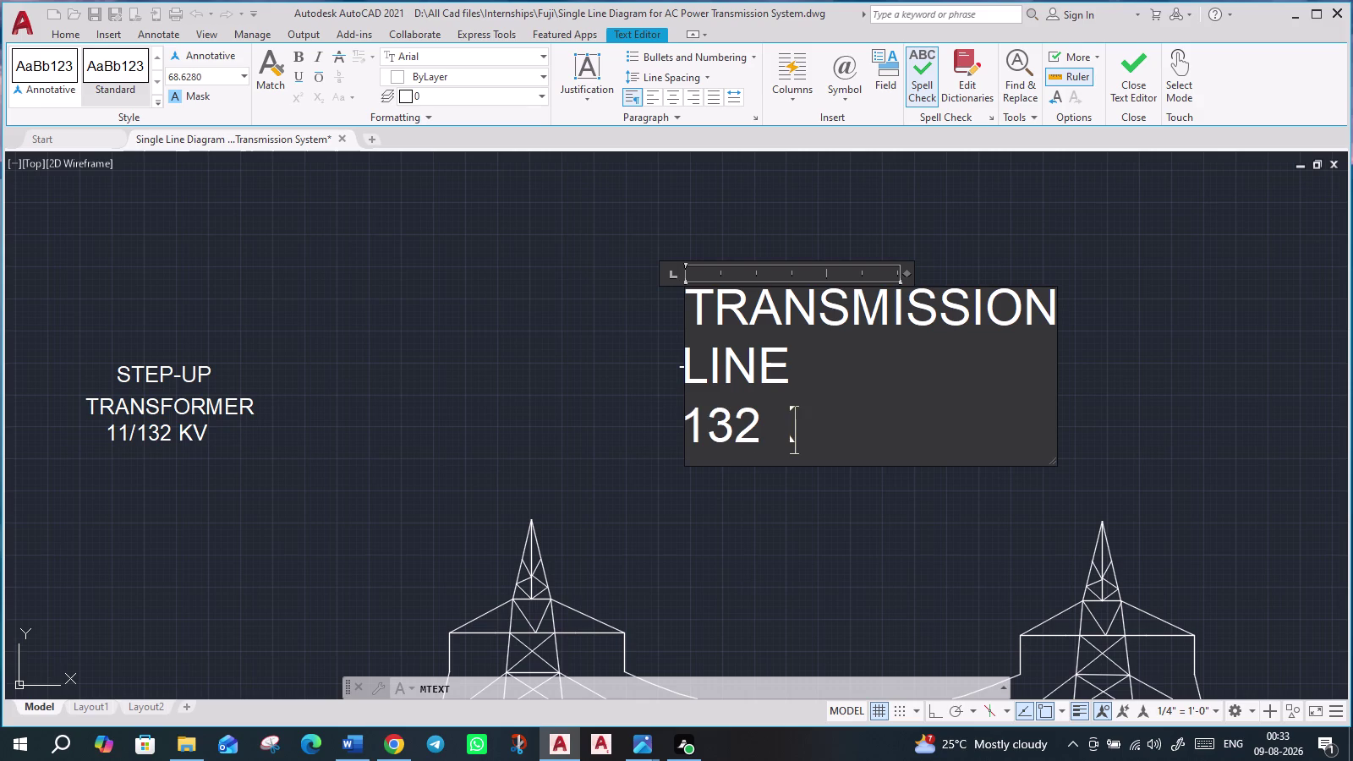
text(V)
key(space)
key(BackSpace)
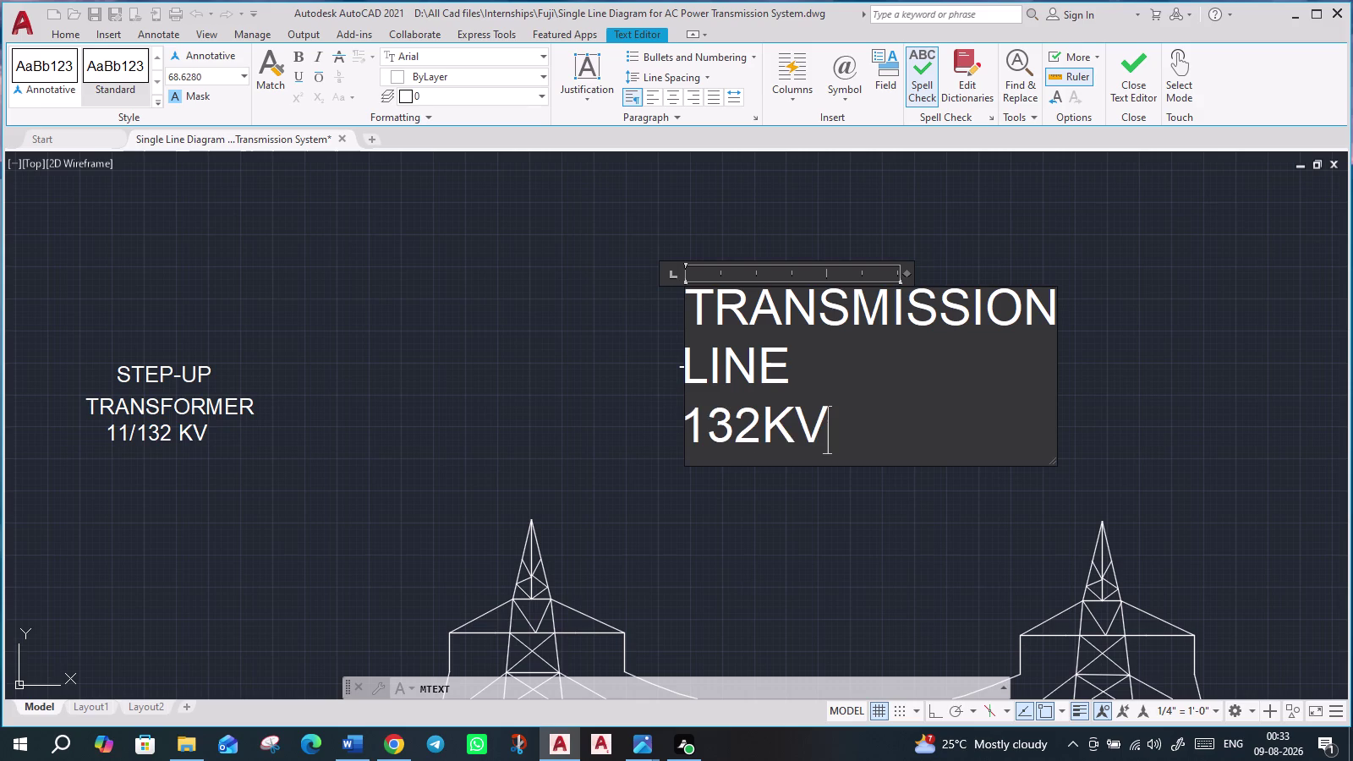
key(comma)
click(846, 67)
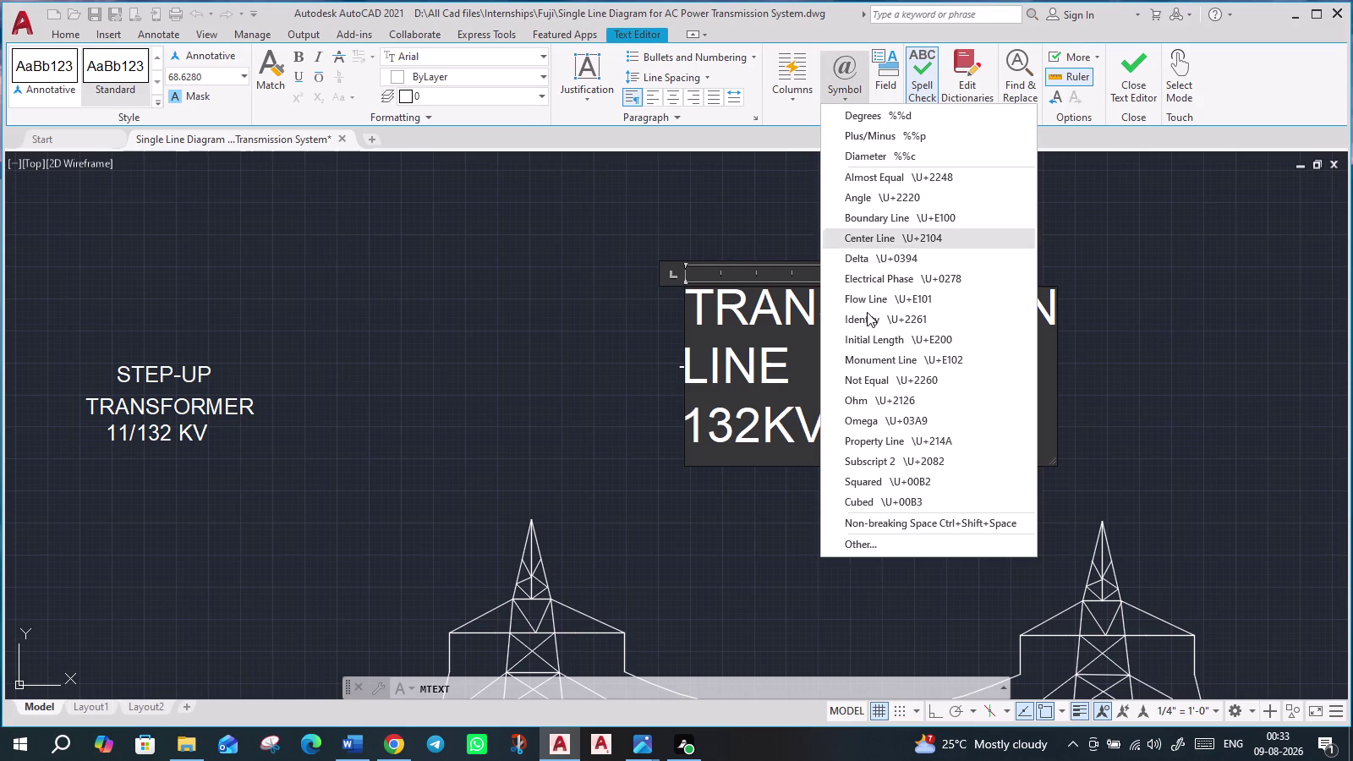
Insert 3 followed by the electrical phase symbol after 132KV,.
click(781, 449)
click(856, 427)
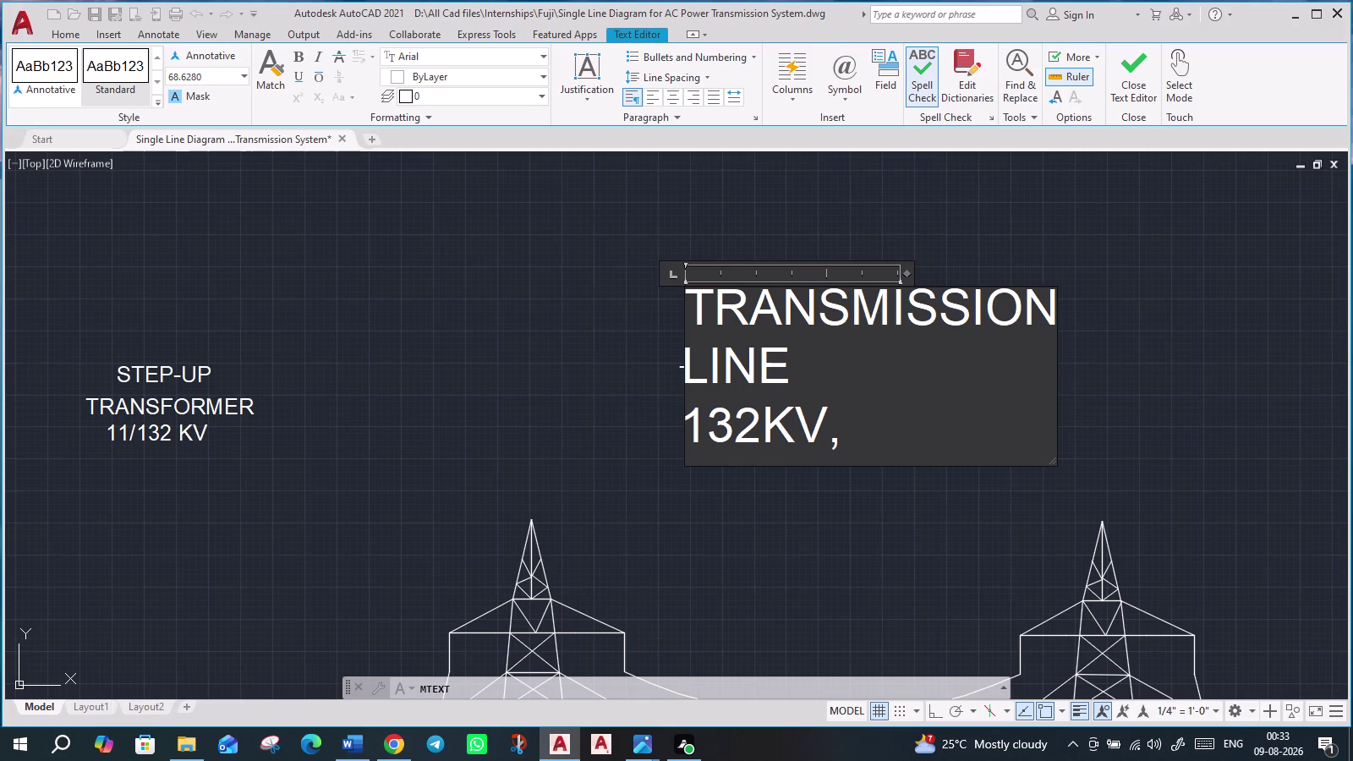
key(3)
click(853, 91)
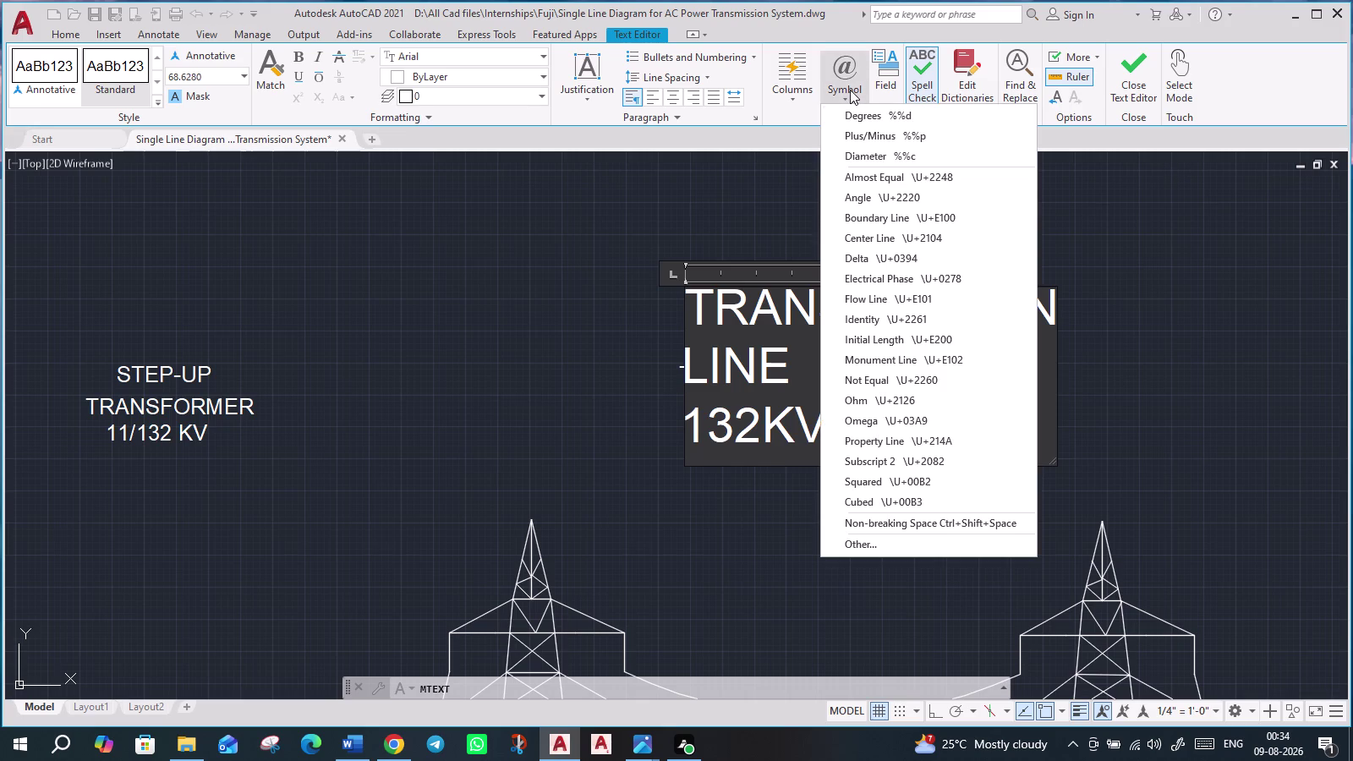
click(894, 277)
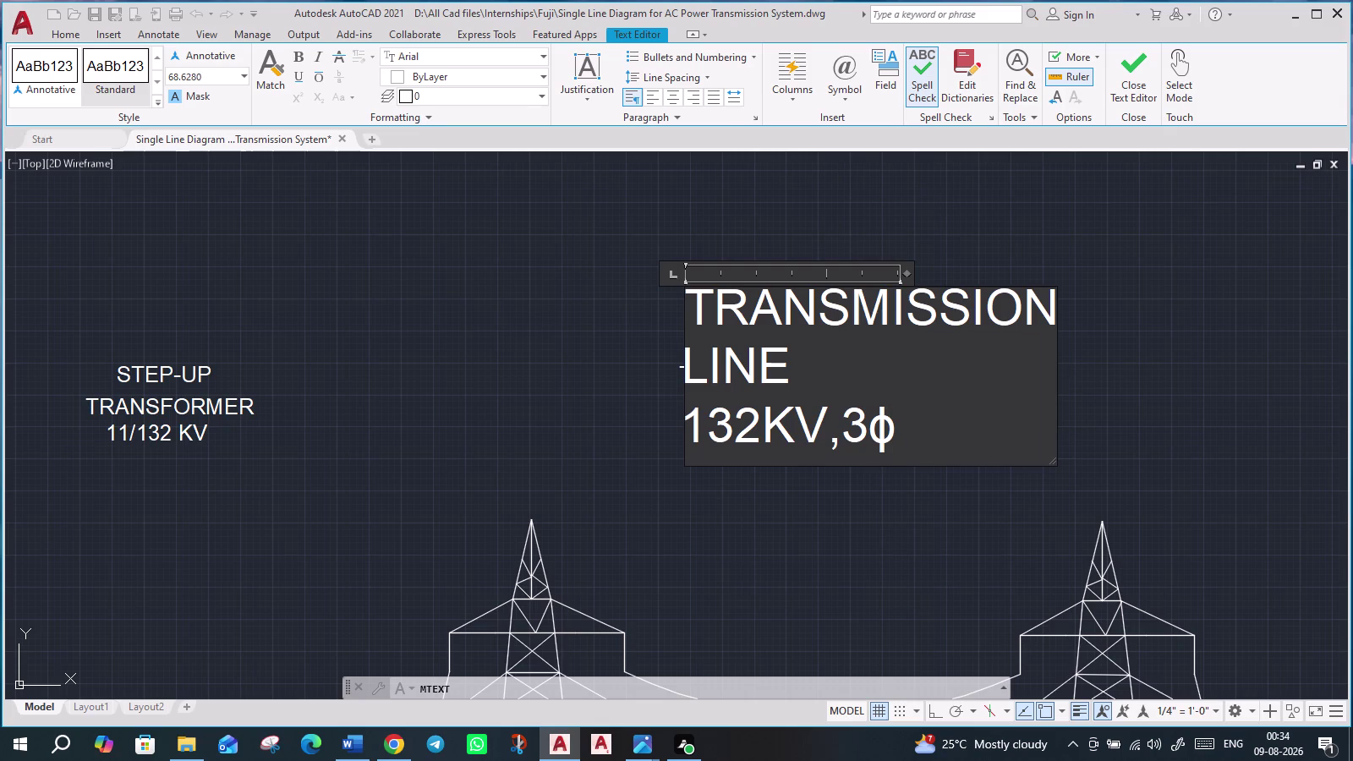
key(comma)
key(space)
Finish the label with ', 50 HZ' and save the text changes.
text(50)
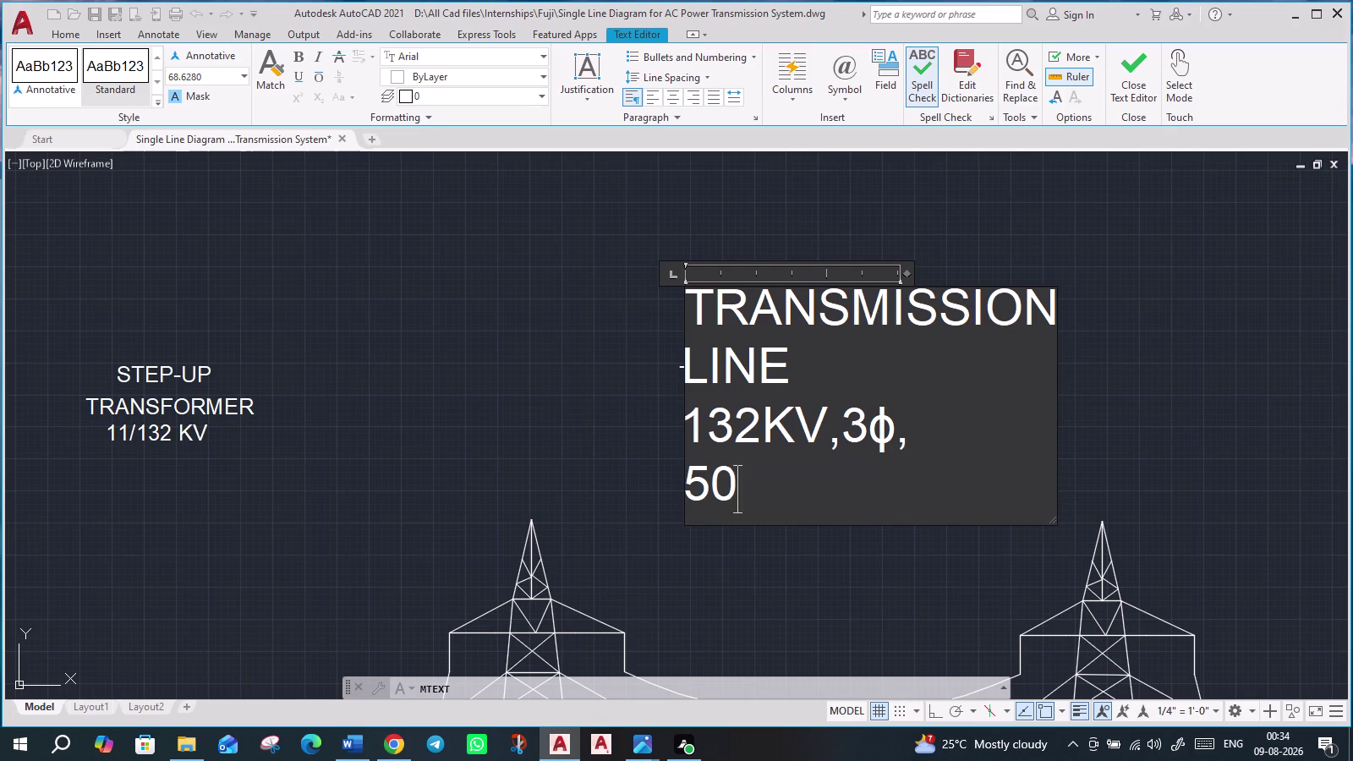
key(space)
text(HZ)
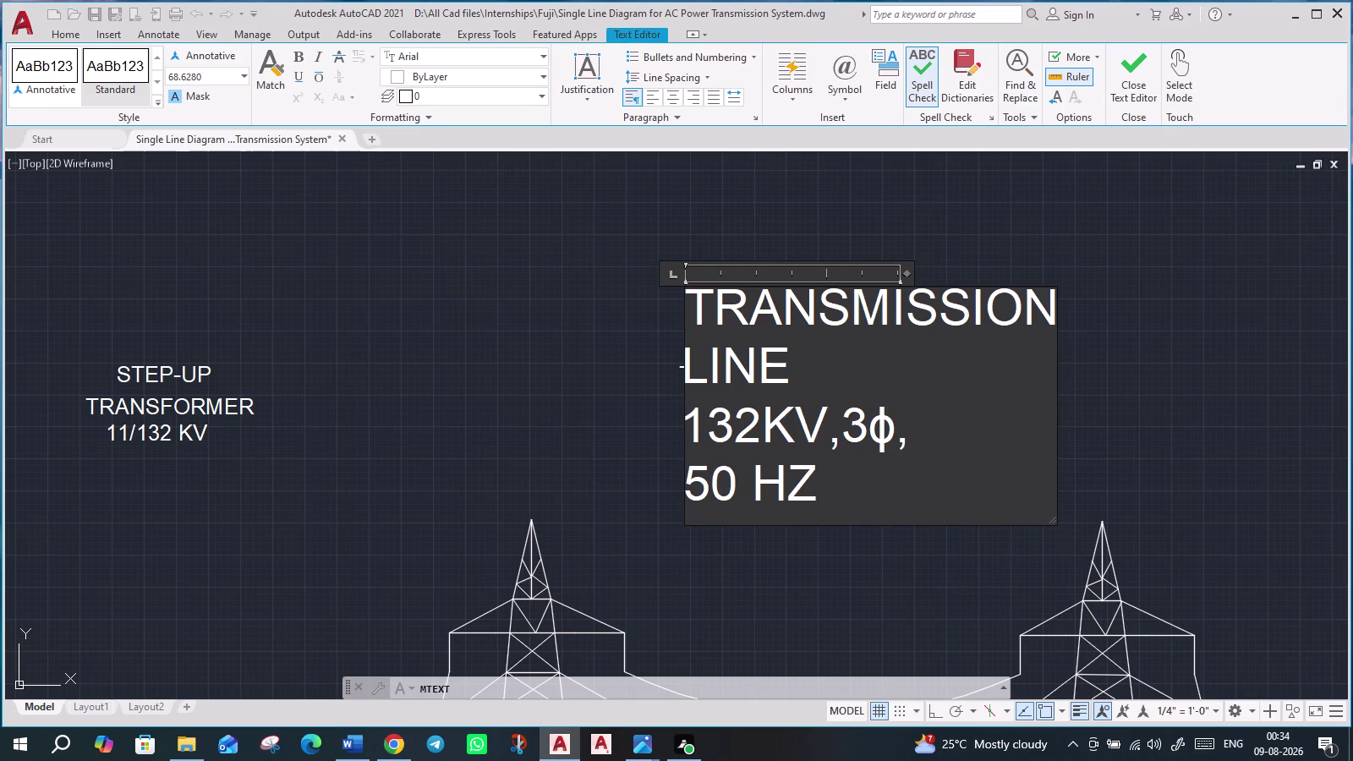
key(Return)
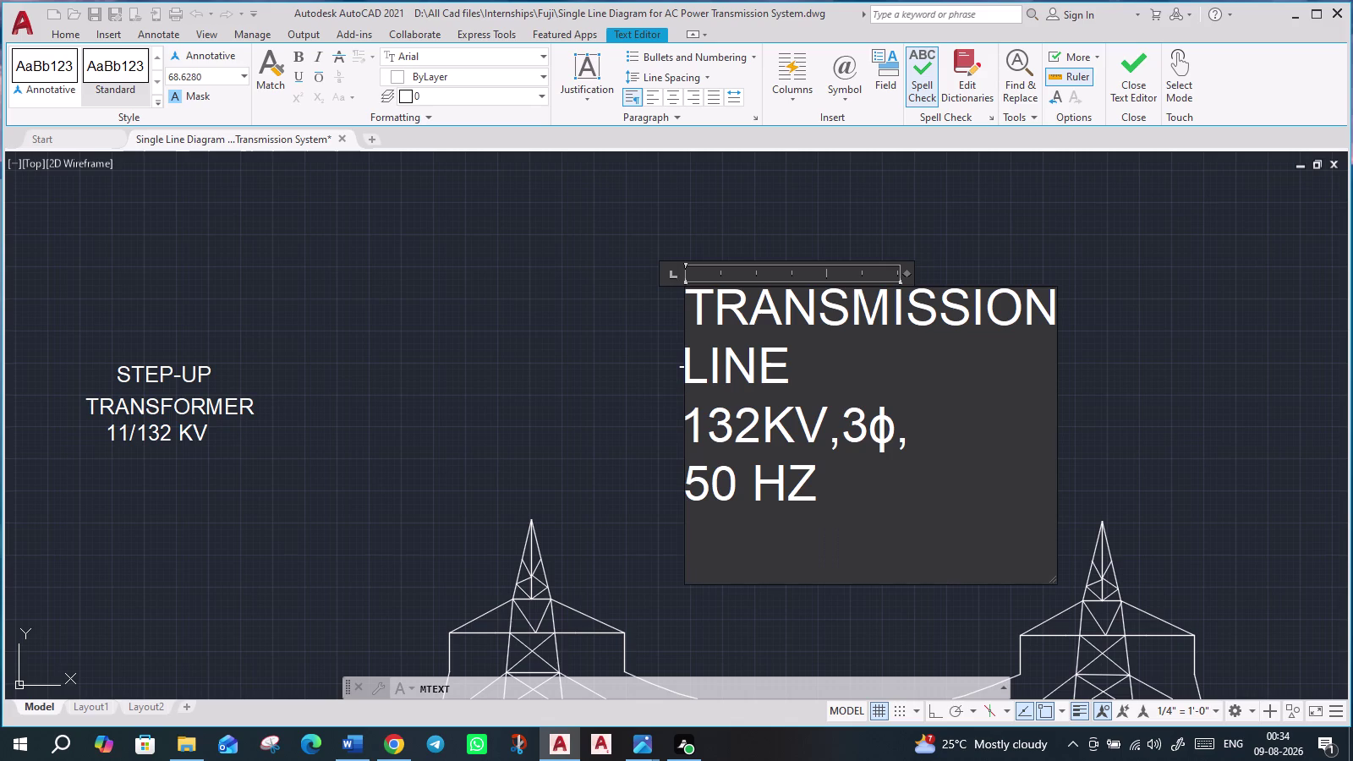
key(Escape)
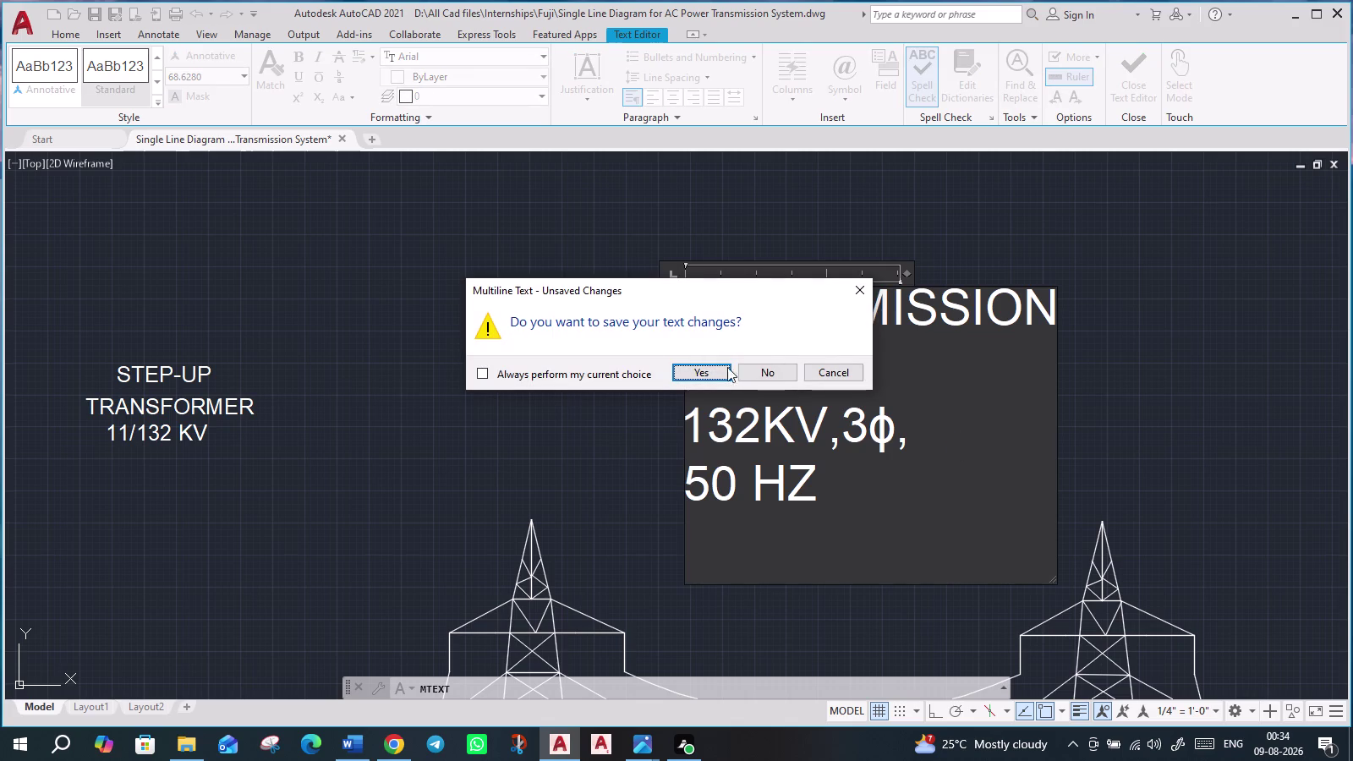
click(705, 370)
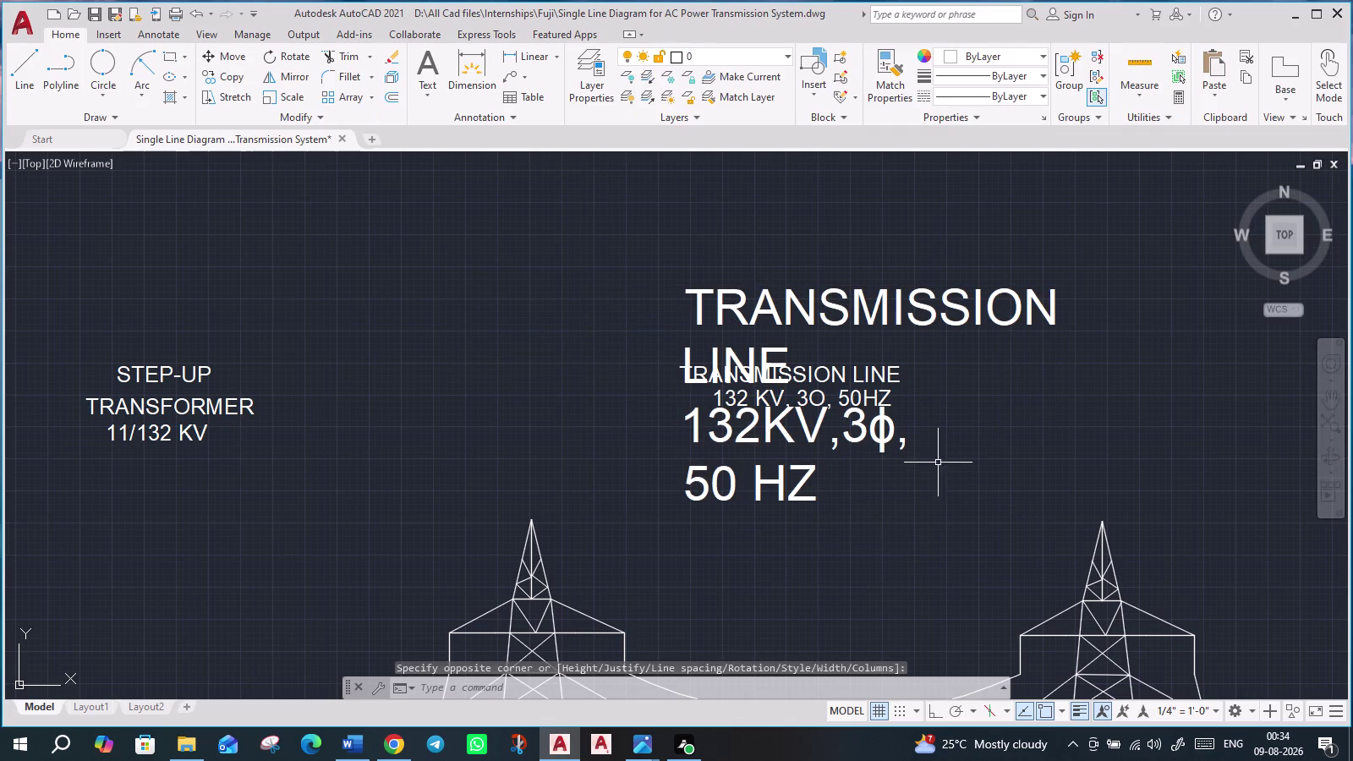
click(771, 491)
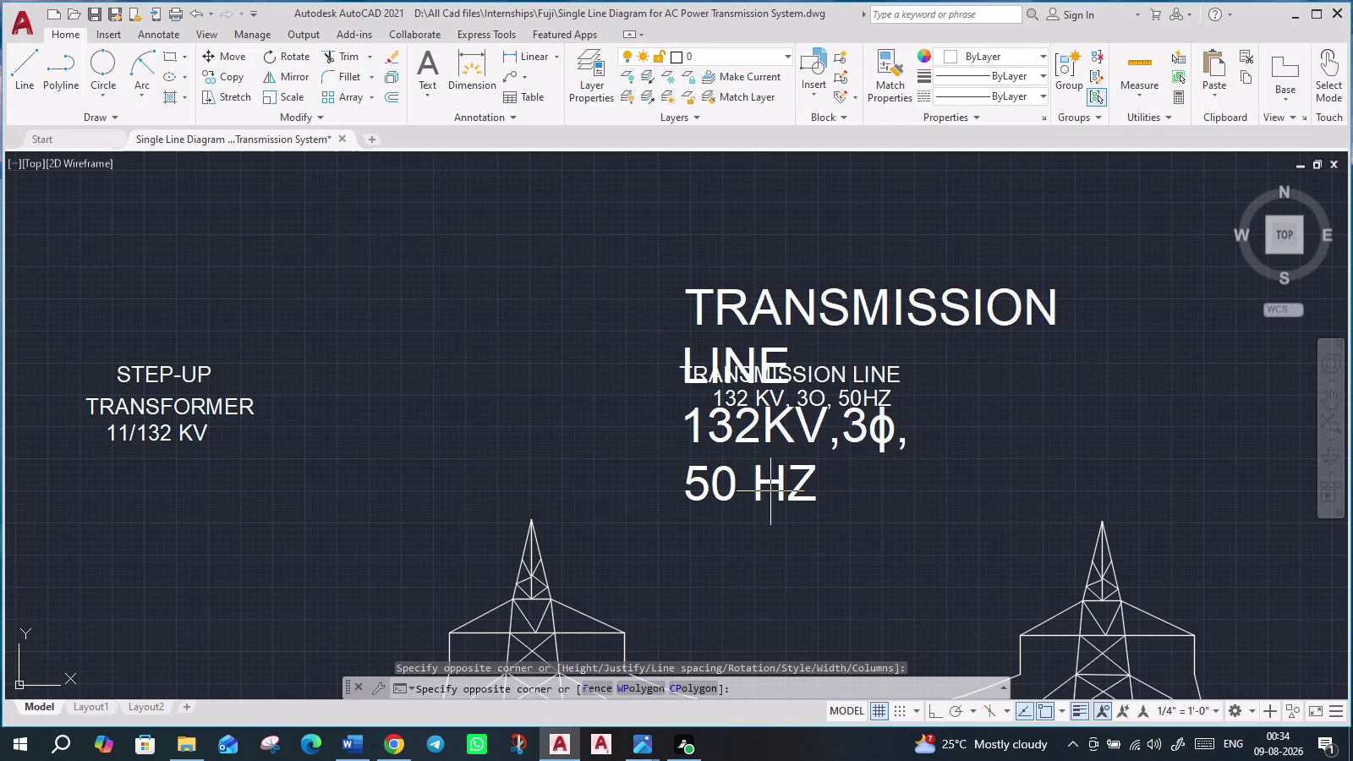
key(Escape)
click(755, 303)
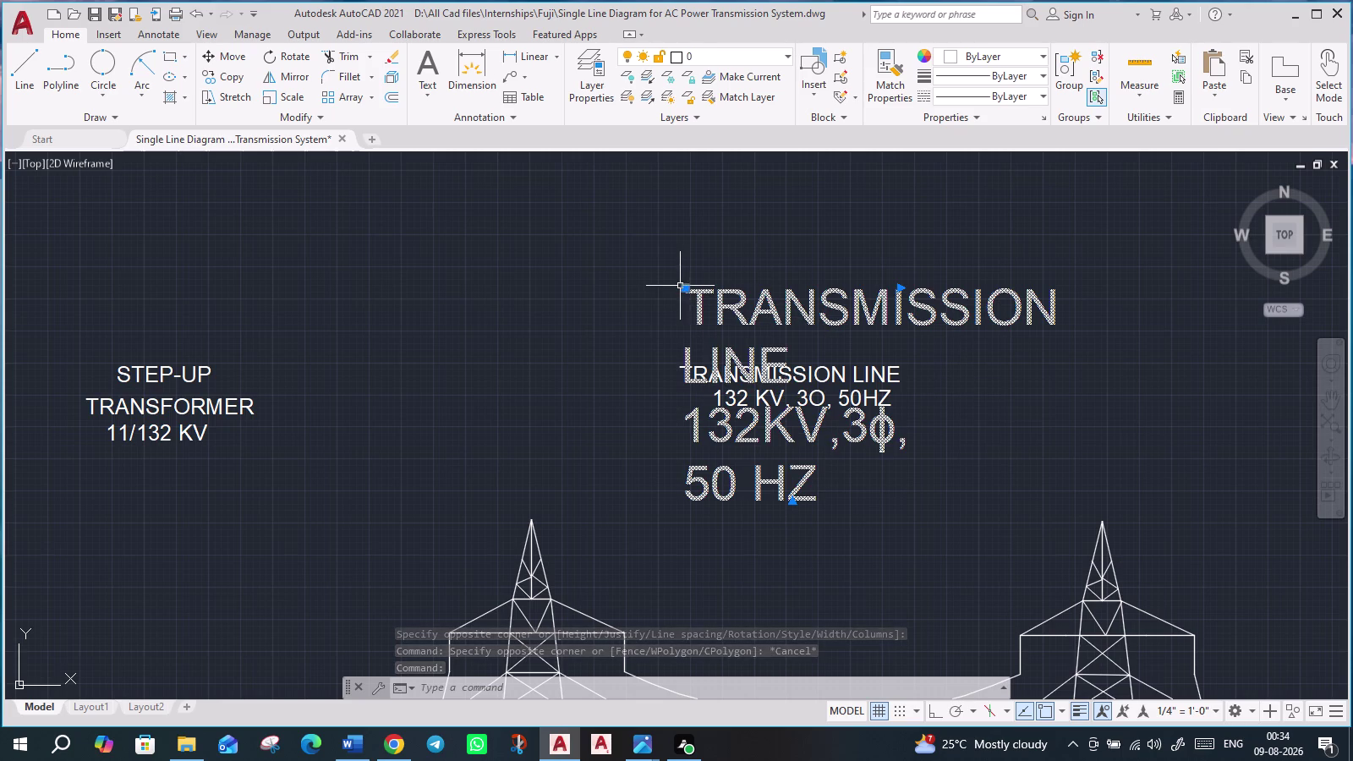
drag(685, 290, 569, 172)
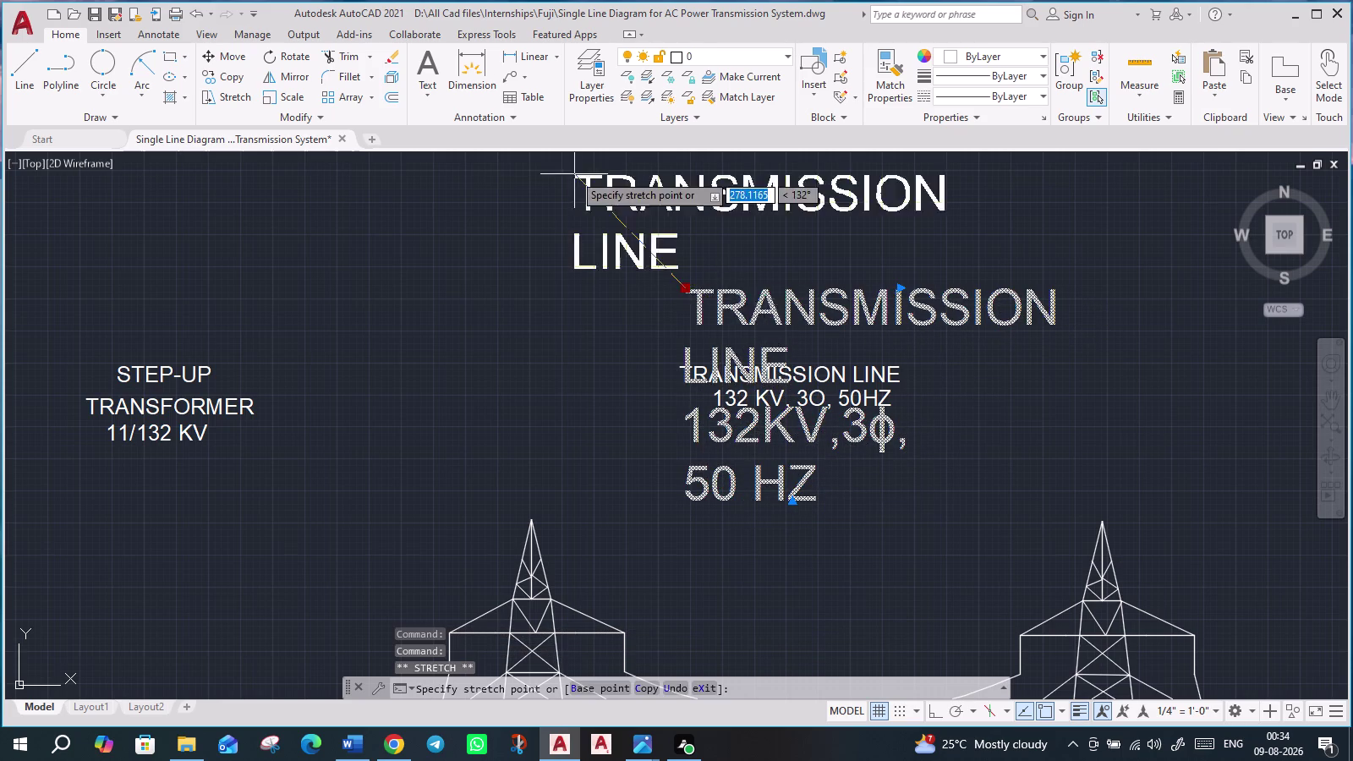
drag(569, 172, 405, 242)
click(405, 242)
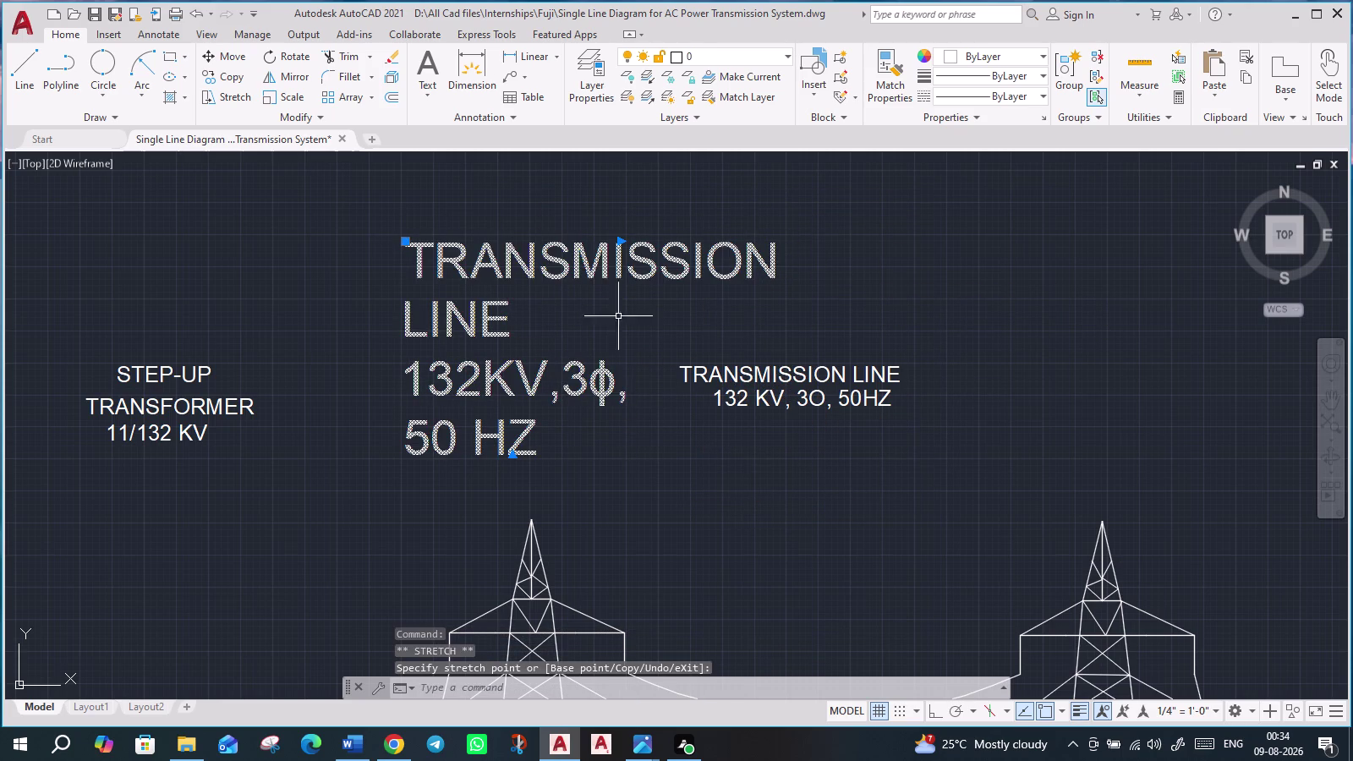
click(401, 243)
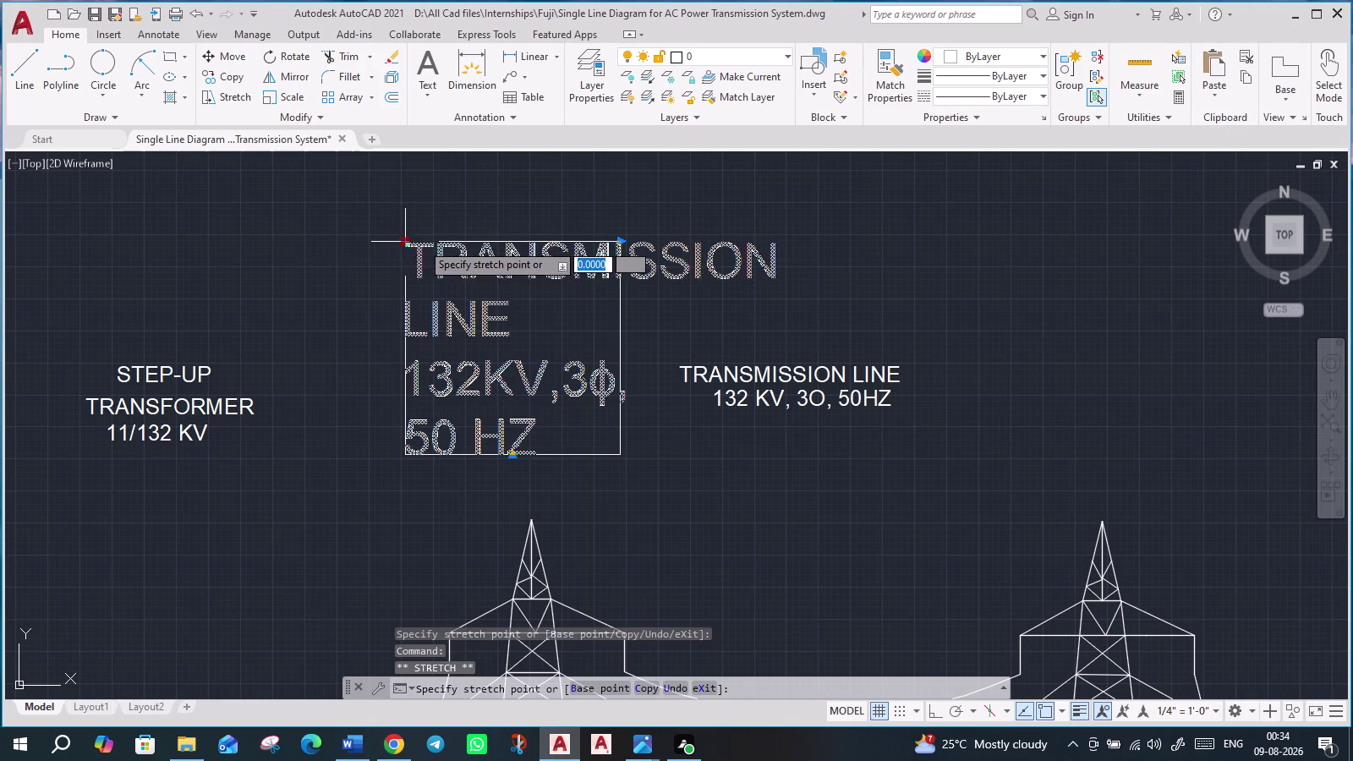
key(Escape)
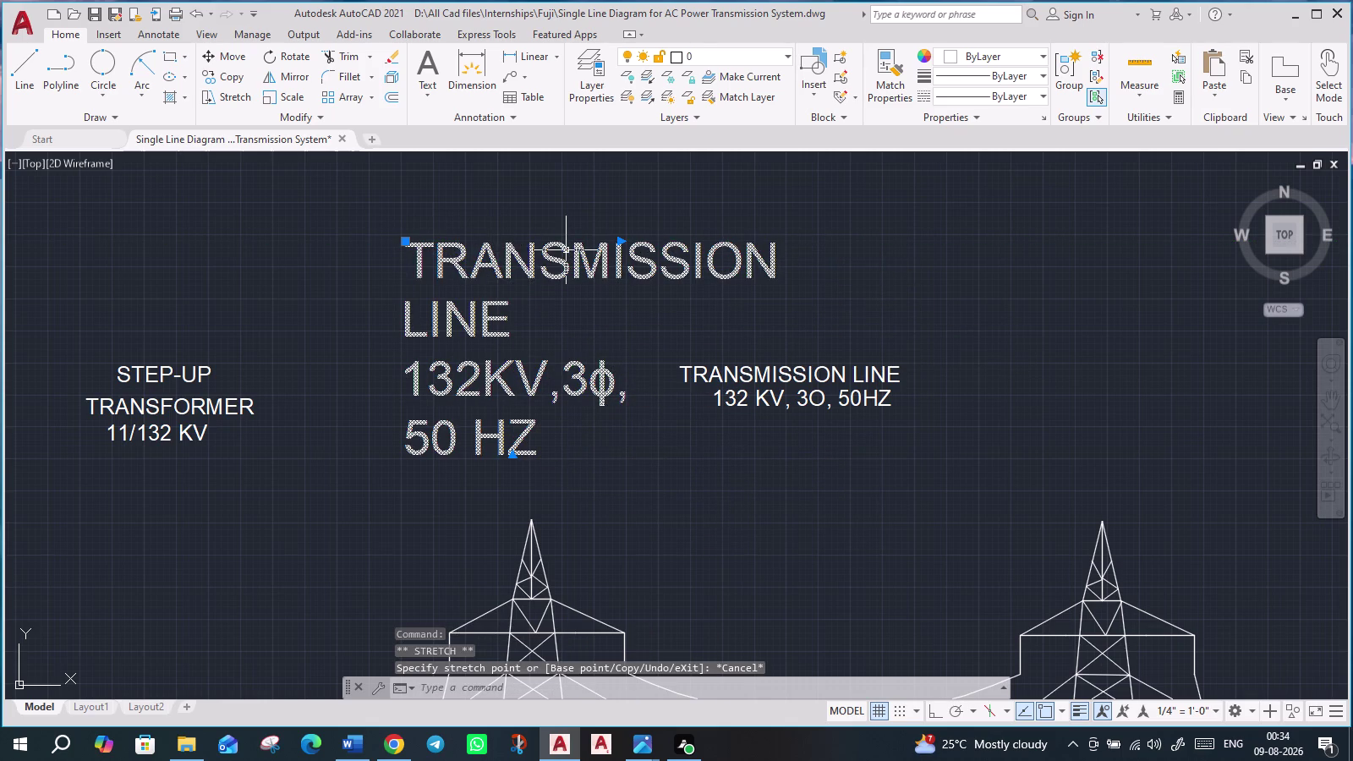
key(Escape)
click(551, 254)
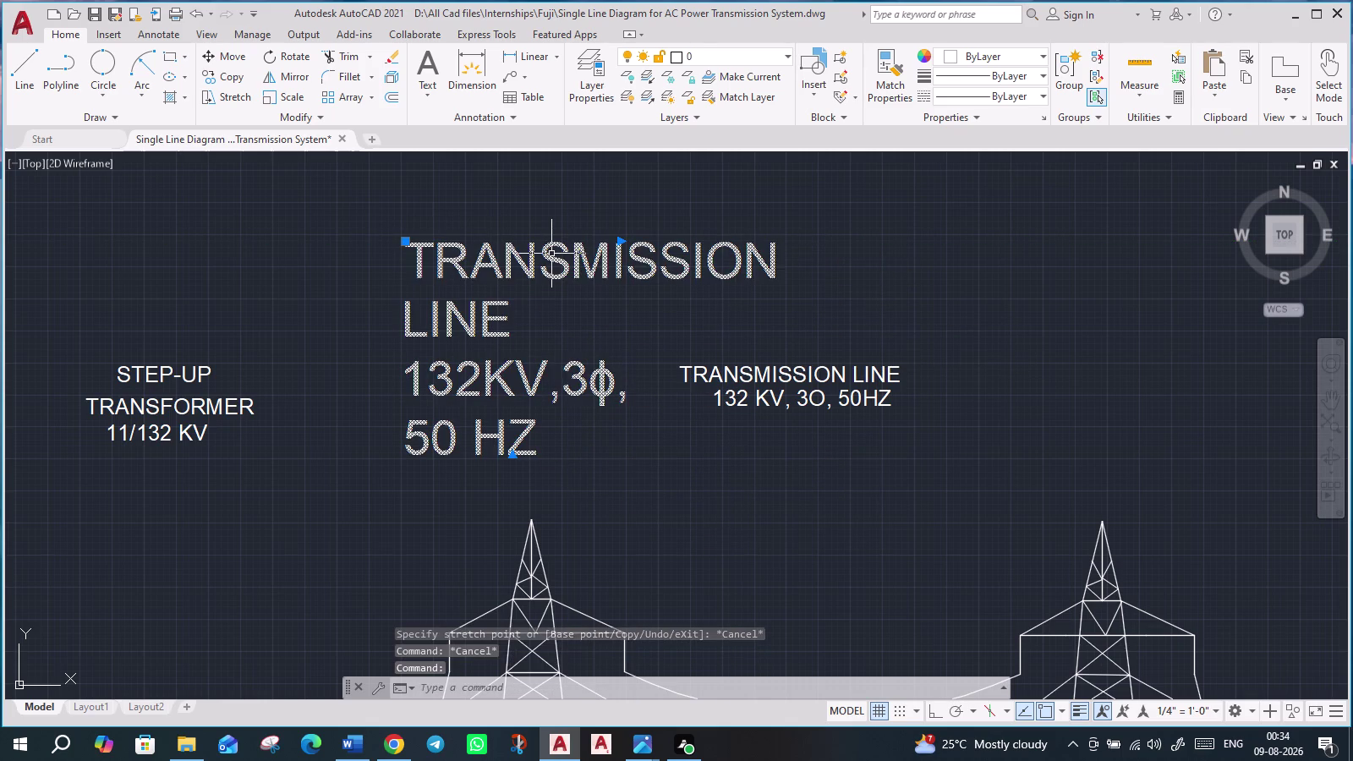
double_click(551, 253)
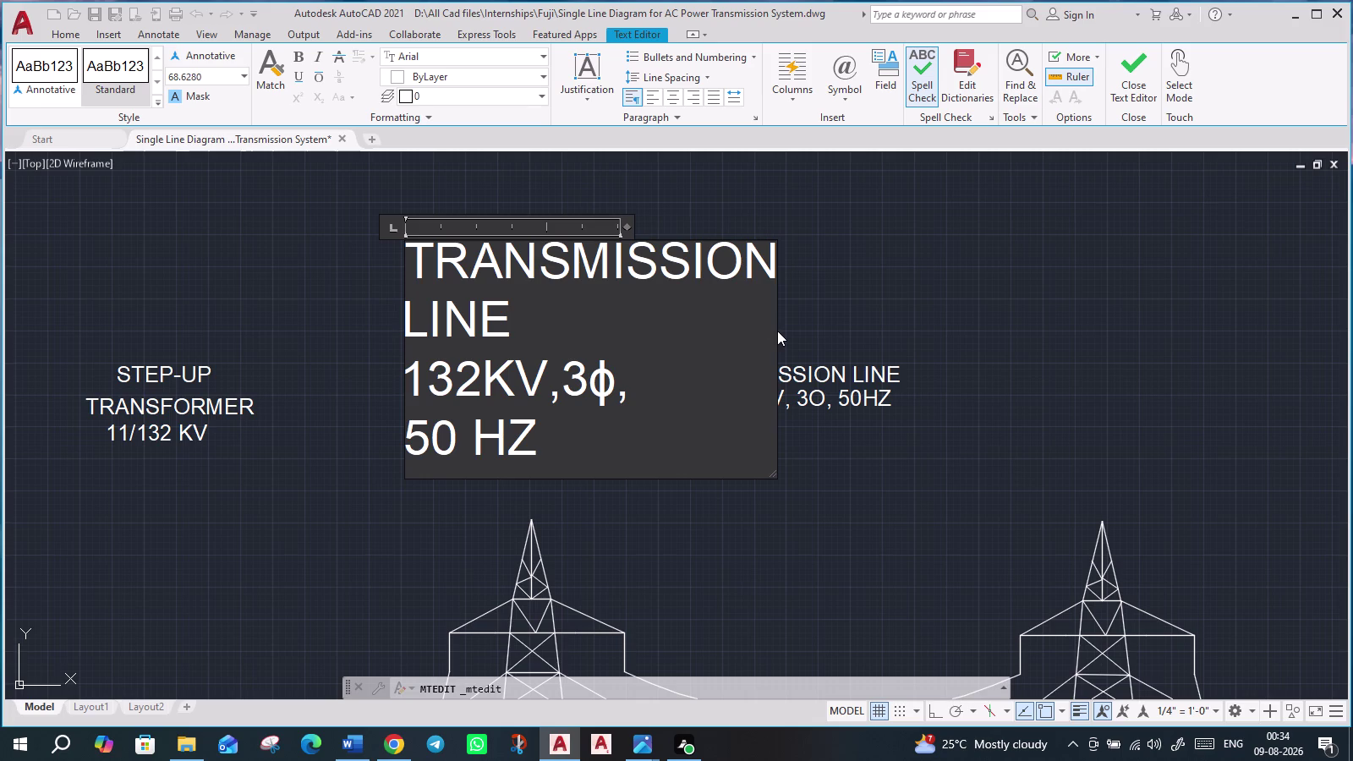
Widen the label's text box until it shows TRANSMISSION LINE over 132KV,3ϕ, 50 HZ.
drag(775, 331, 839, 313)
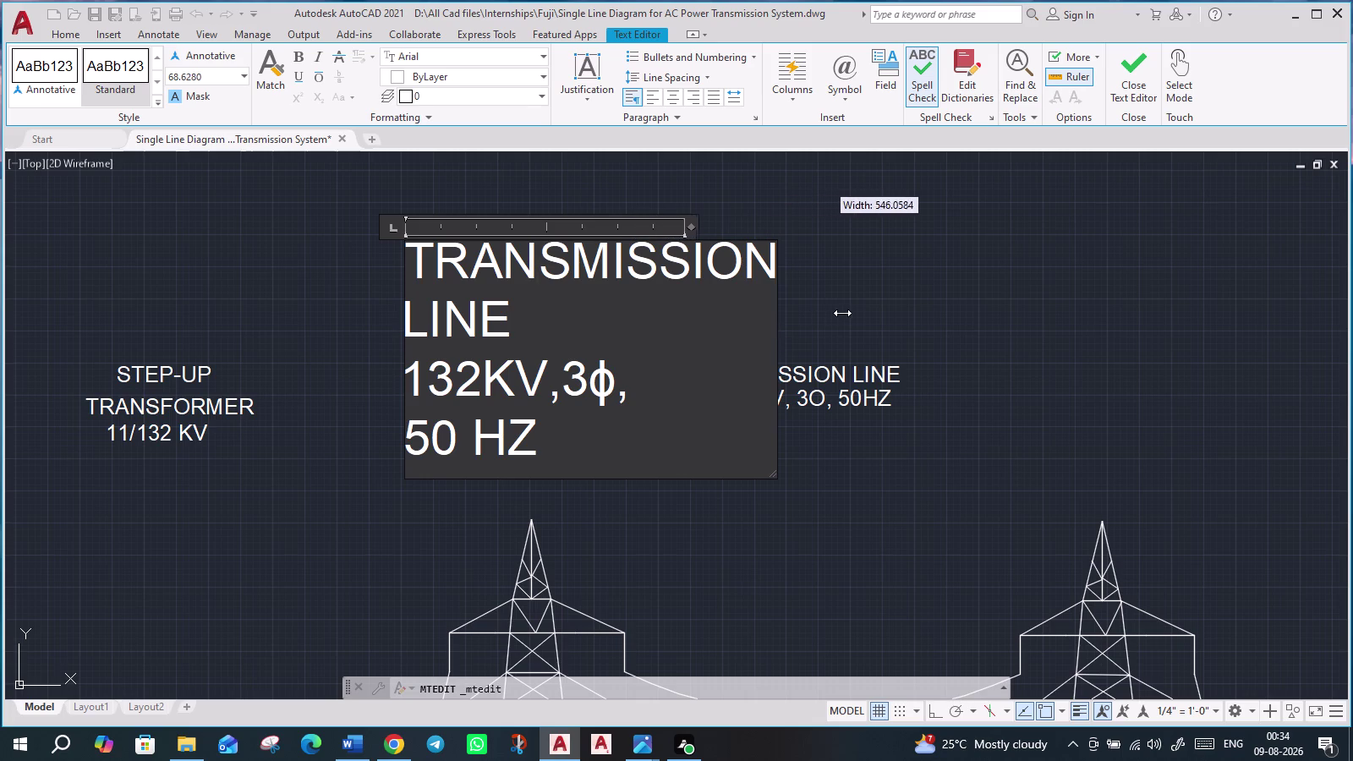
drag(839, 313, 1048, 331)
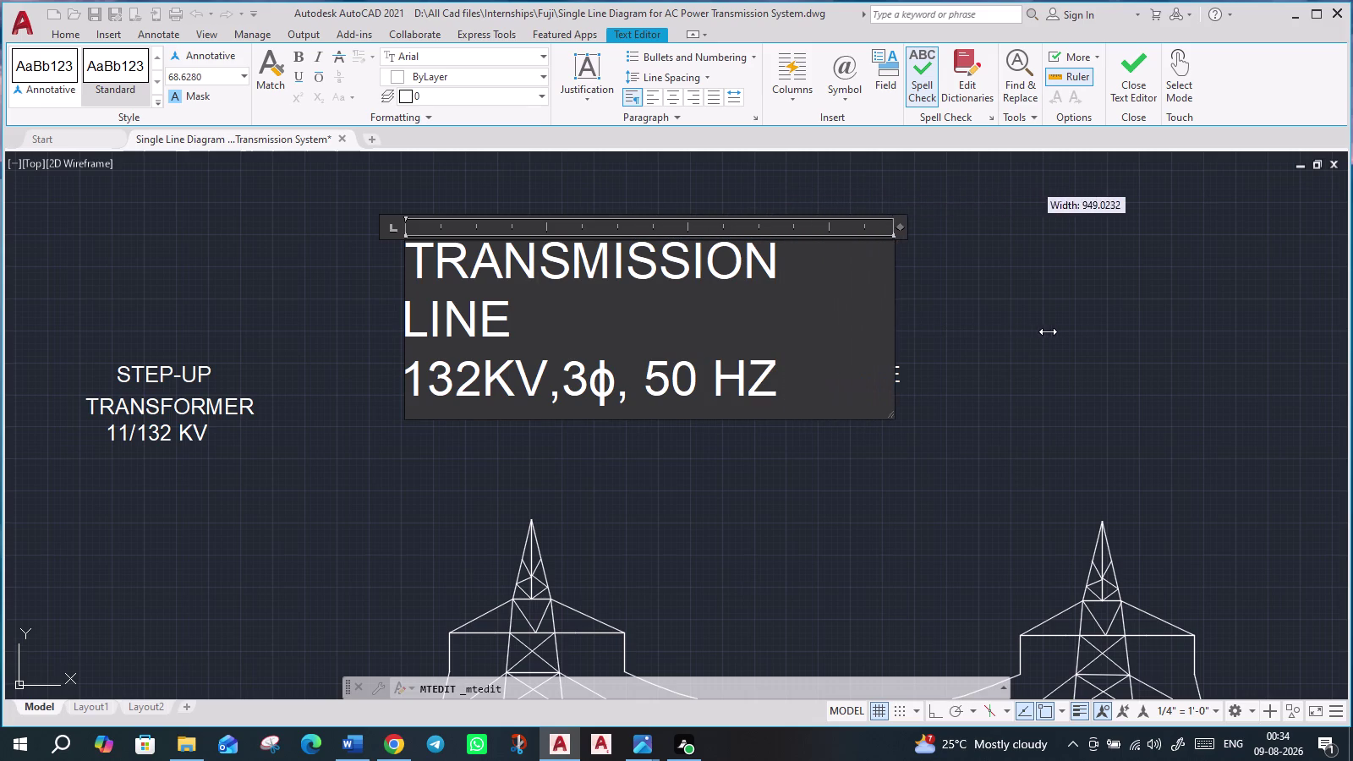
drag(1048, 331, 1166, 345)
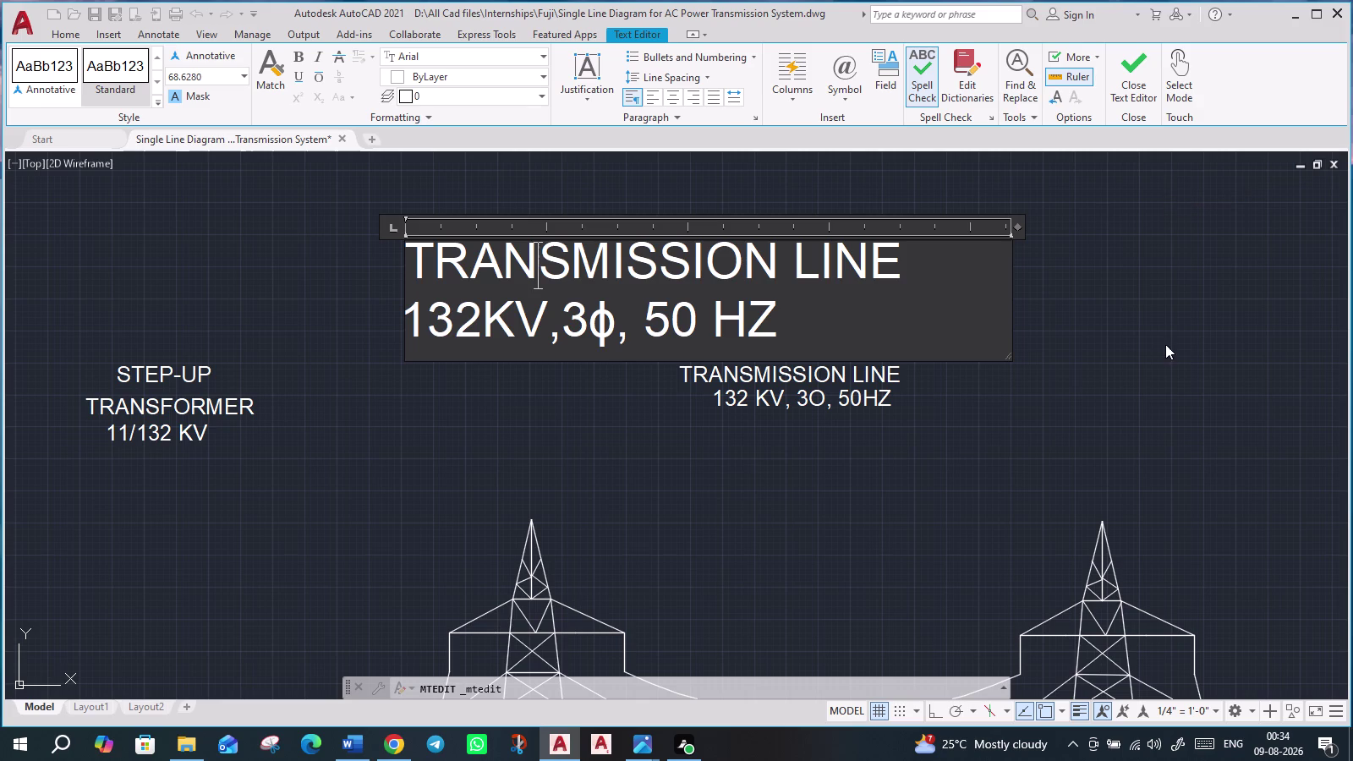
click(1166, 344)
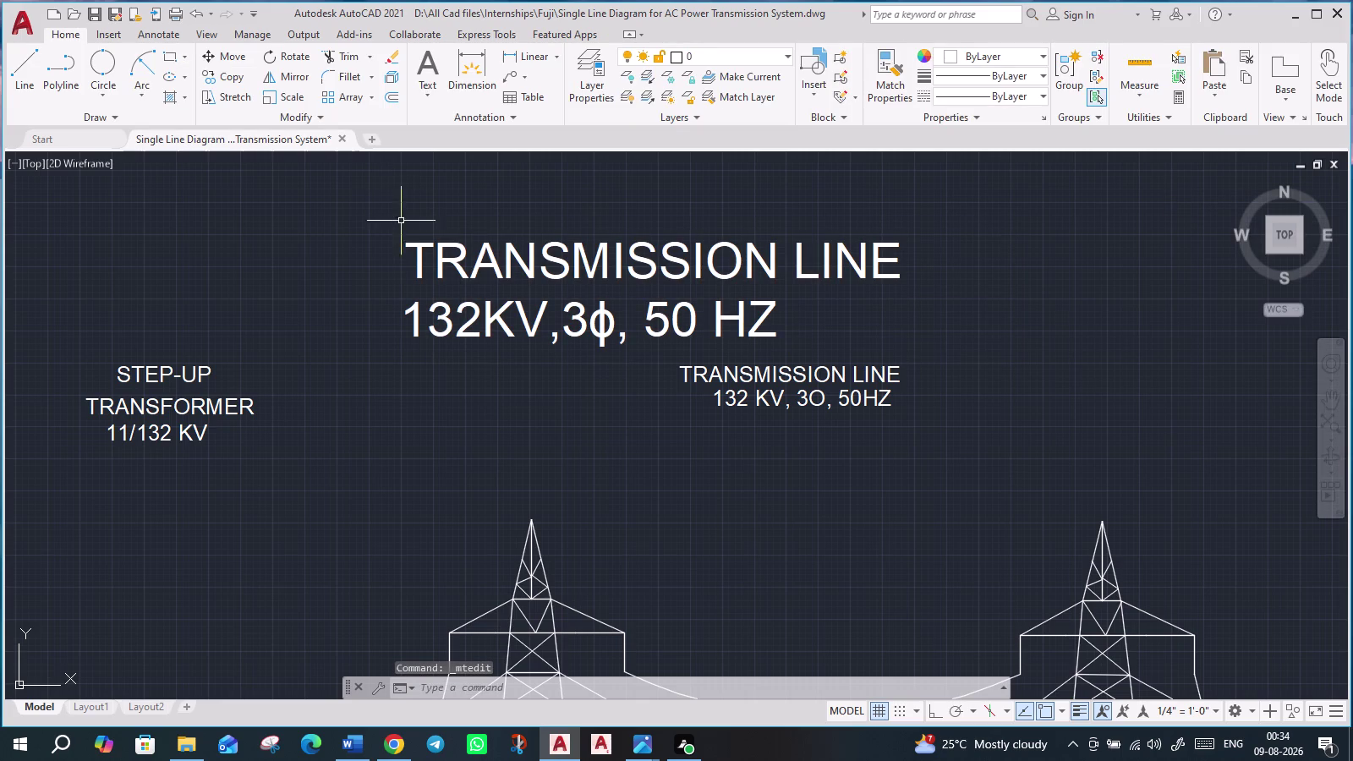
Scale the new transmission line label down to match the other labels' size.
click(363, 223)
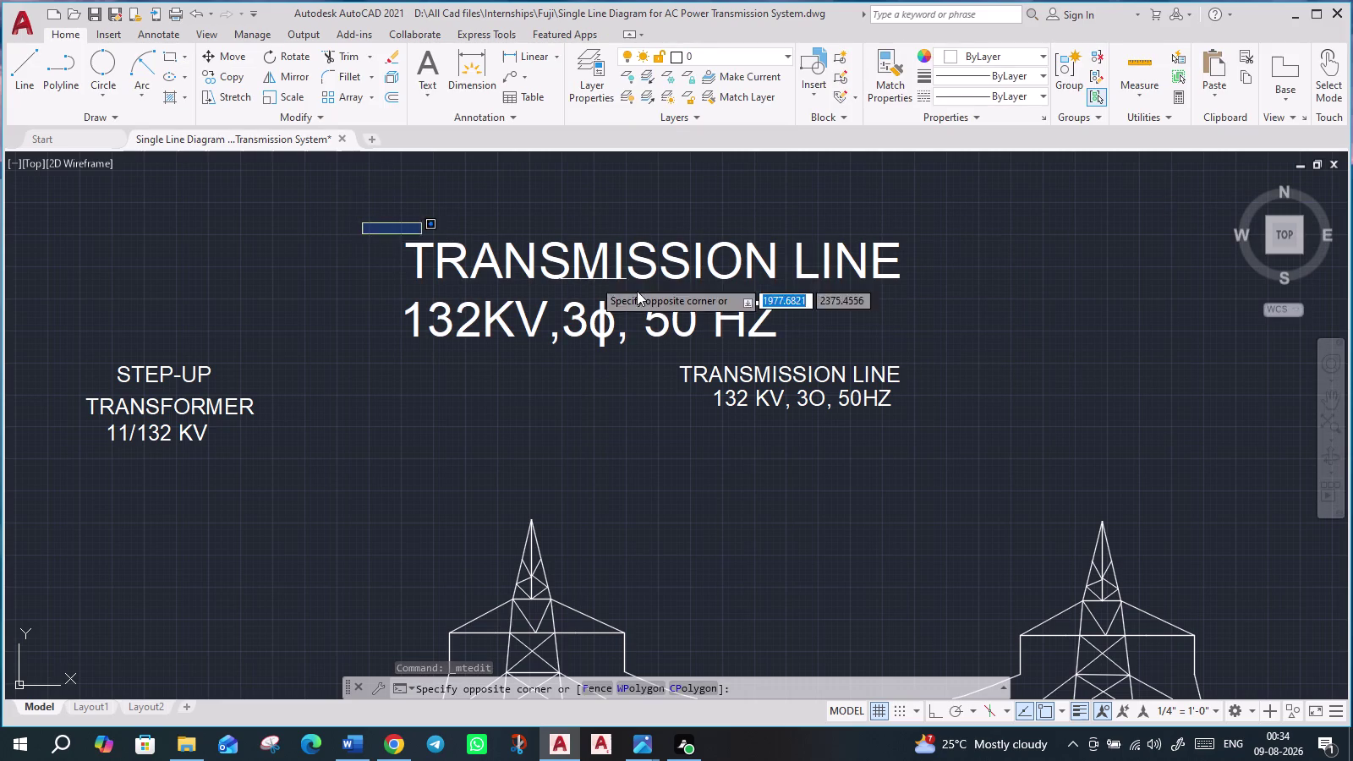
click(1018, 351)
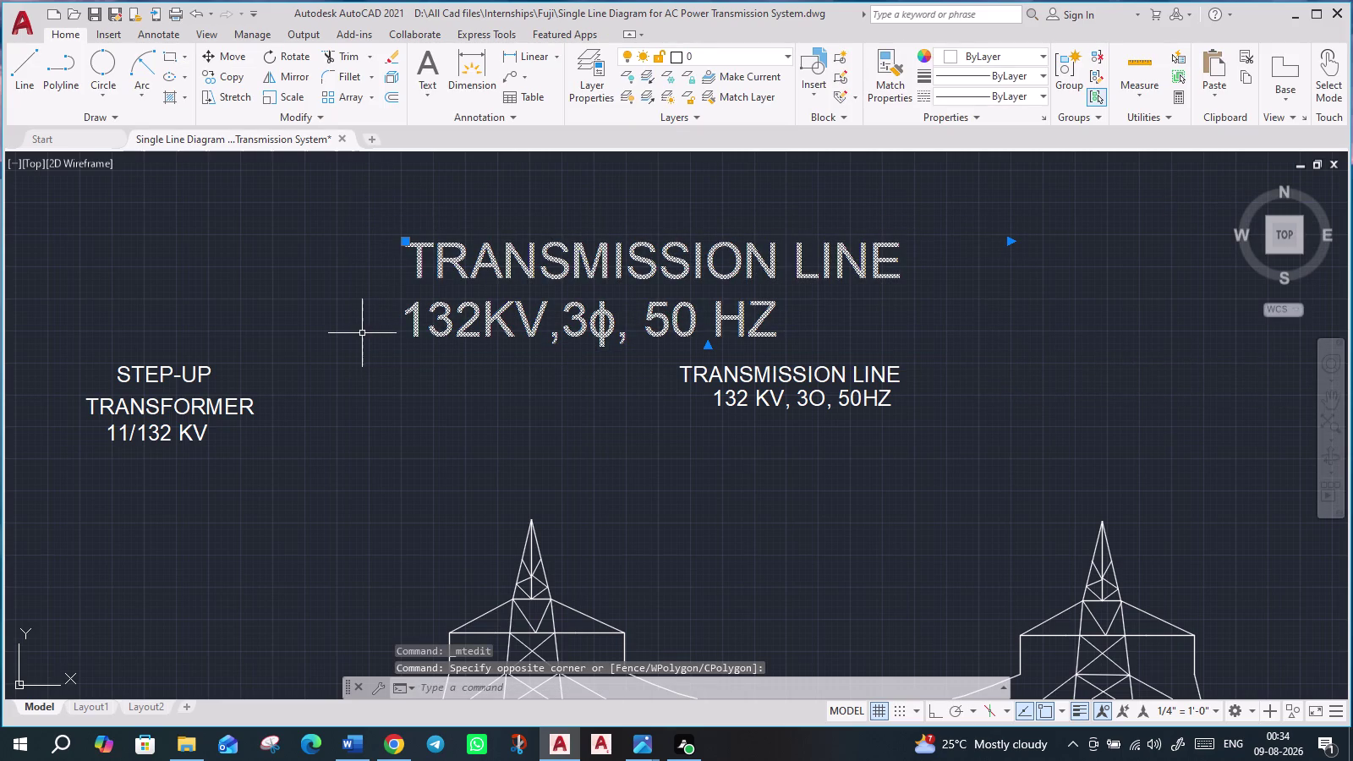
key(s)
key(c)
key(Return)
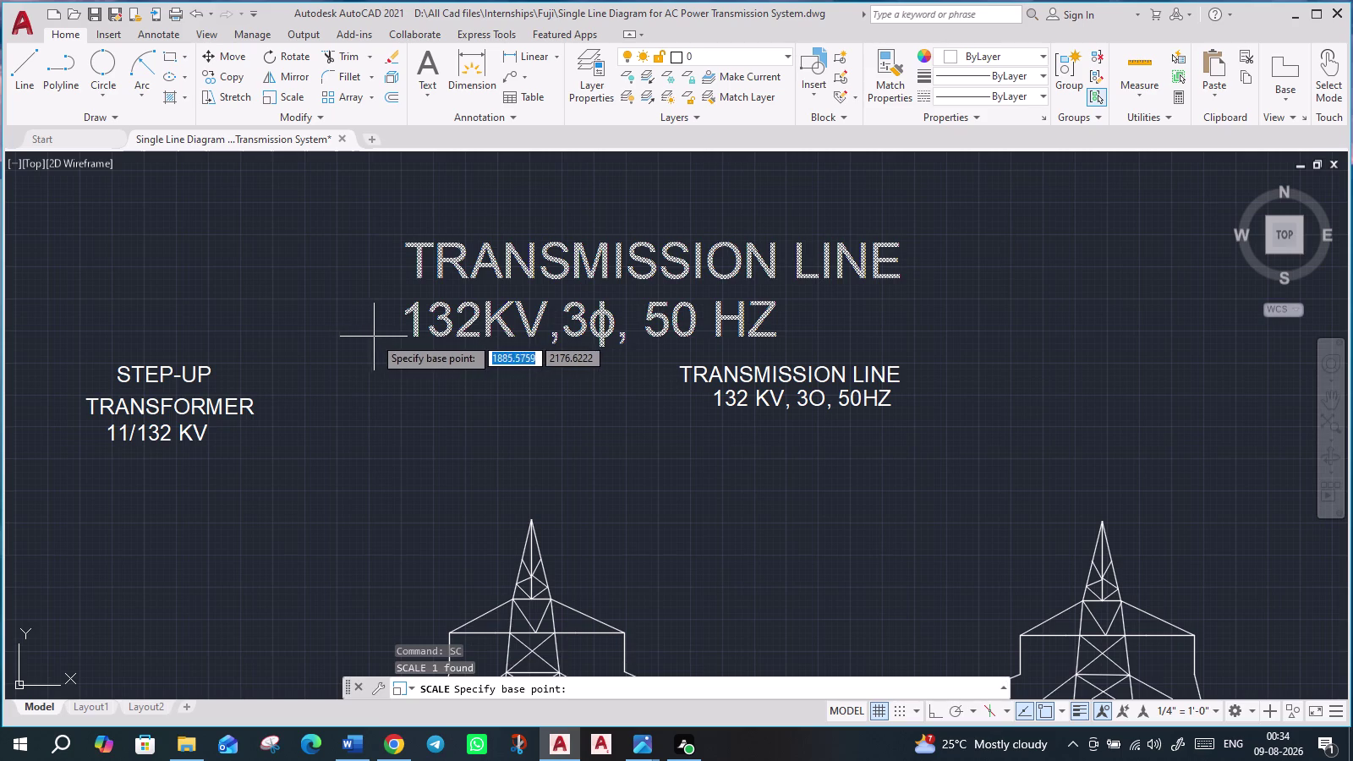
click(417, 341)
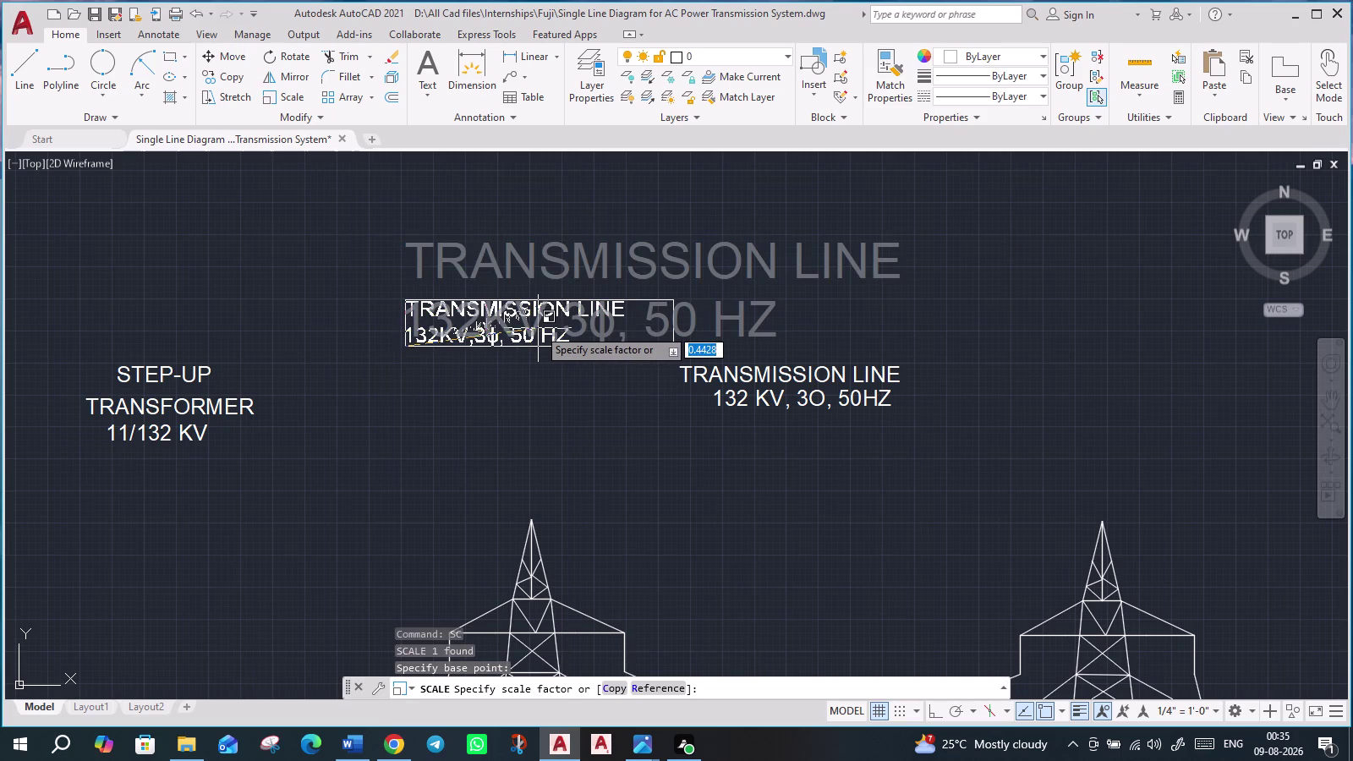
click(532, 331)
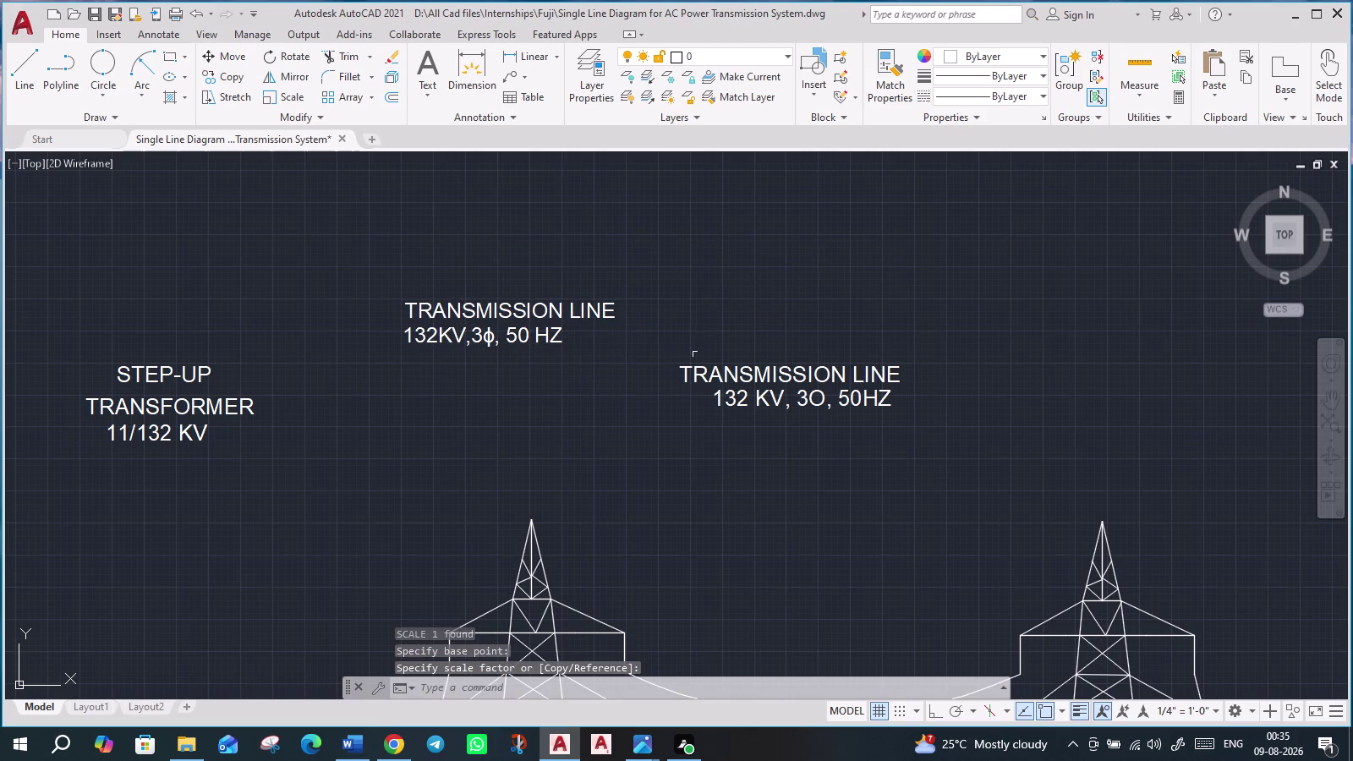
Delete the old label reading 3O and pick the new label.
drag(378, 260, 392, 261)
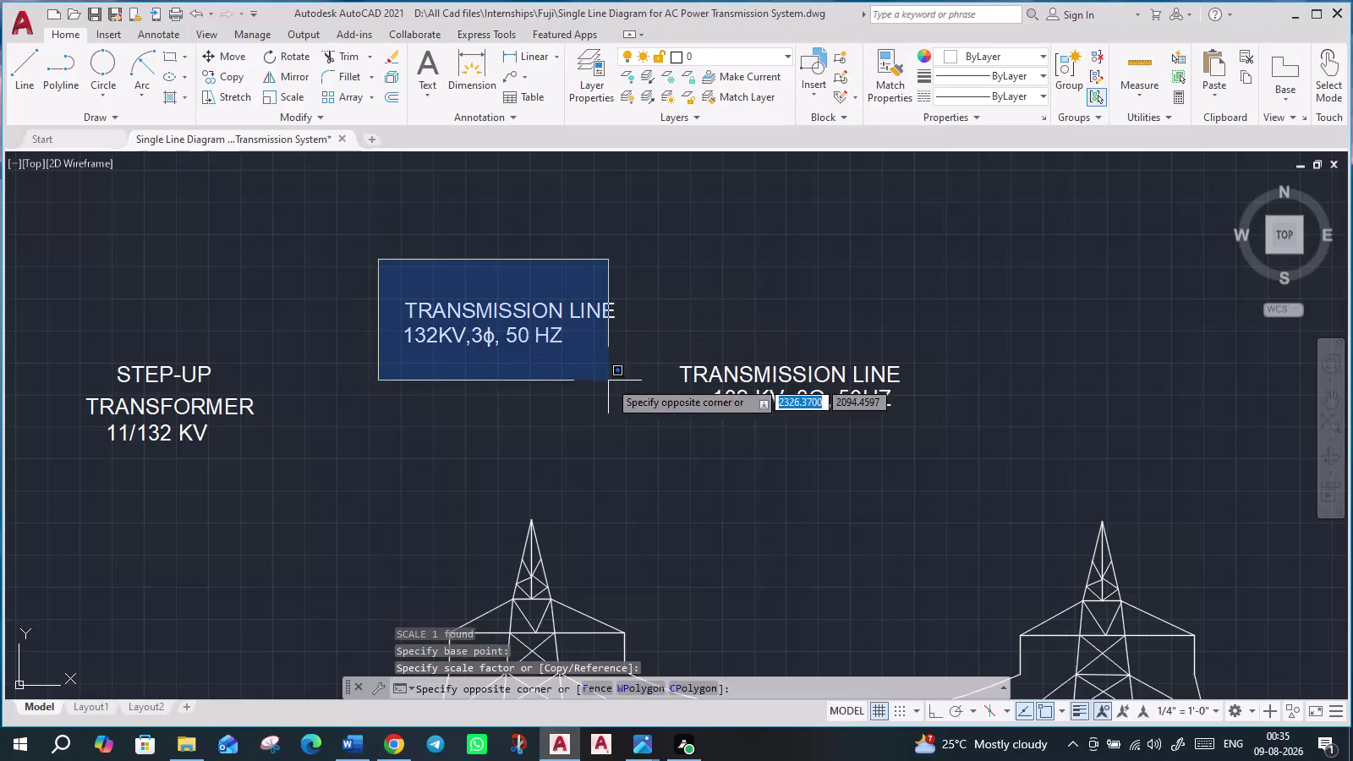
click(641, 373)
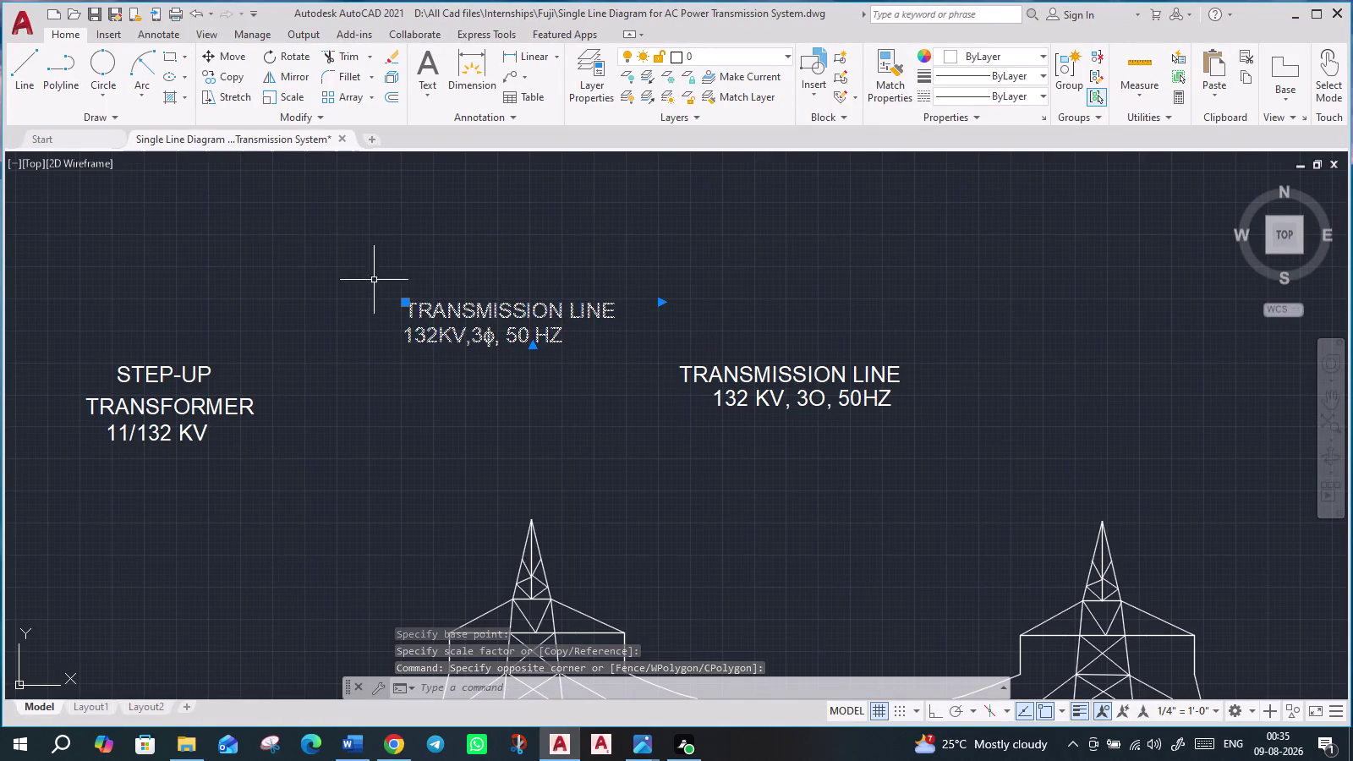
key(Escape)
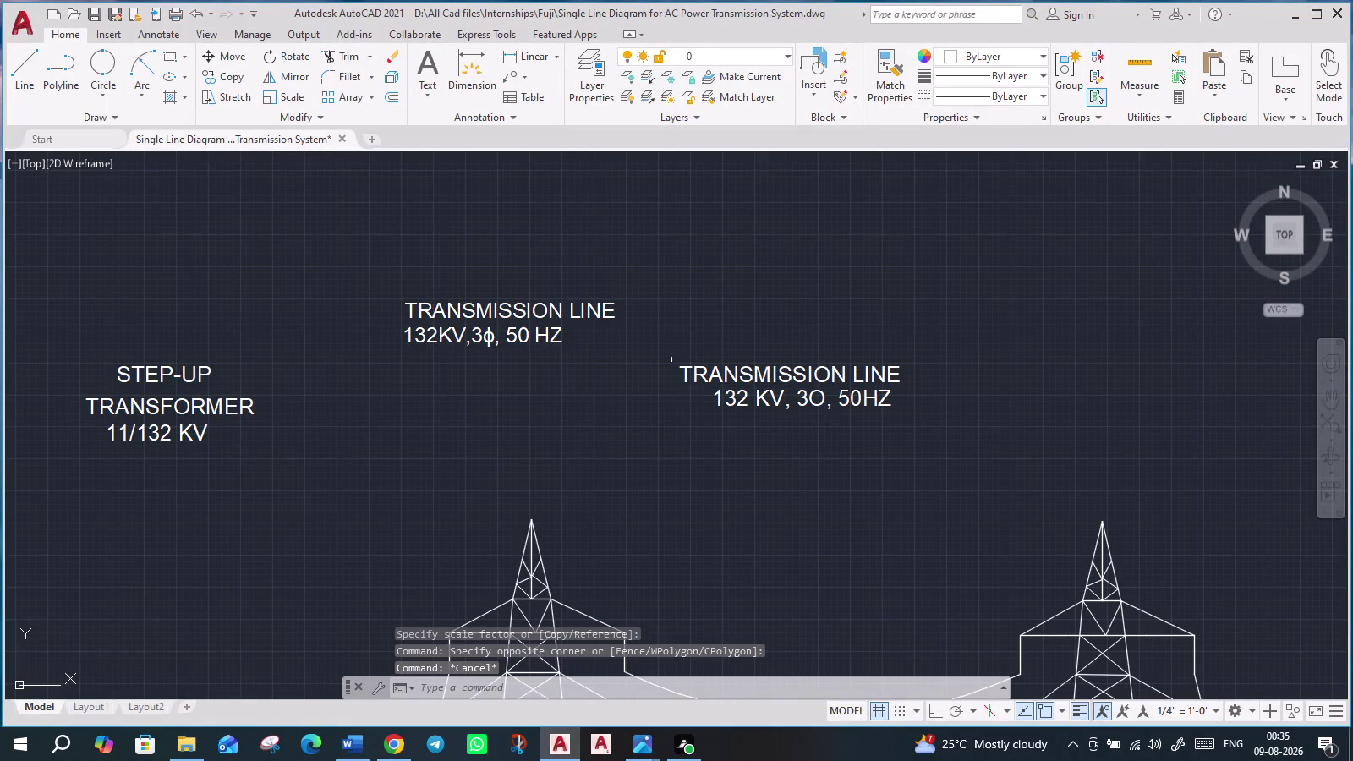
click(673, 358)
click(956, 472)
key(Delete)
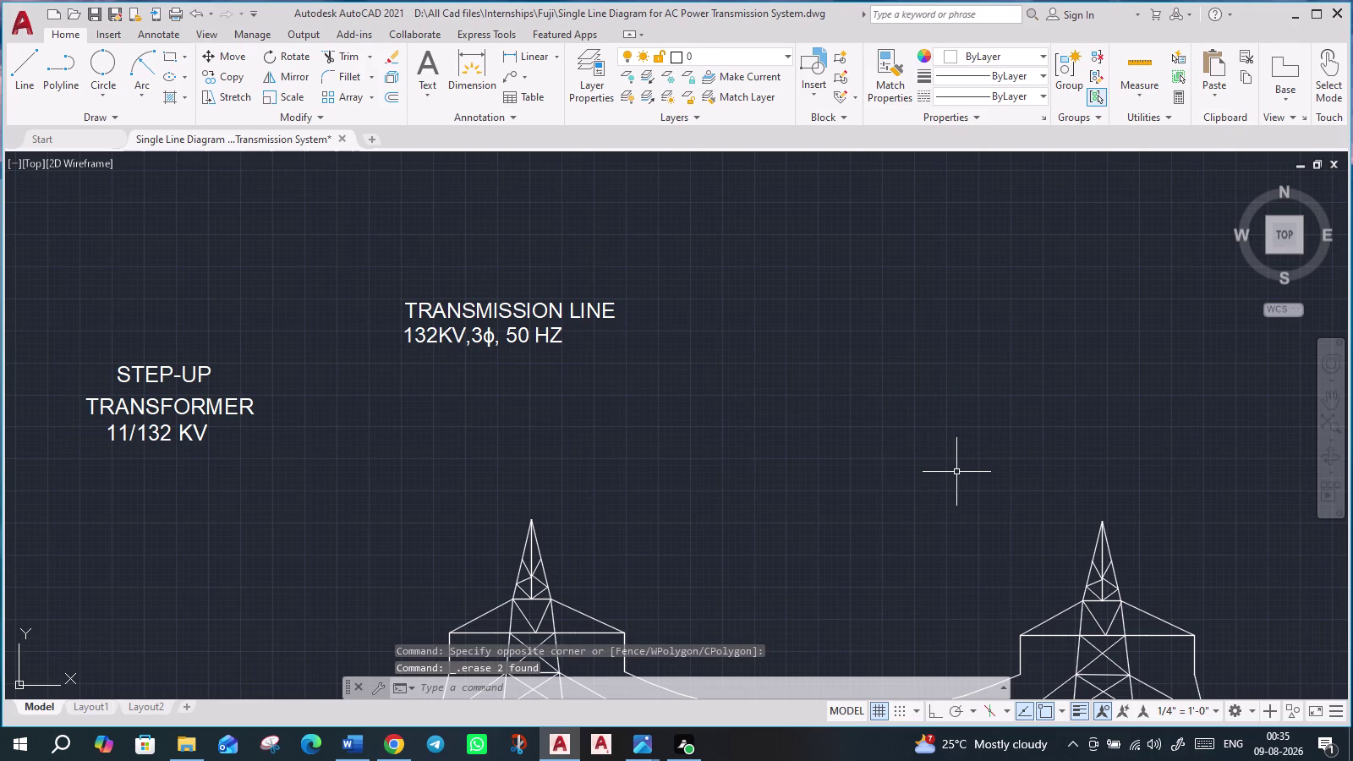
click(412, 307)
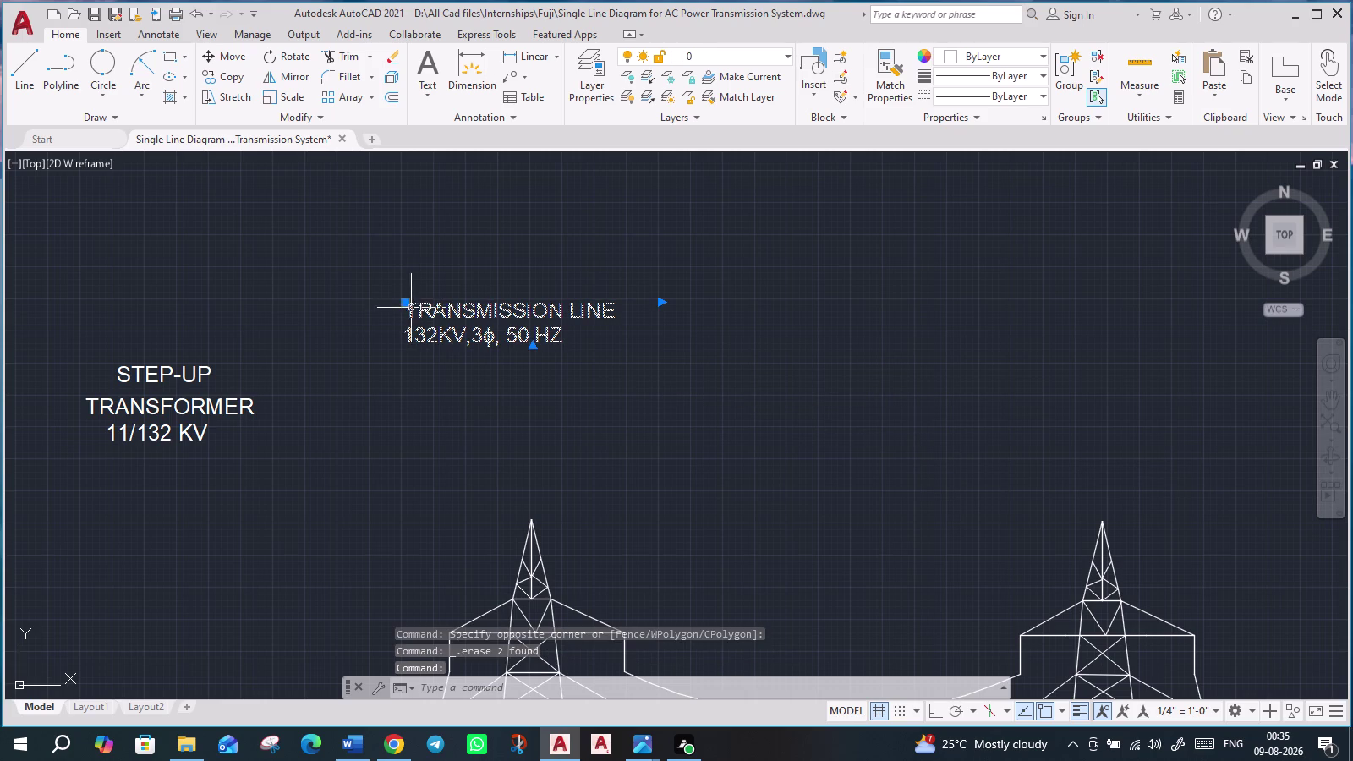
click(404, 303)
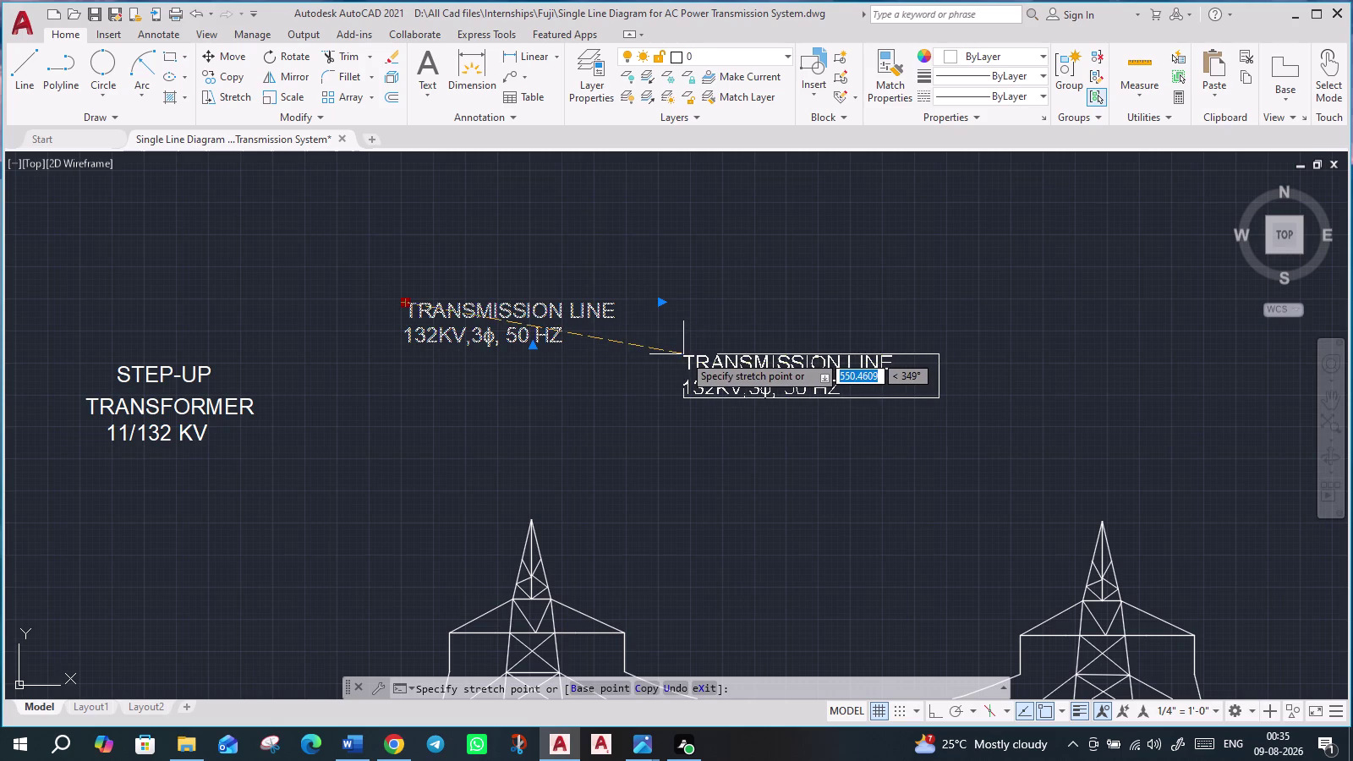
Drop the resized label into the old label's spot above the towers and view the diagram.
click(683, 355)
key(Escape)
scroll(down, 3)
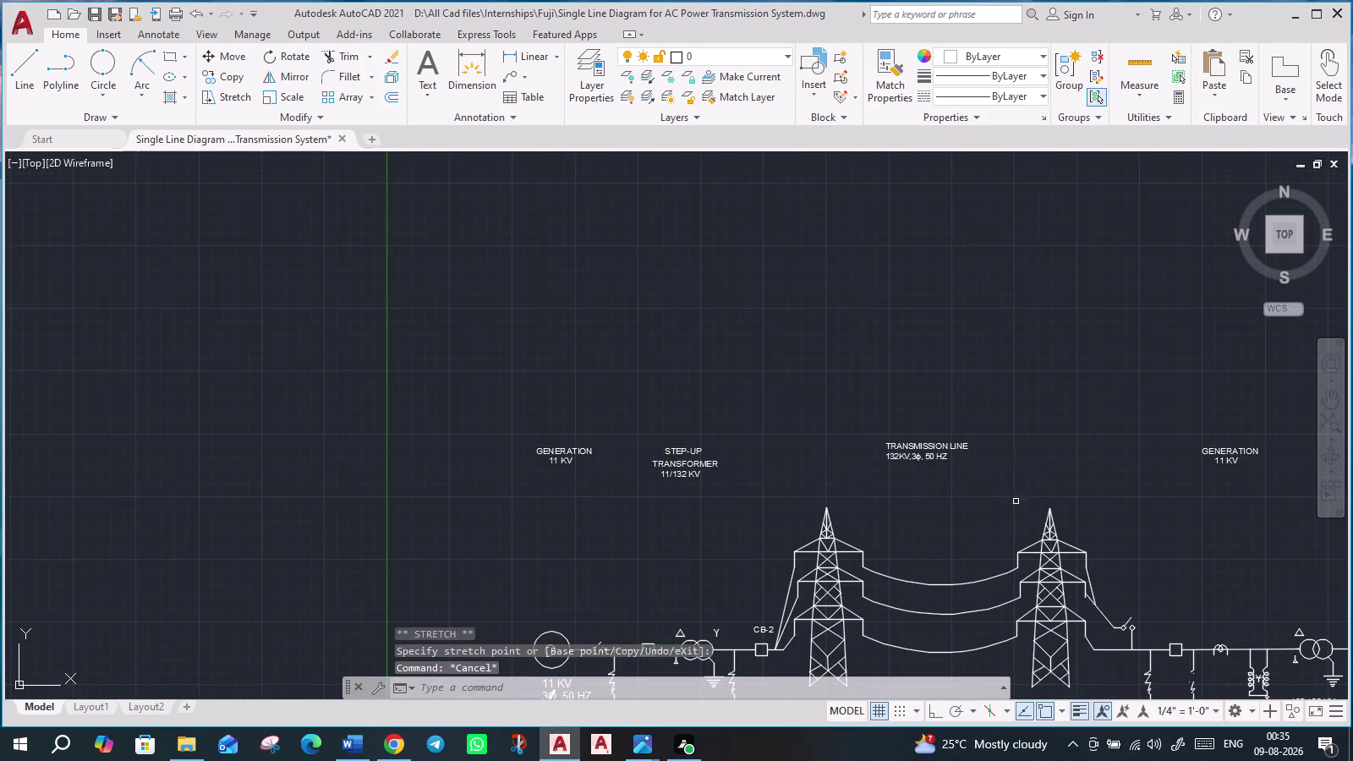
middle_drag(1002, 491, 905, 423)
scroll(up, 3)
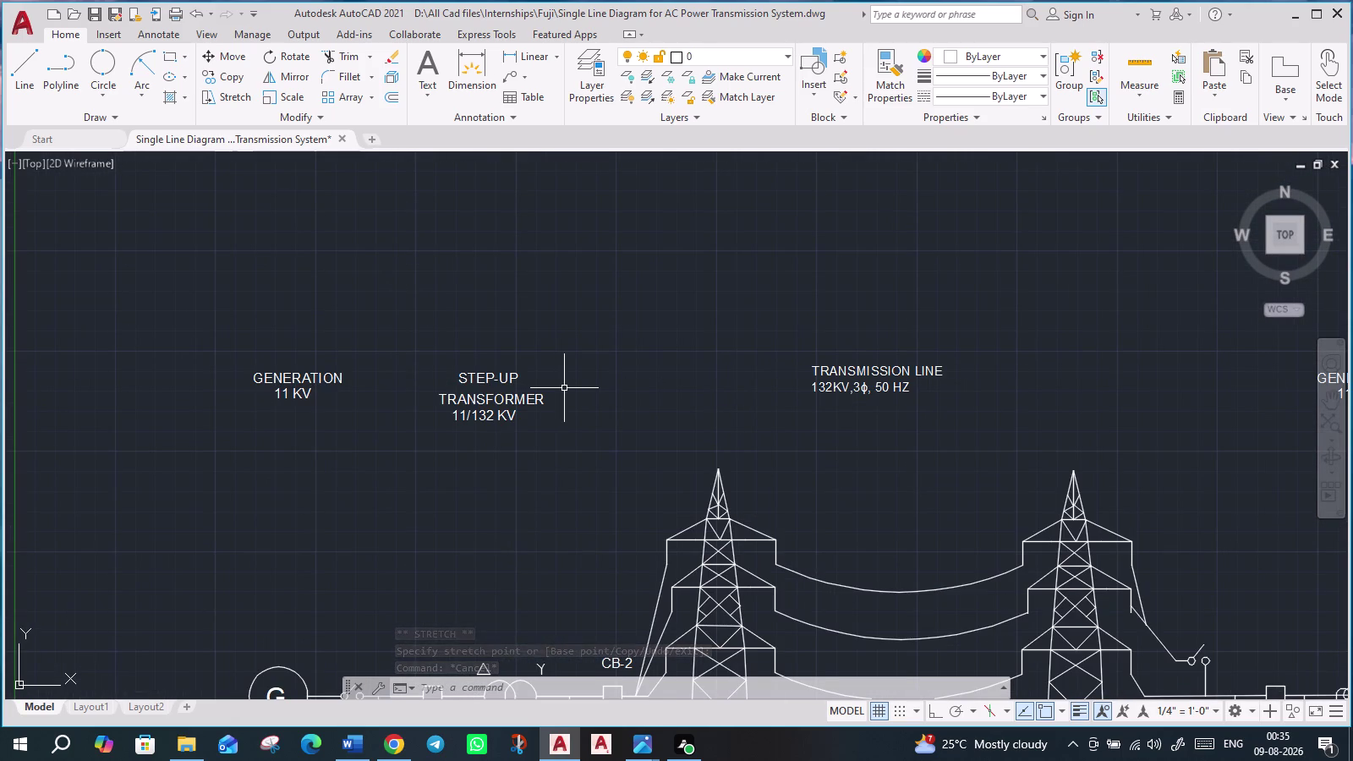
scroll(down, 3)
middle_drag(1007, 458, 846, 431)
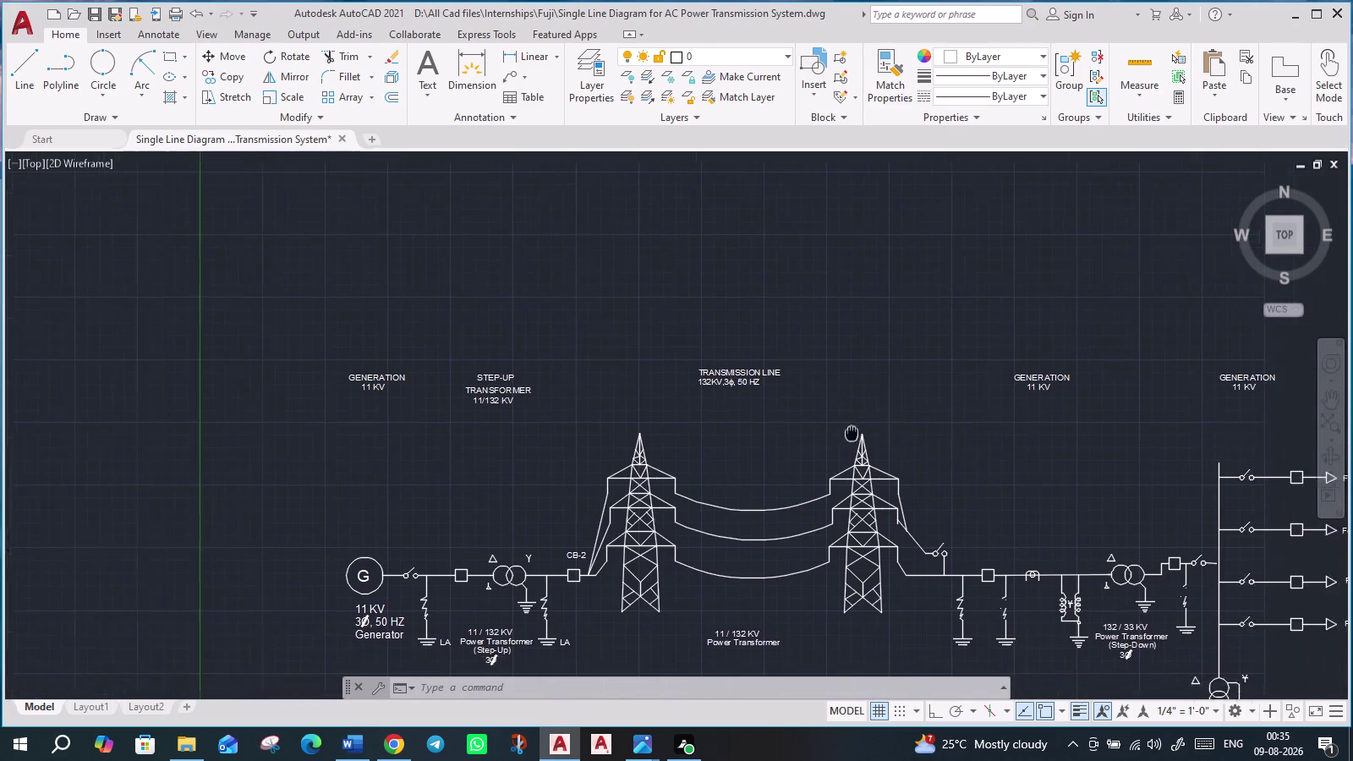
middle_drag(847, 431, 778, 417)
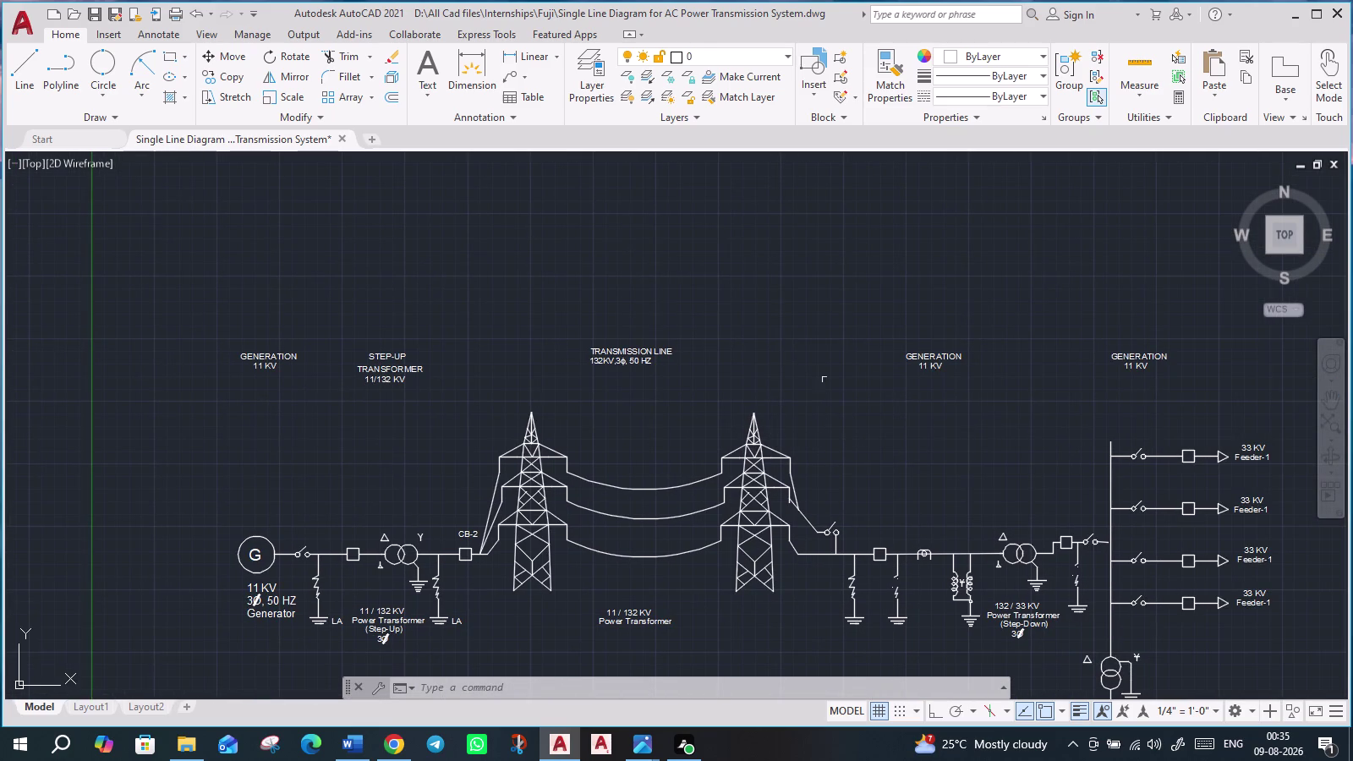
click(600, 350)
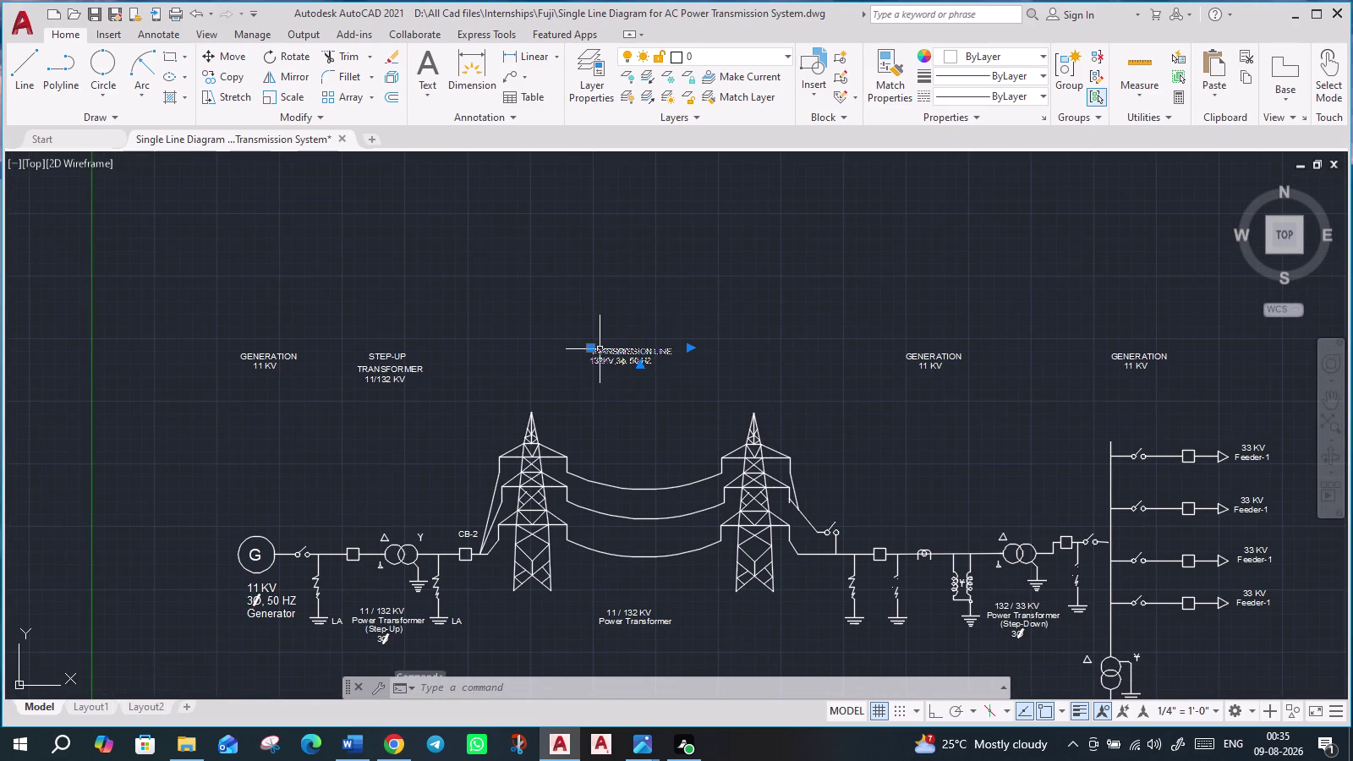
Copy the TRANSMISSION LINE label to the right of the second tower with CO.
text(CO)
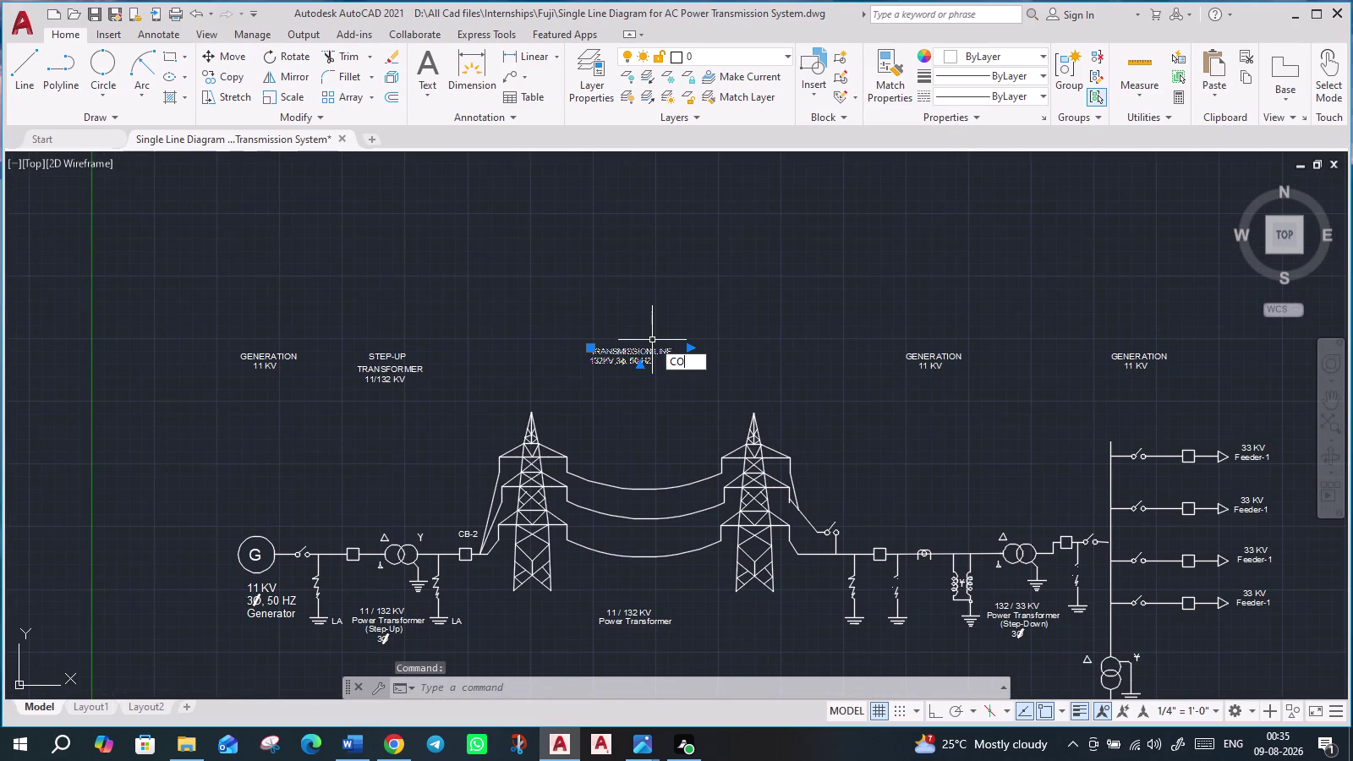
key(Return)
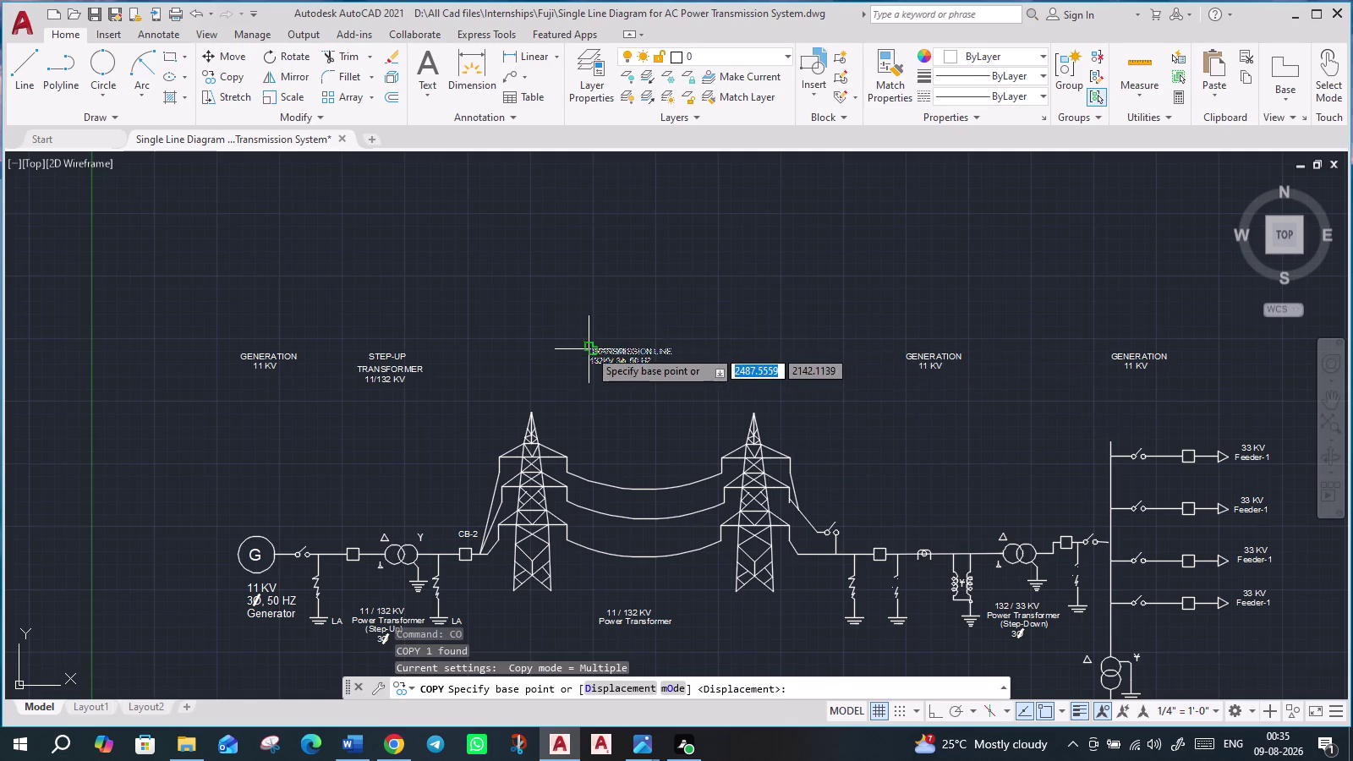
click(589, 349)
click(818, 357)
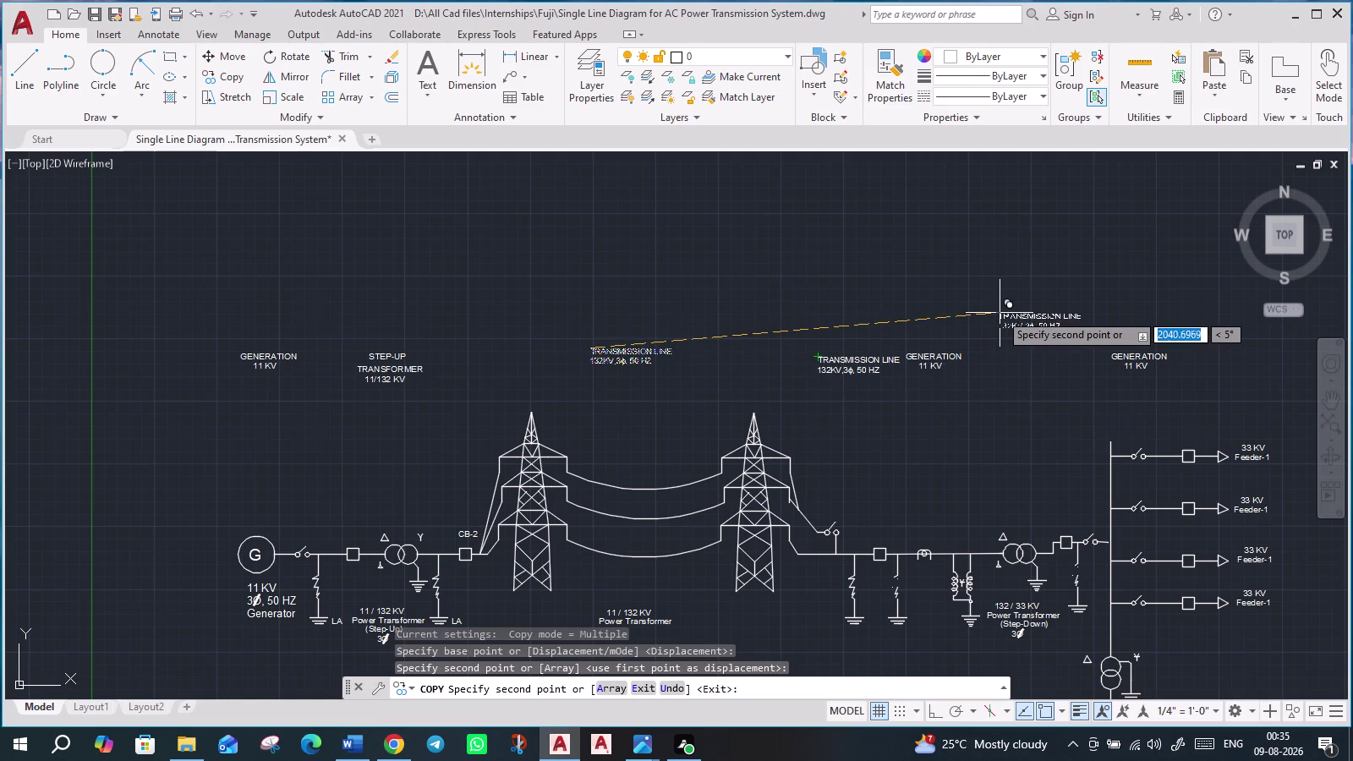
key(Escape)
Delete the two right-hand GENERATION 11 KV labels.
click(966, 376)
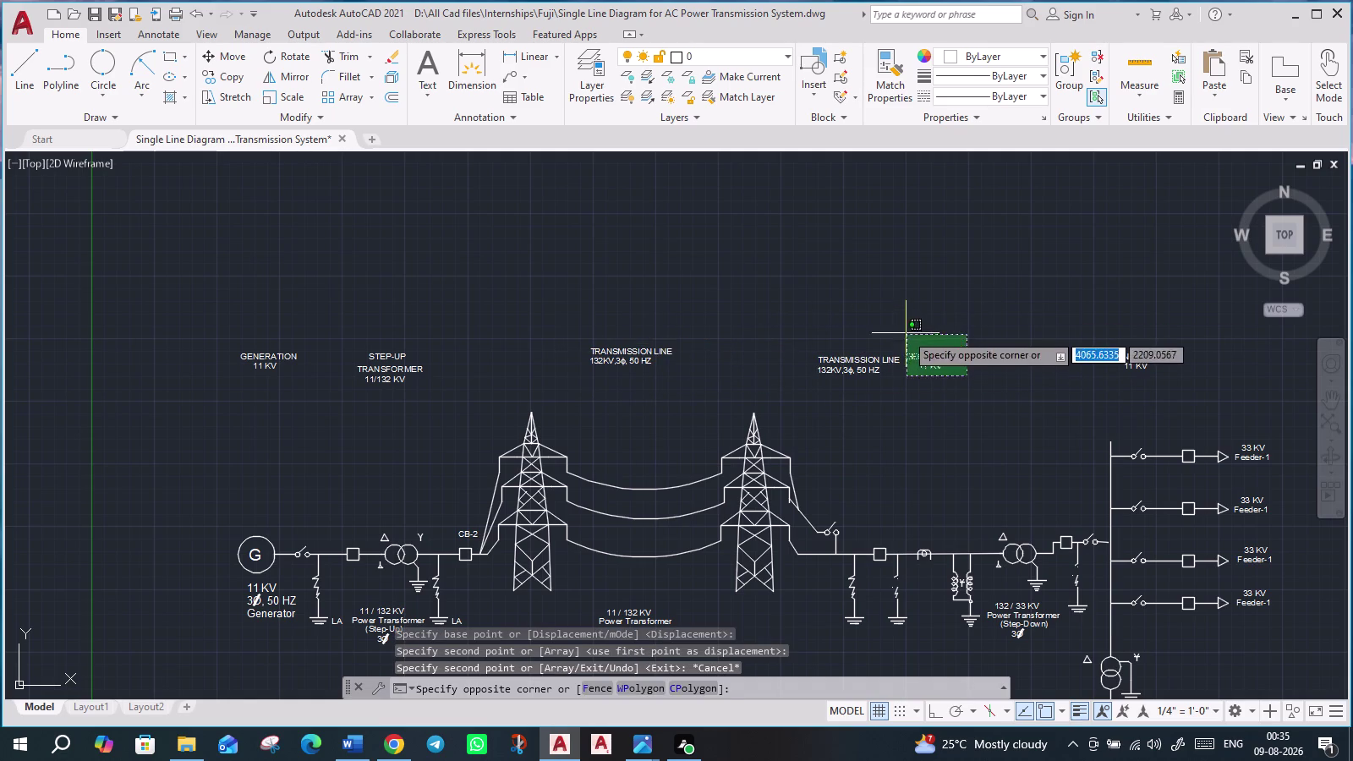
click(906, 333)
key(Delete)
drag(1239, 401, 1203, 393)
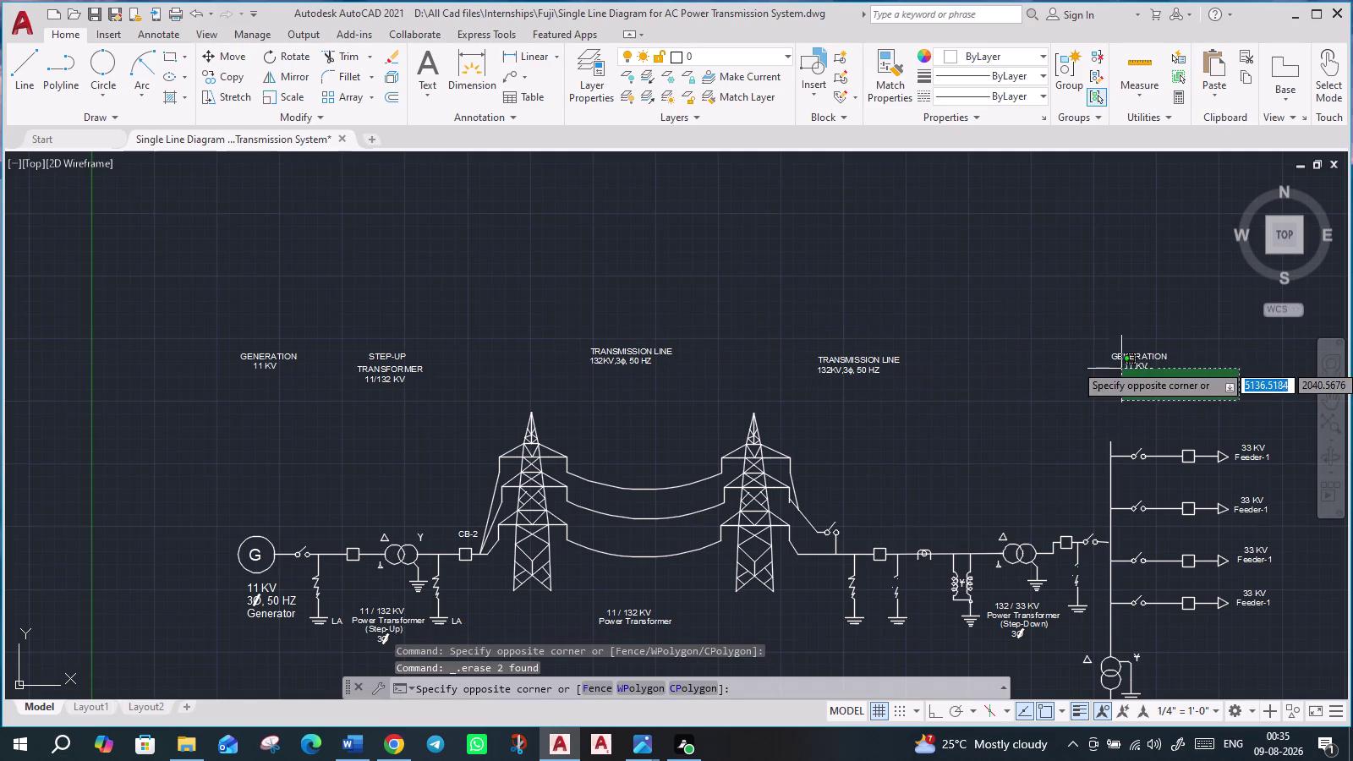
click(1083, 336)
key(Delete)
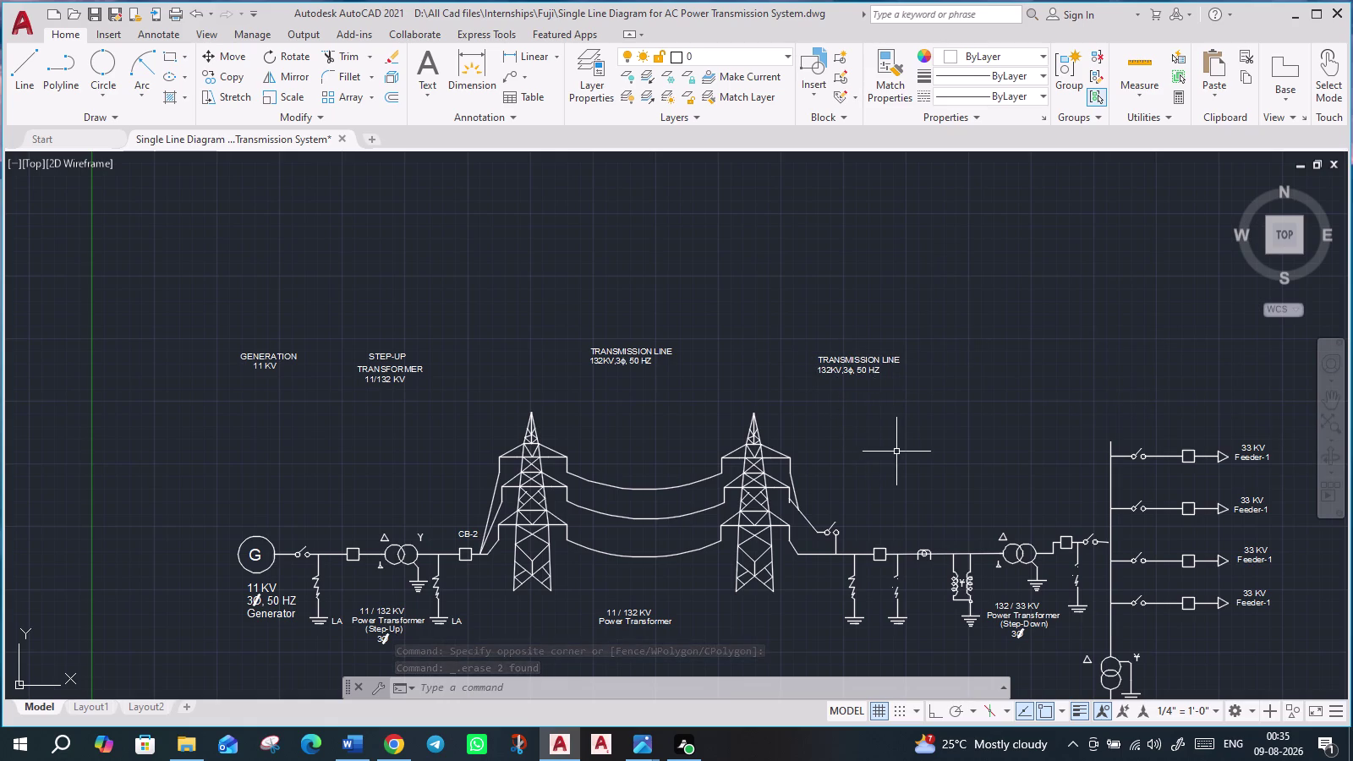
middle_drag(896, 452, 823, 427)
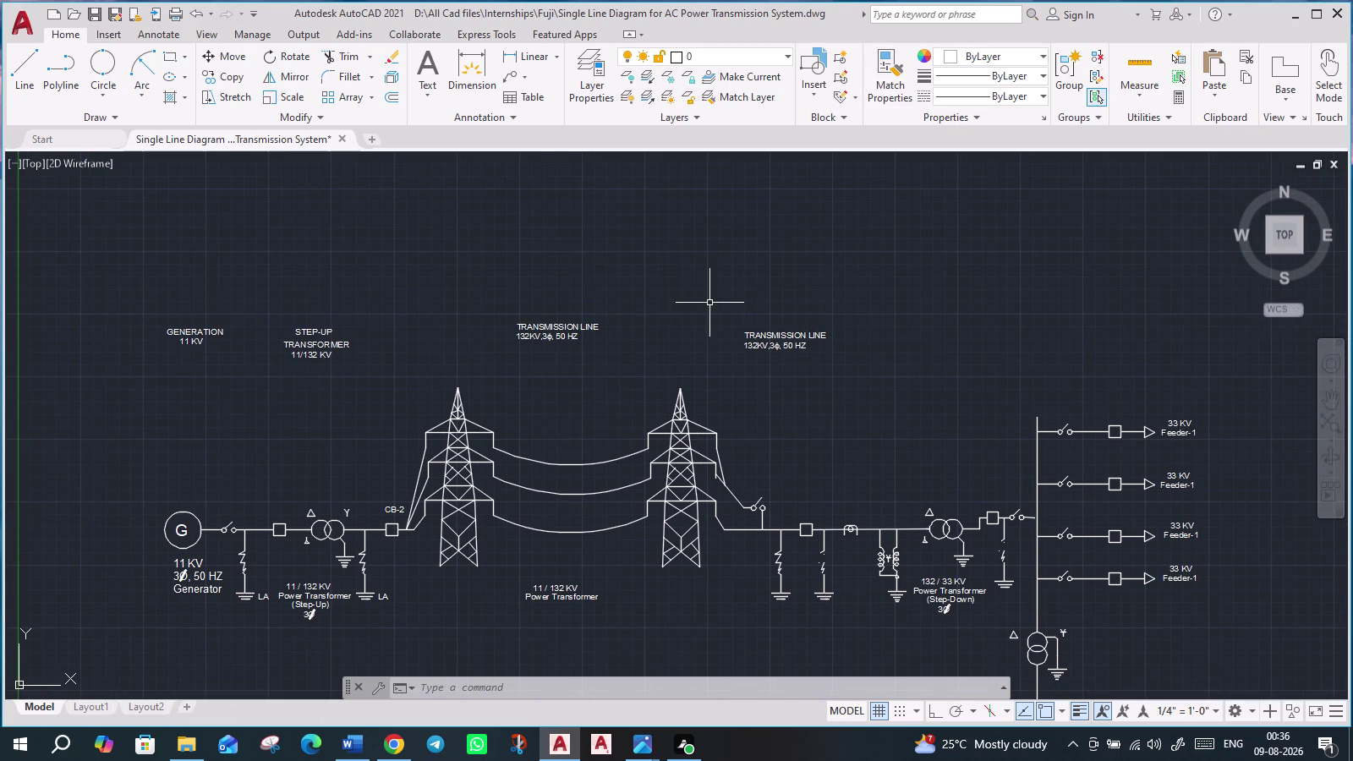
Move the second TRANSMISSION LINE label slightly up and to the left.
drag(709, 296, 734, 312)
click(878, 378)
key(m)
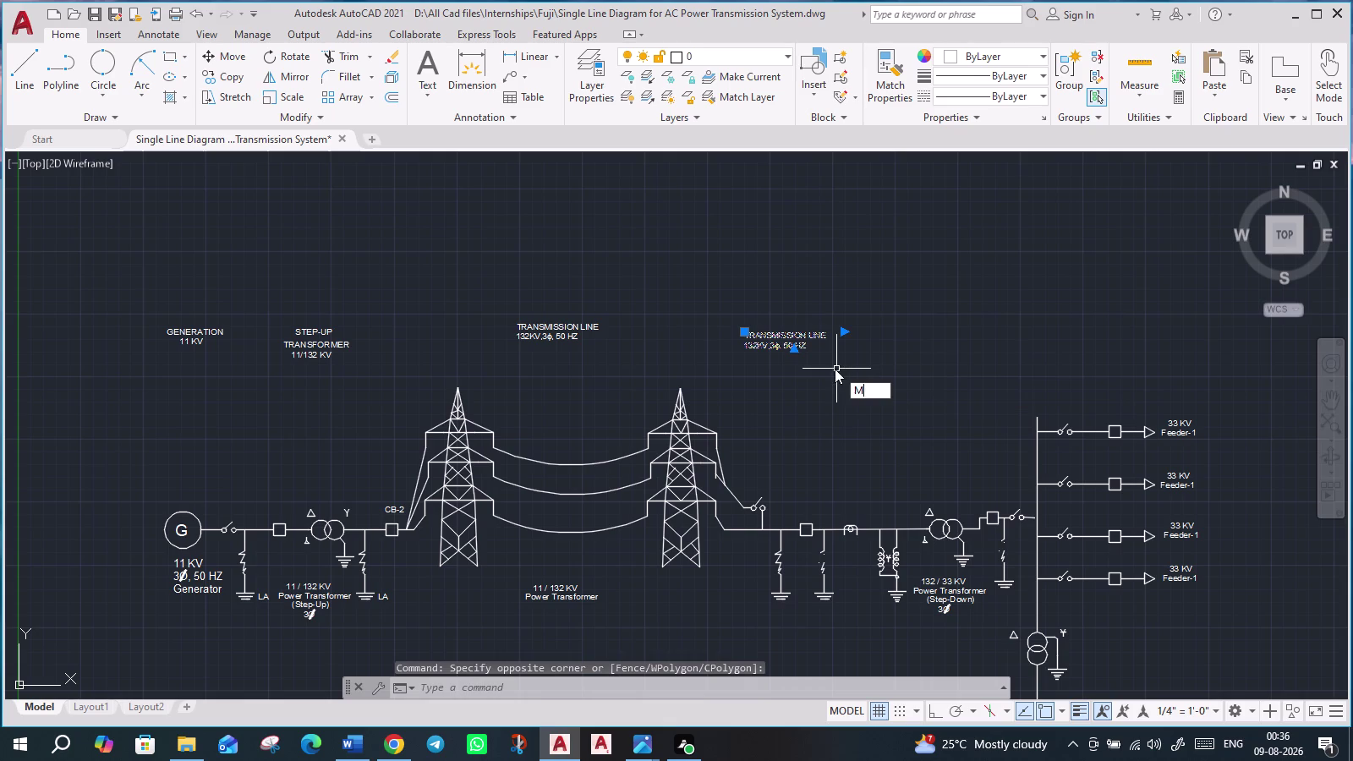
key(Return)
click(746, 333)
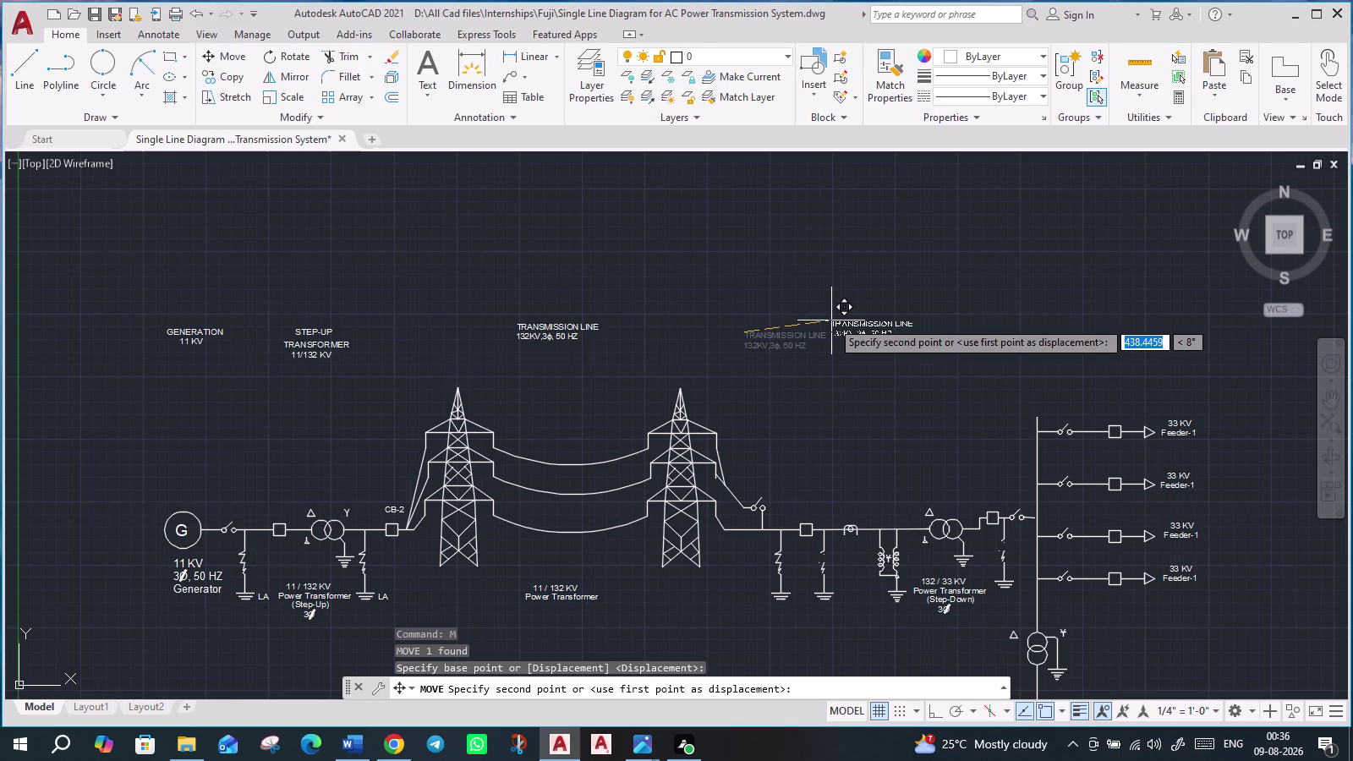
click(832, 320)
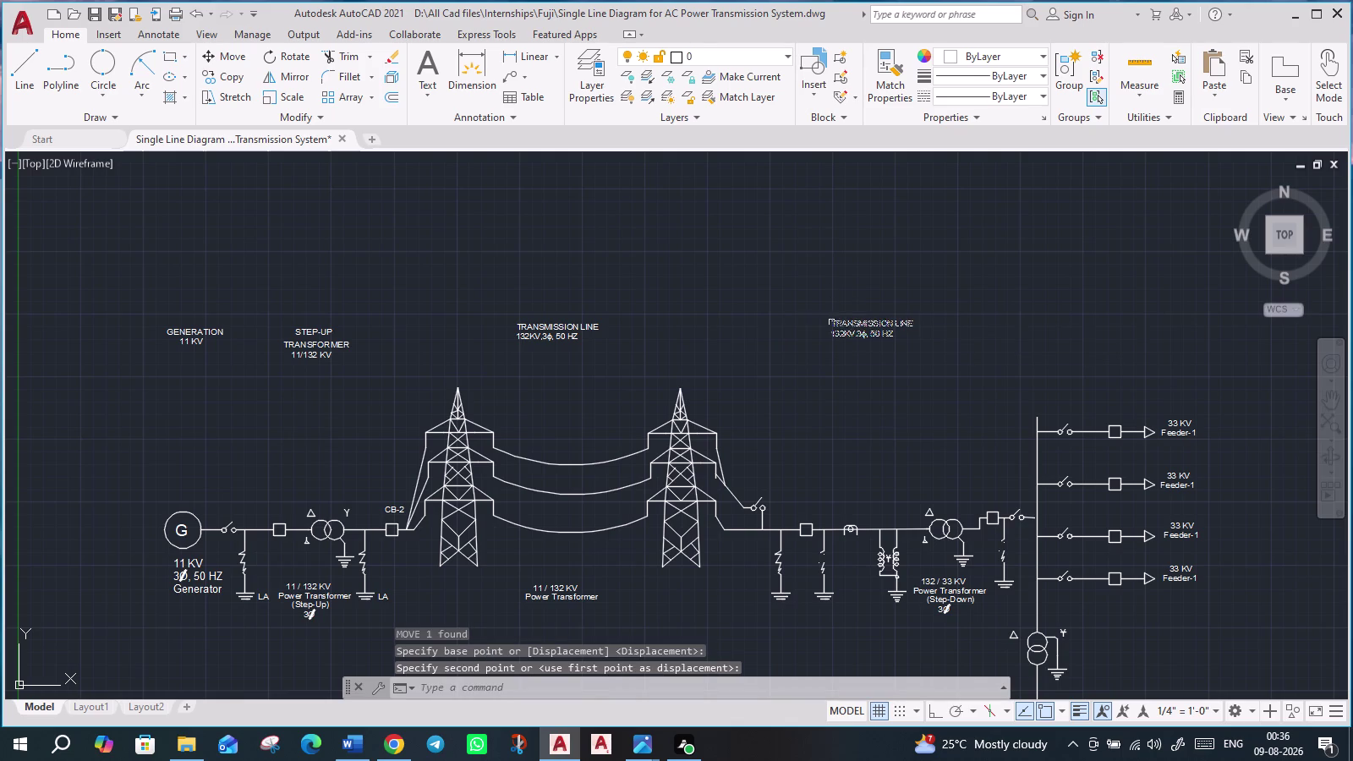
Open the copied label's text and erase its TRANSMISSION LINE wording.
double_click(847, 323)
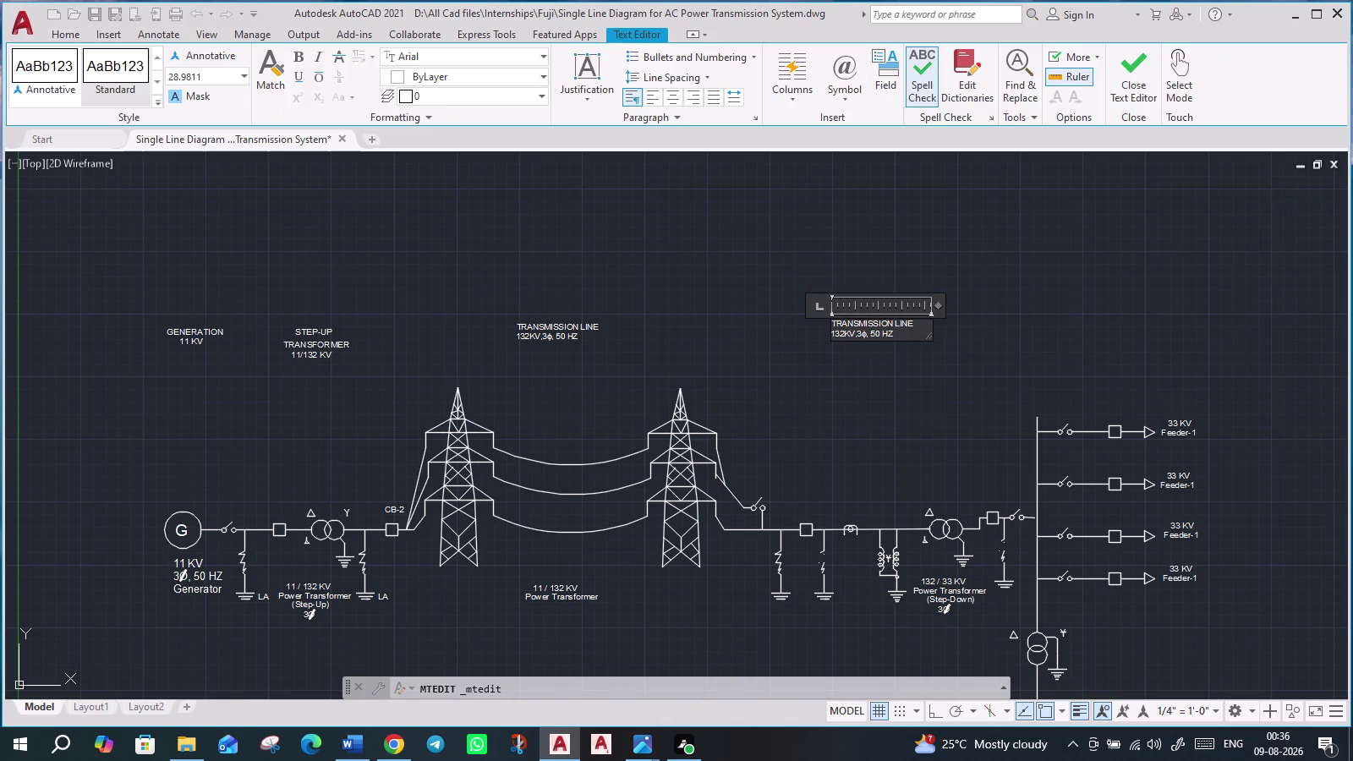
scroll(up, 3)
drag(901, 331, 788, 310)
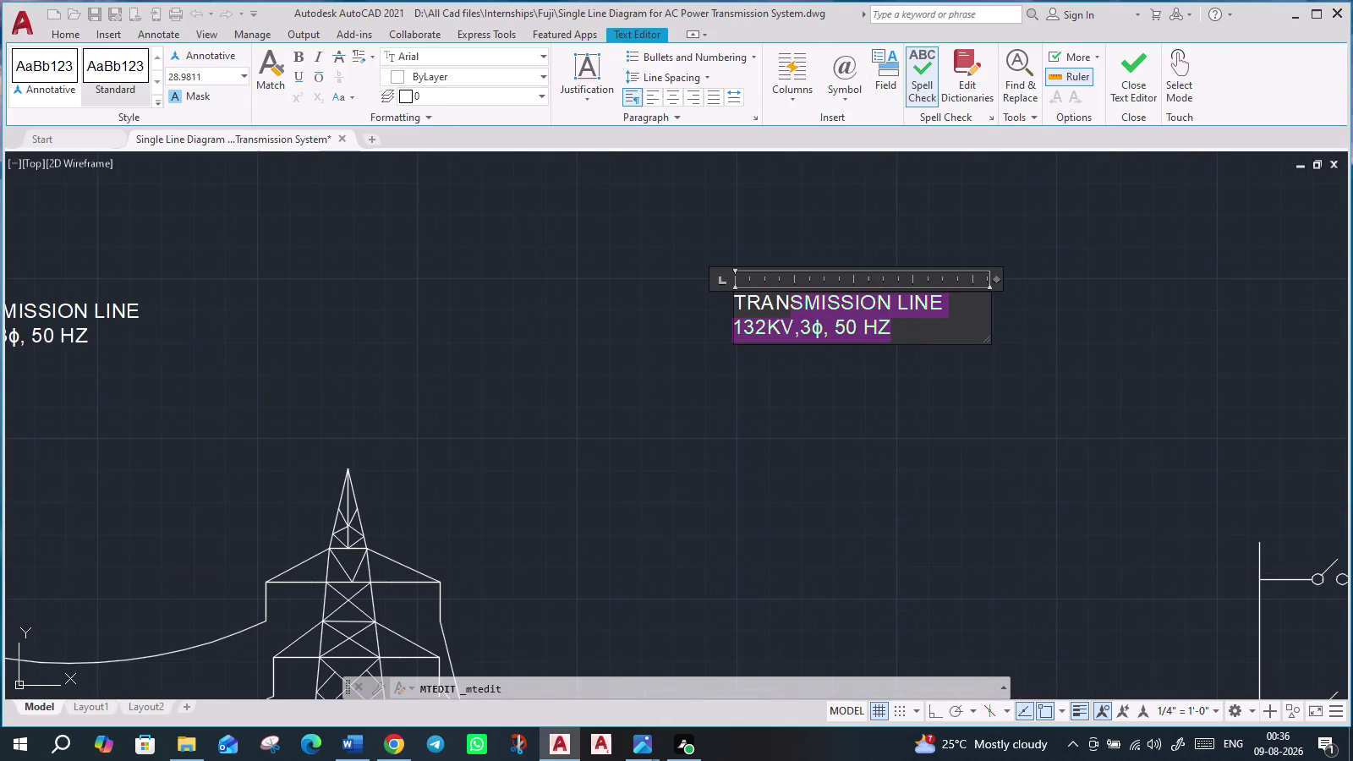
key(BackSpace)
key(BackSpace)
key(BackSpace)
key(BackSpace)
key(BackSpace)
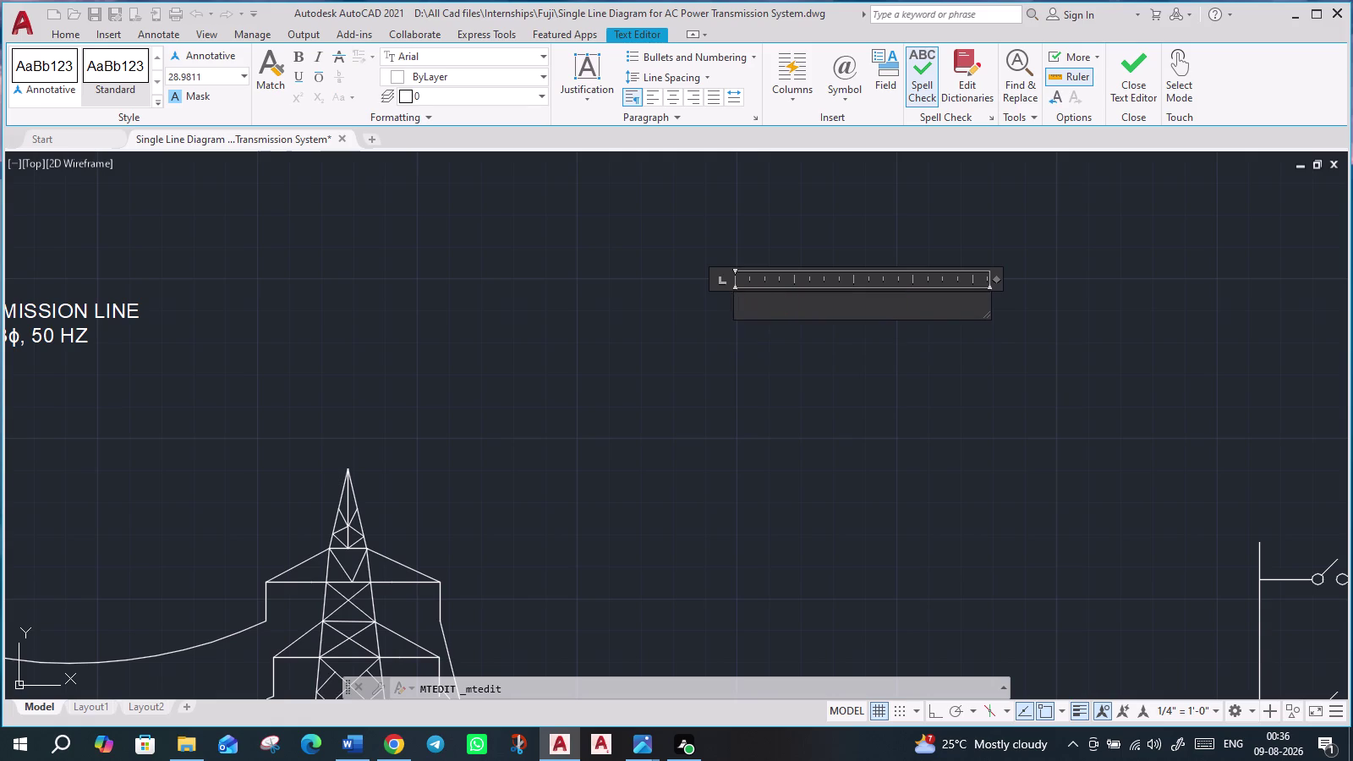
Type 'RECEIVING / GRID' as the label's first line.
text(RECE)
text(I)
text(VING)
key(space)
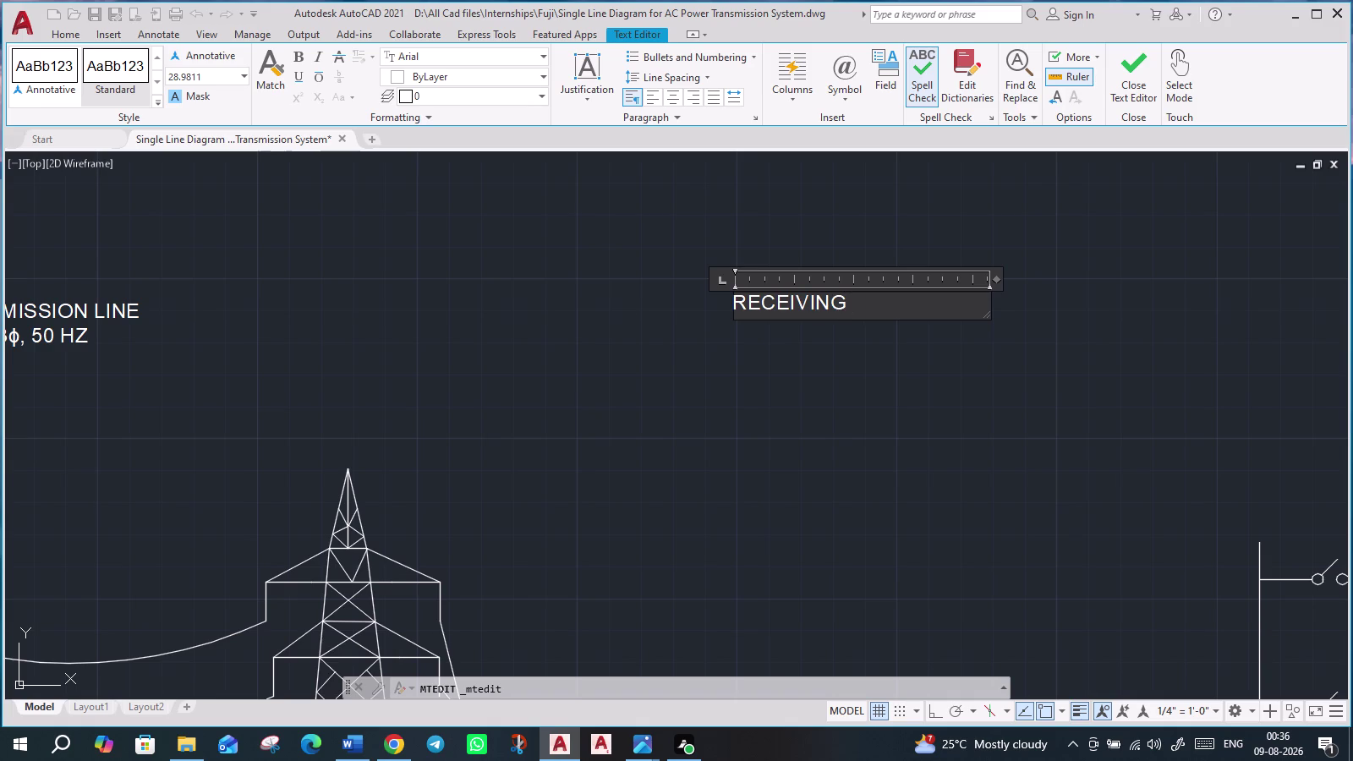
key(slash)
key(space)
text(GR)
text(I)
key(d)
key(Return)
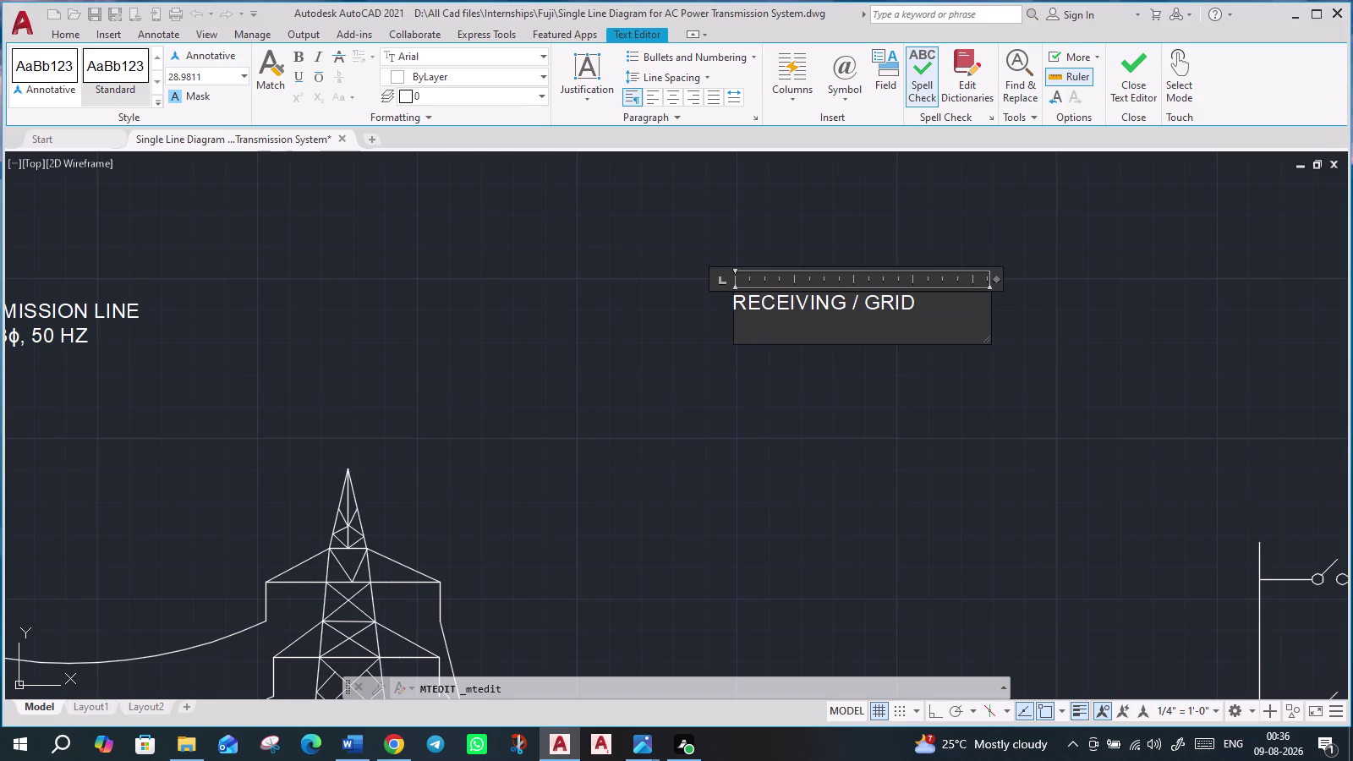
Add 'SUBSTATION' and a stacked '132/33 KV' rating below, then exit the editor.
text(SUBST)
text(ATION)
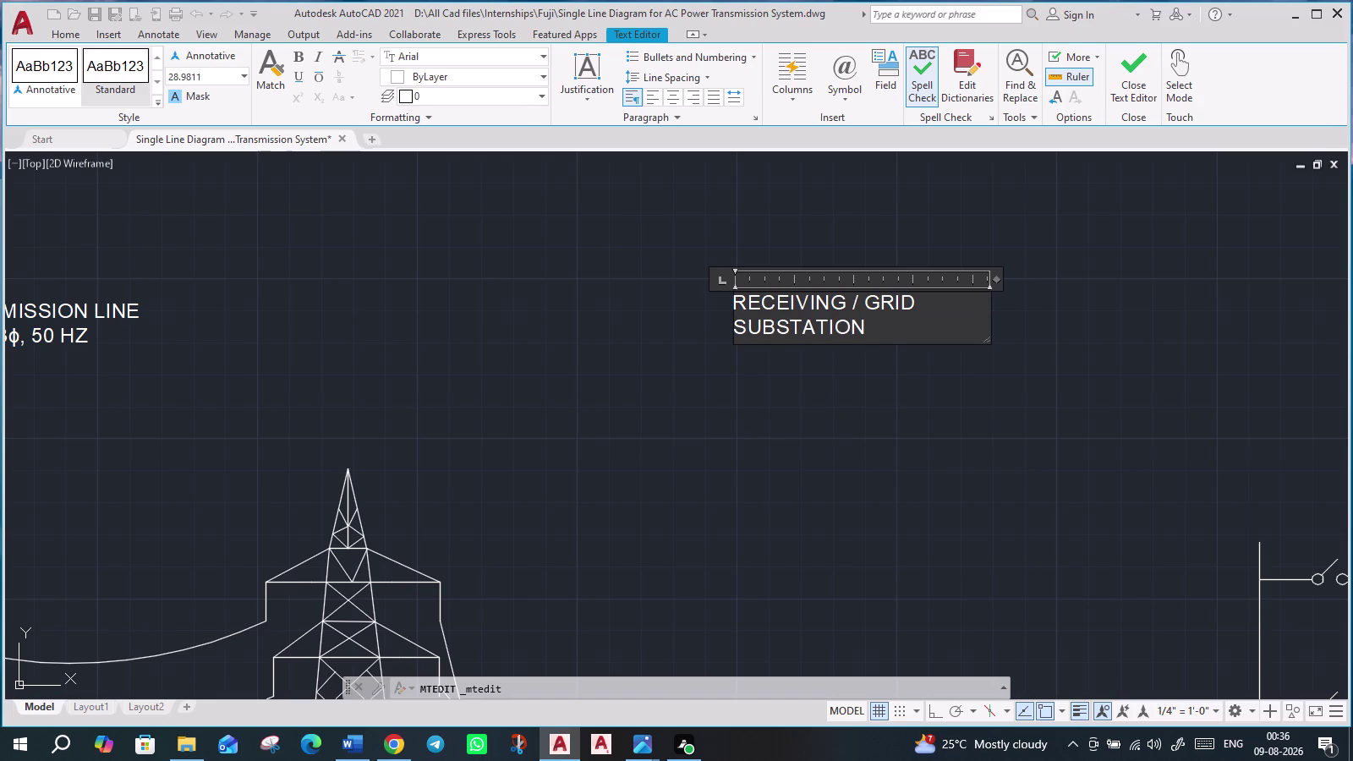
key(Return)
text(132)
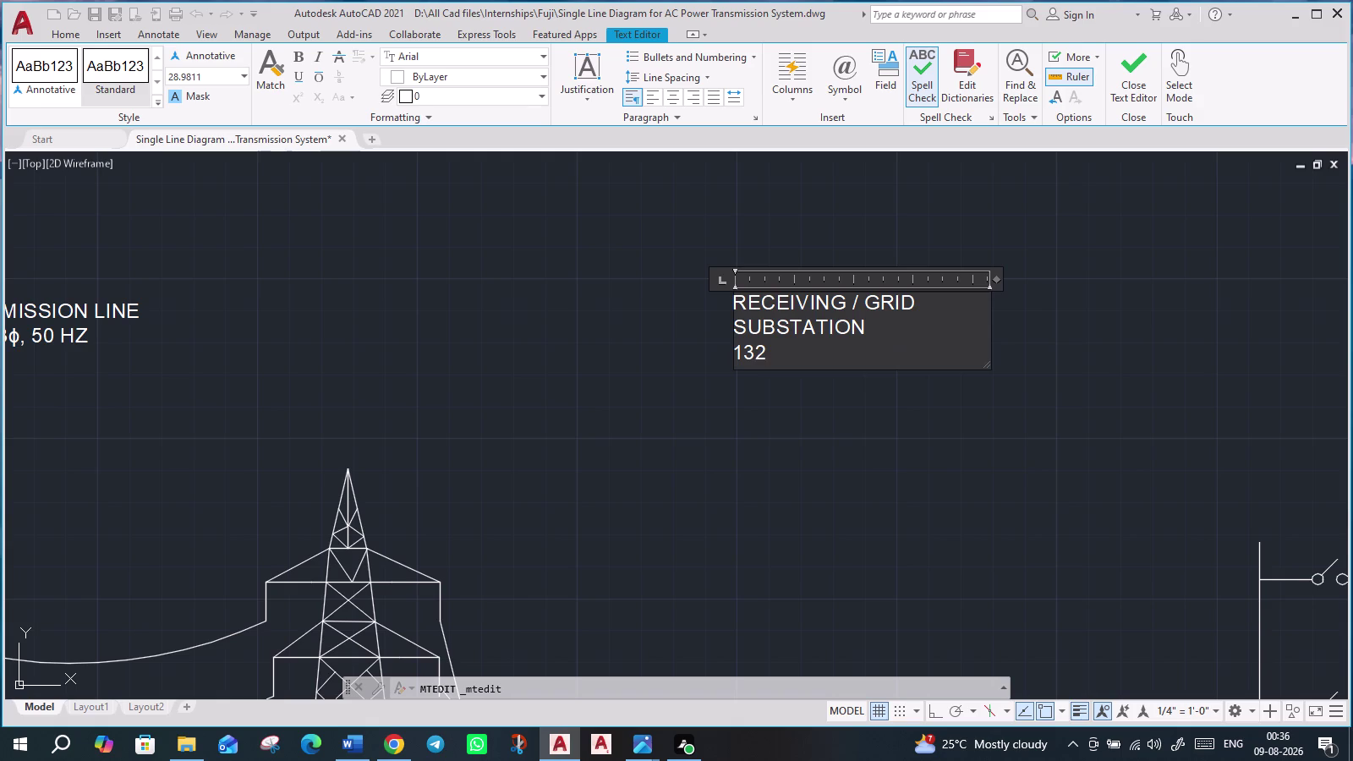
text(/33)
key(space)
text(KV)
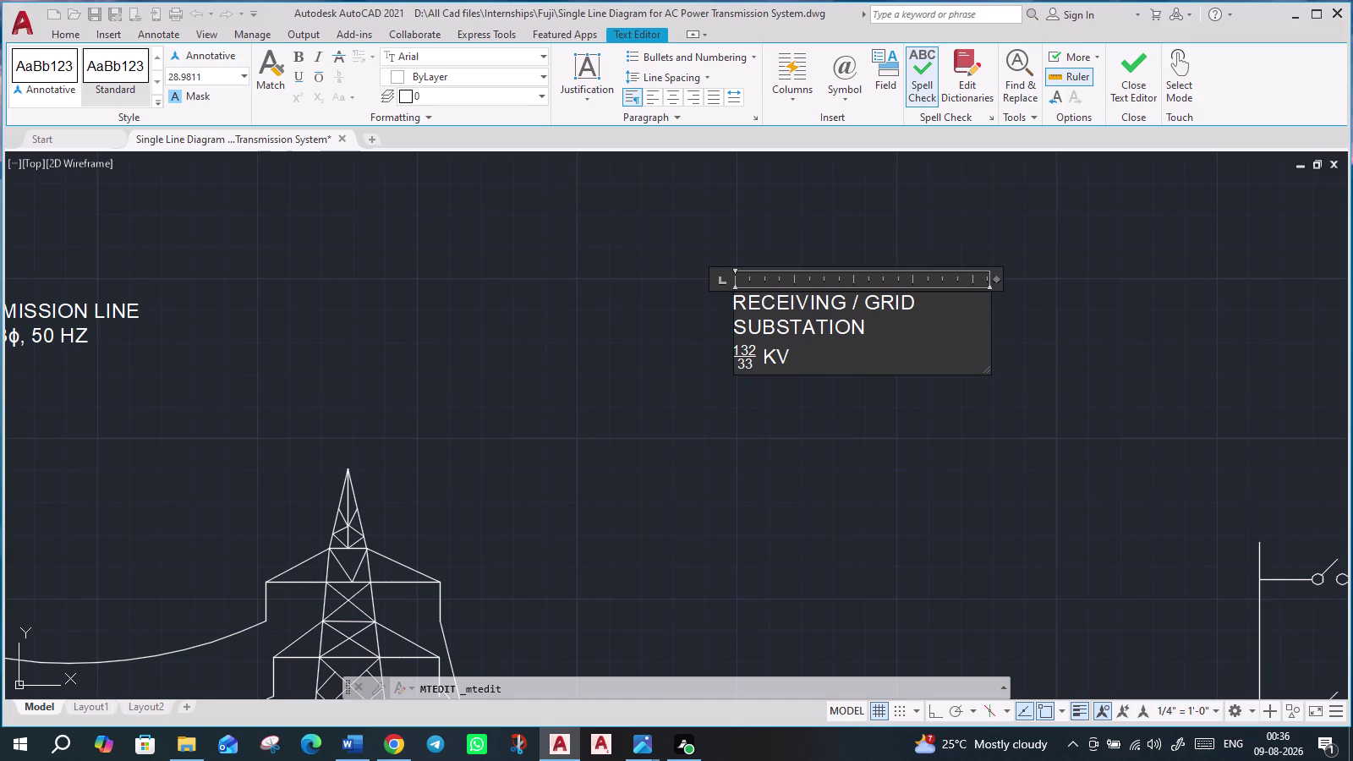
key(Return)
key(Return)
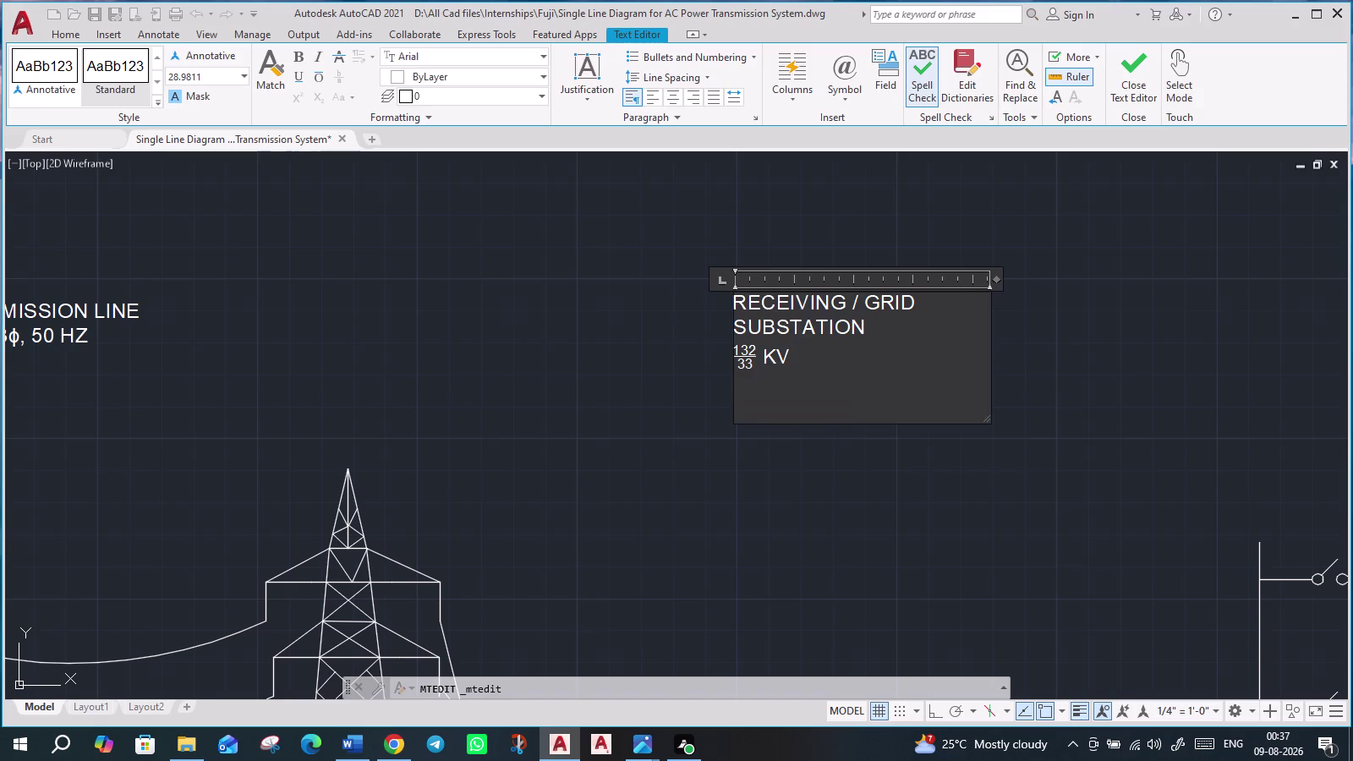
key(Escape)
key(Return)
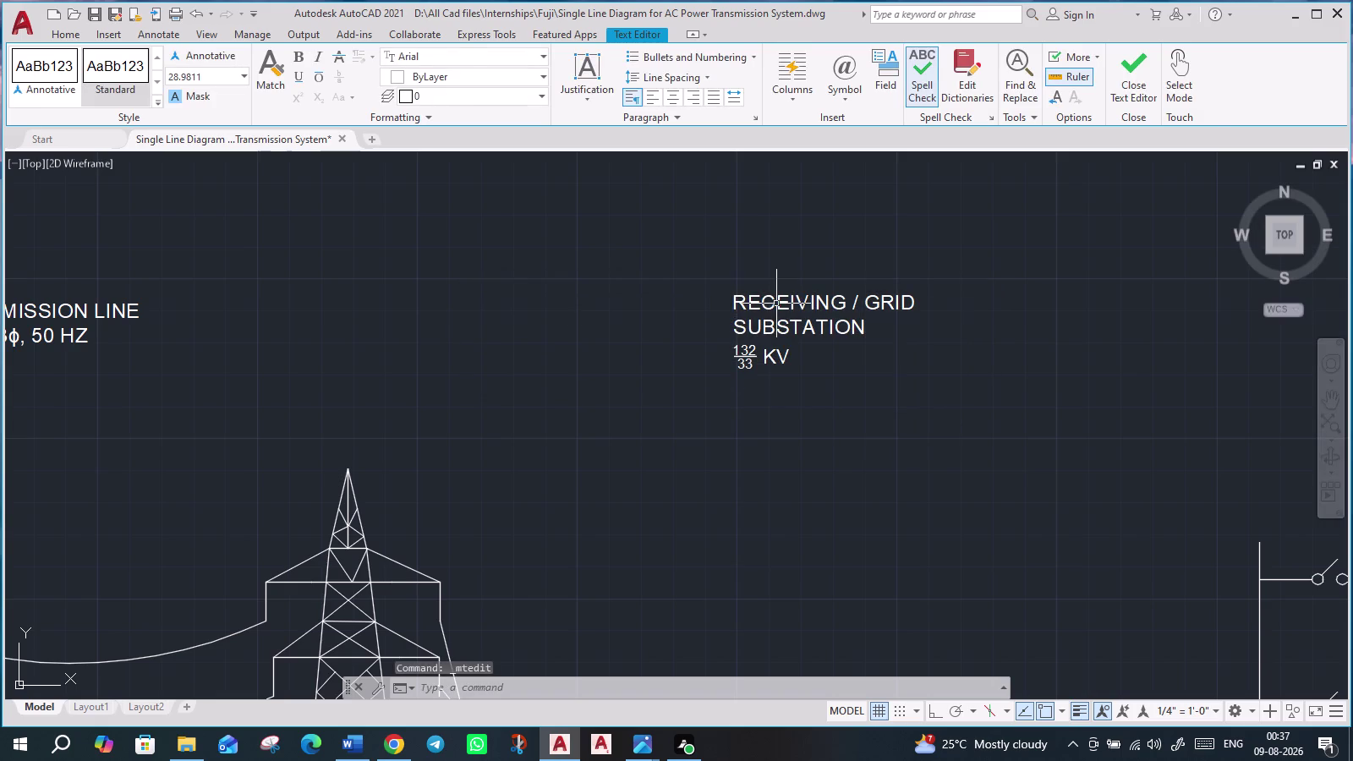
Locate the substation label and open it in the text editor.
scroll(up, 3)
click(775, 357)
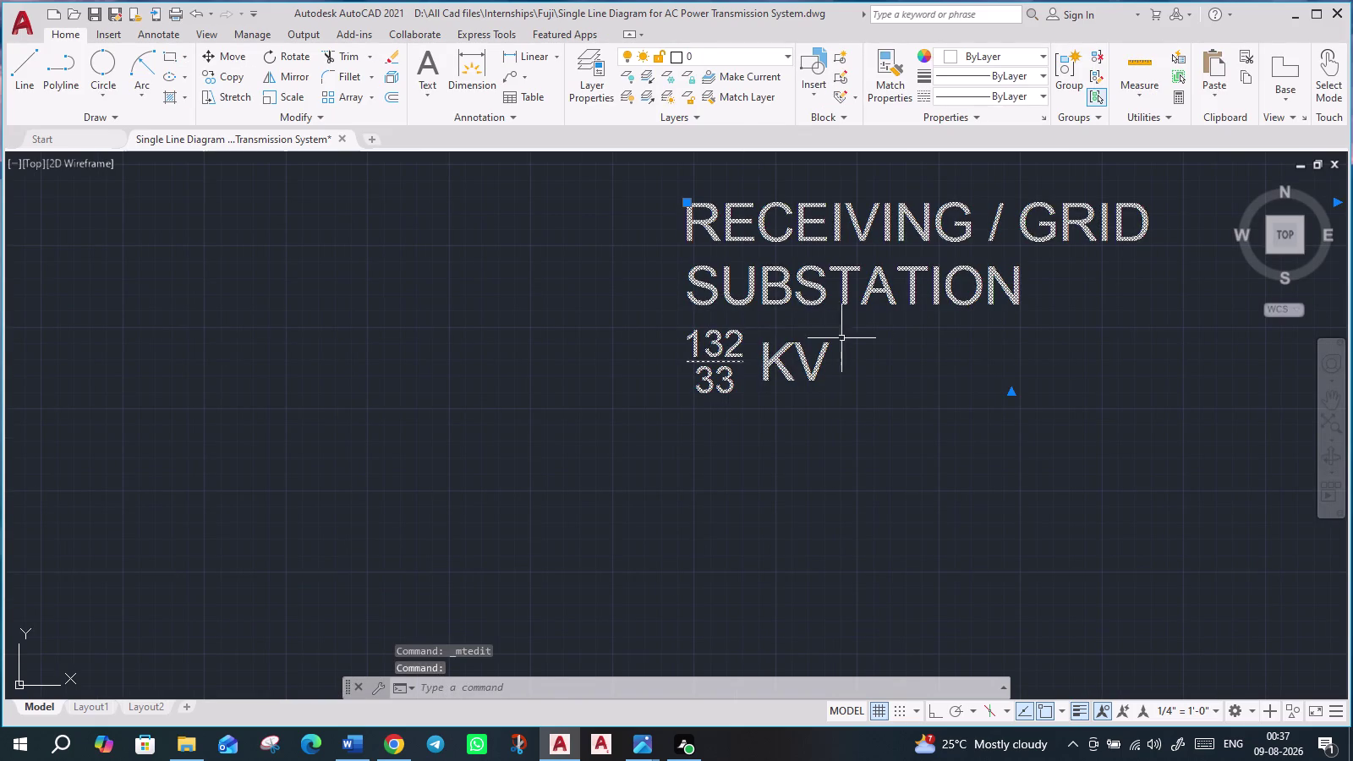
scroll(down, 3)
middle_drag(1028, 404, 807, 379)
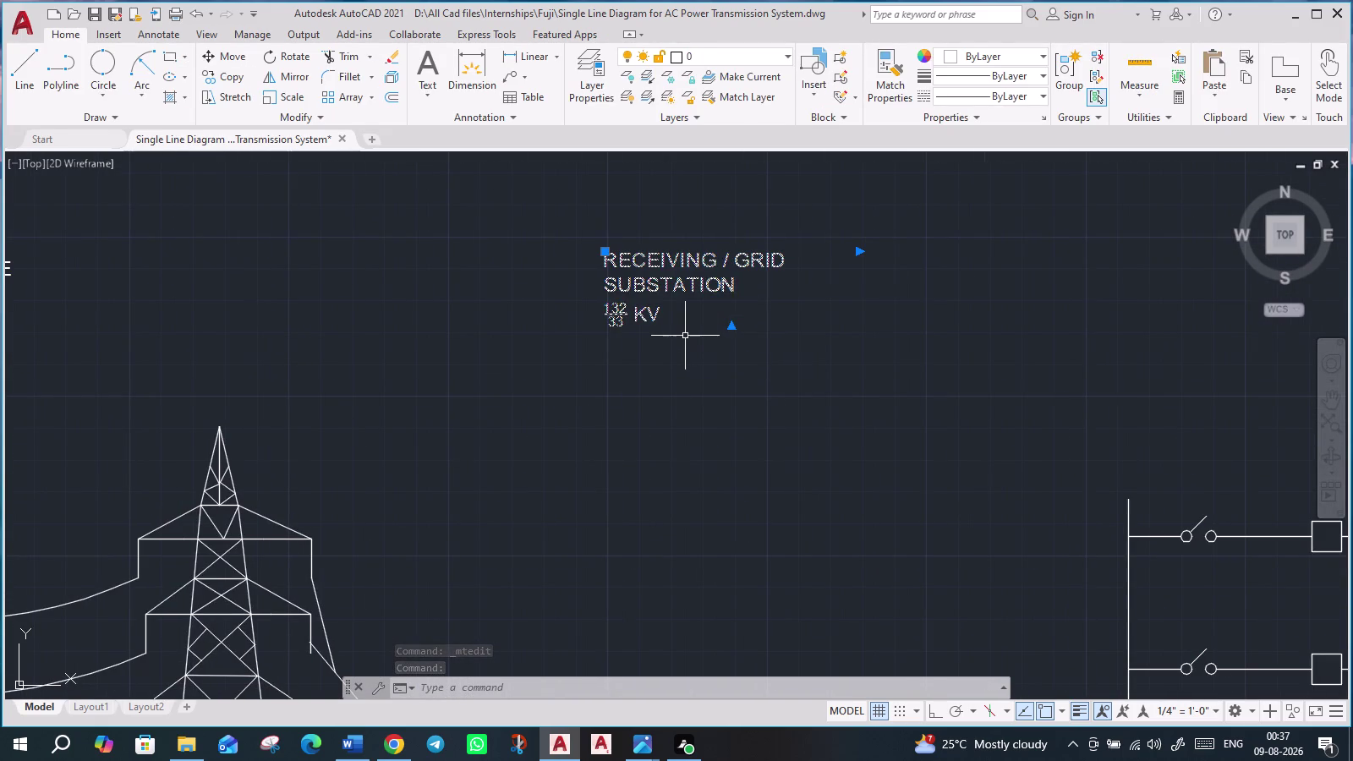
scroll(up, 3)
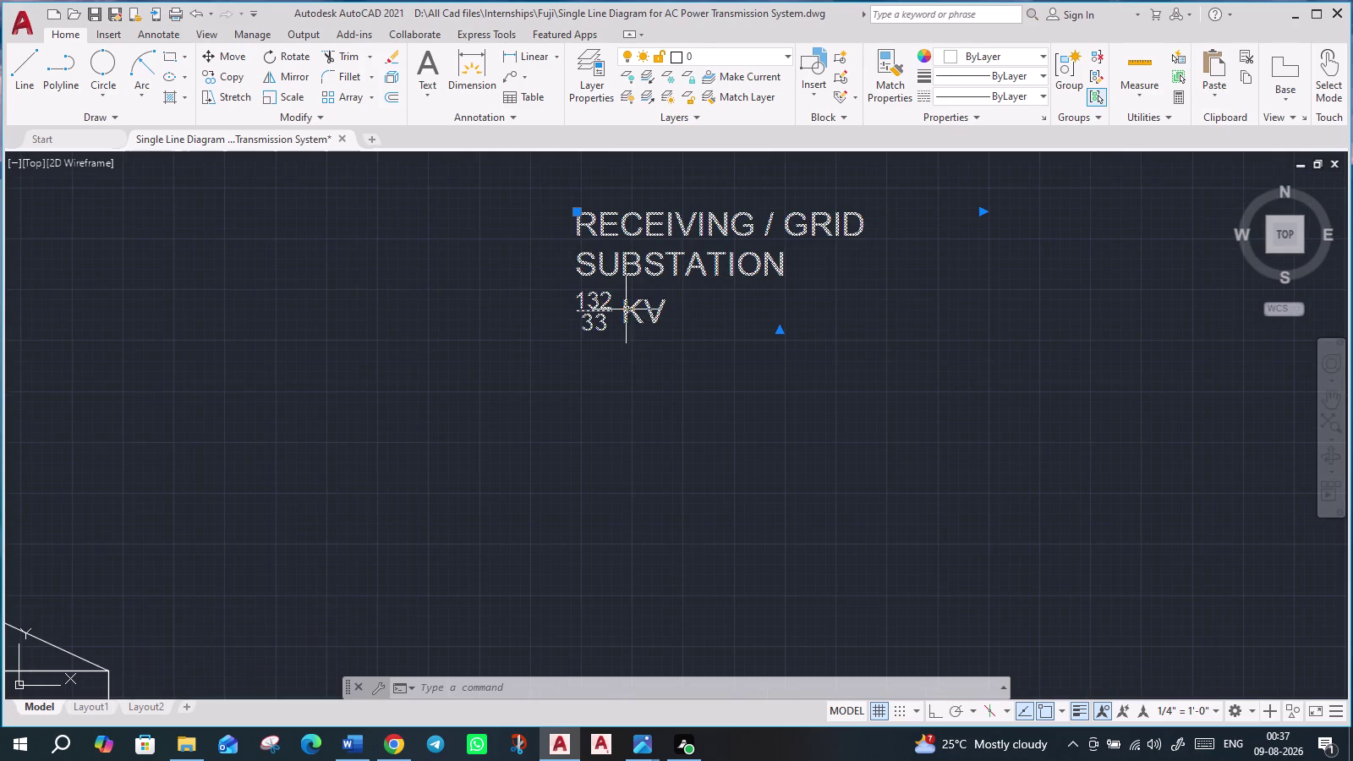
scroll(down, 3)
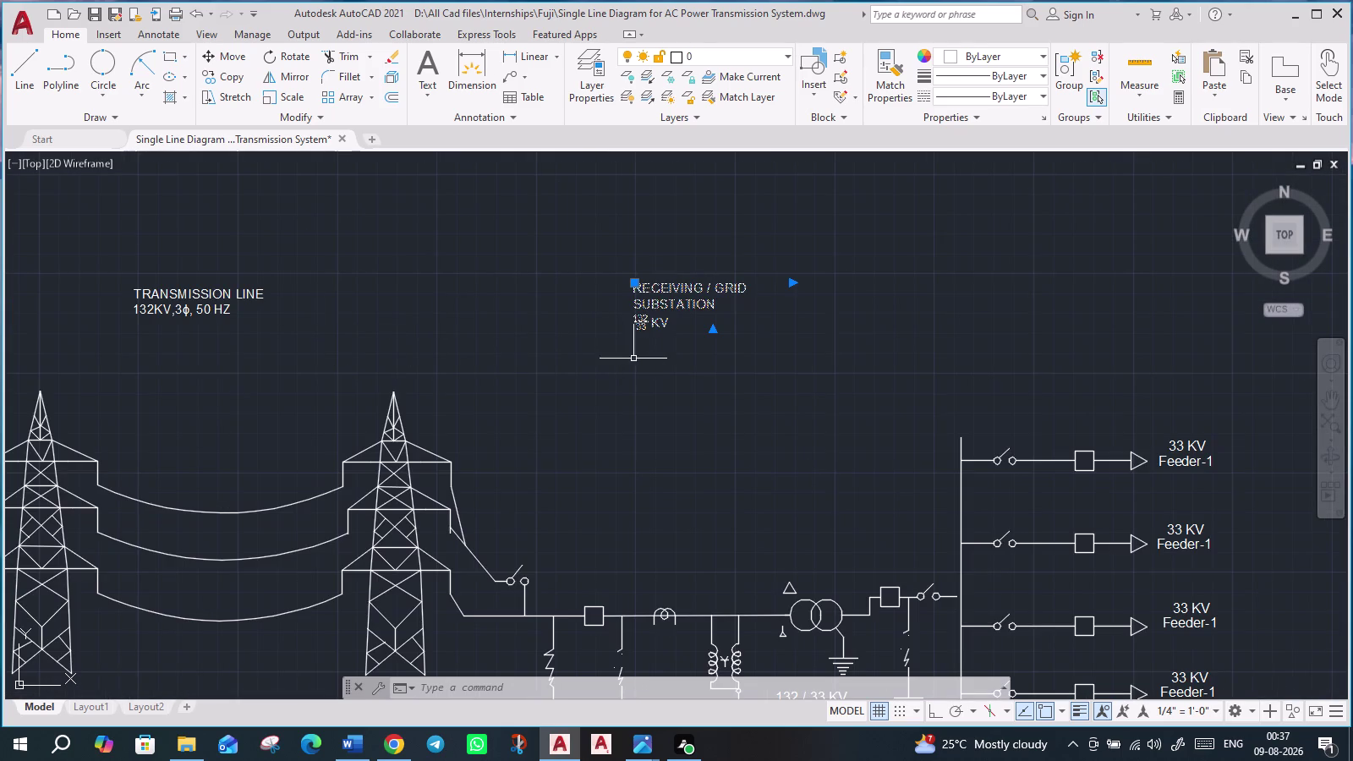
scroll(up, 3)
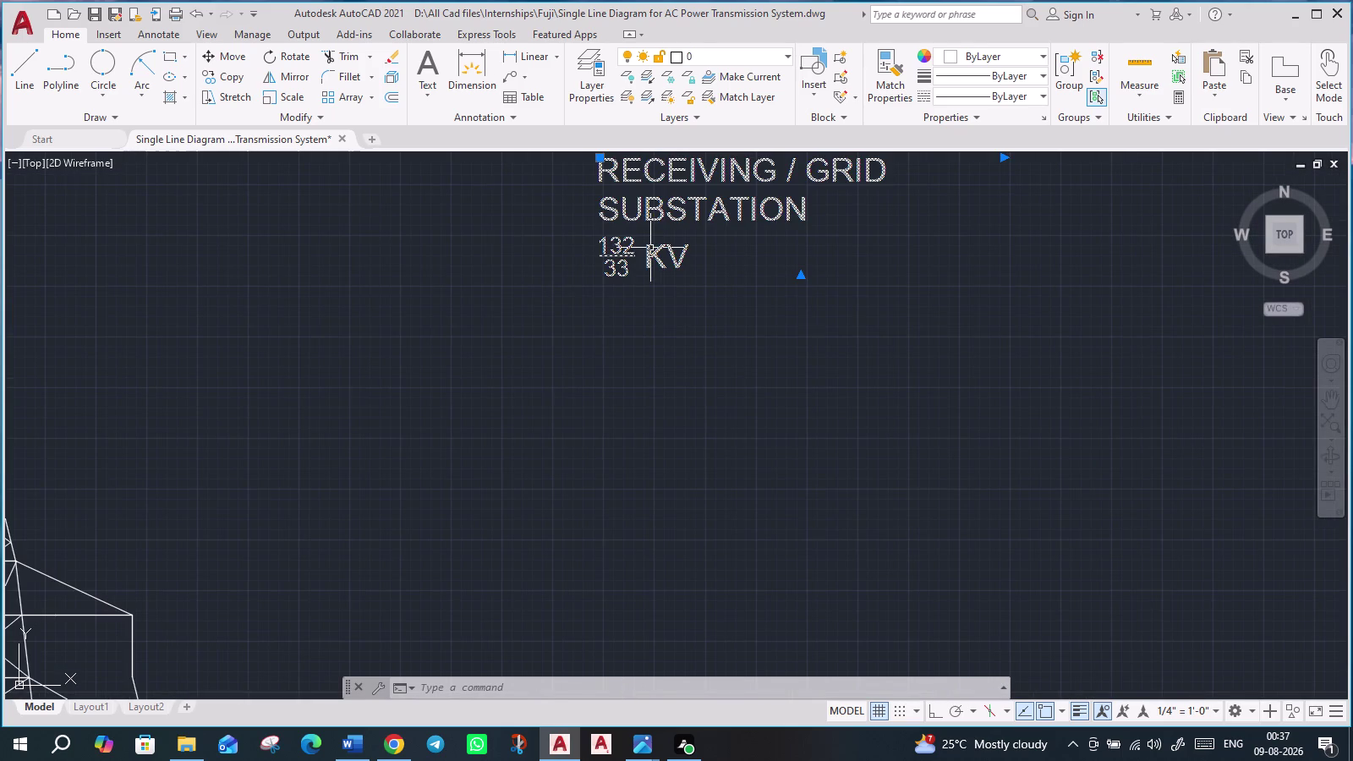
click(647, 256)
double_click(648, 257)
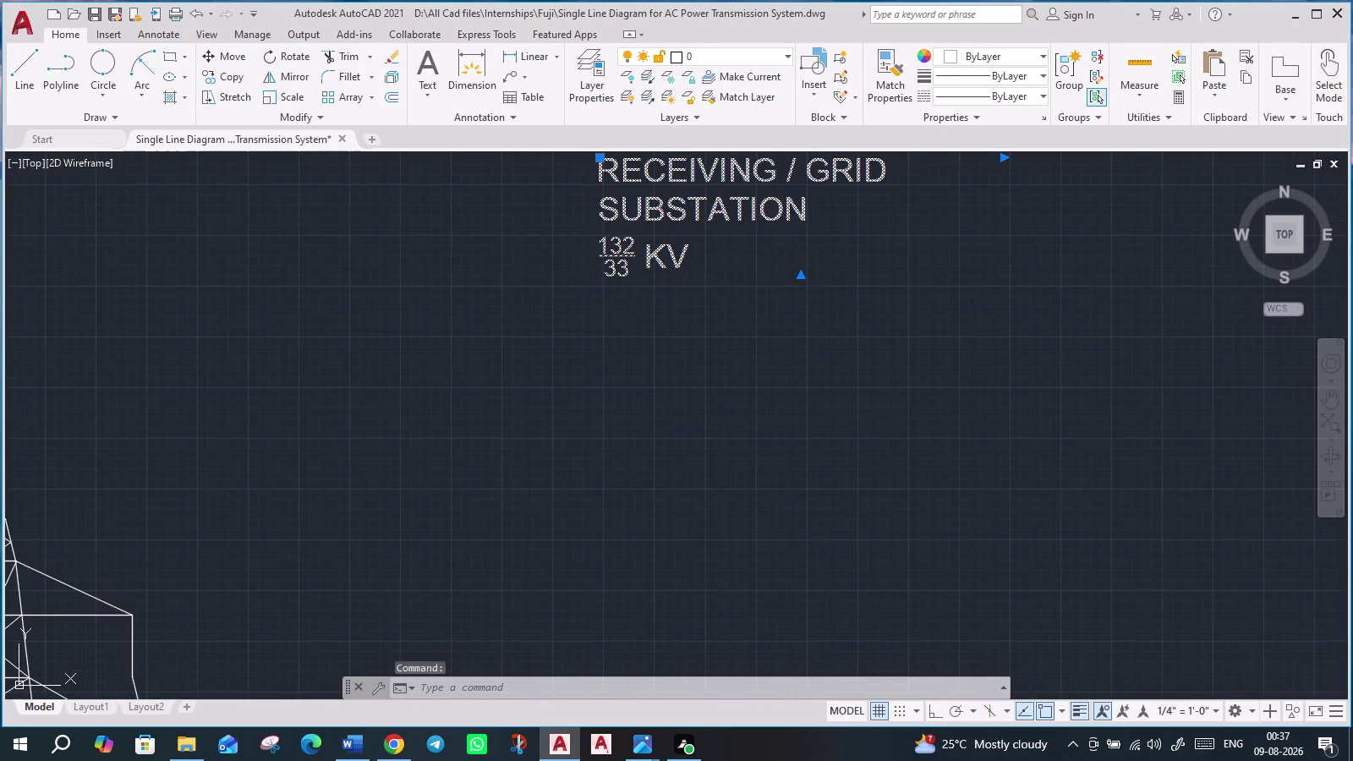
Replace the stacked rating with plain '132 / 33' text.
click(636, 259)
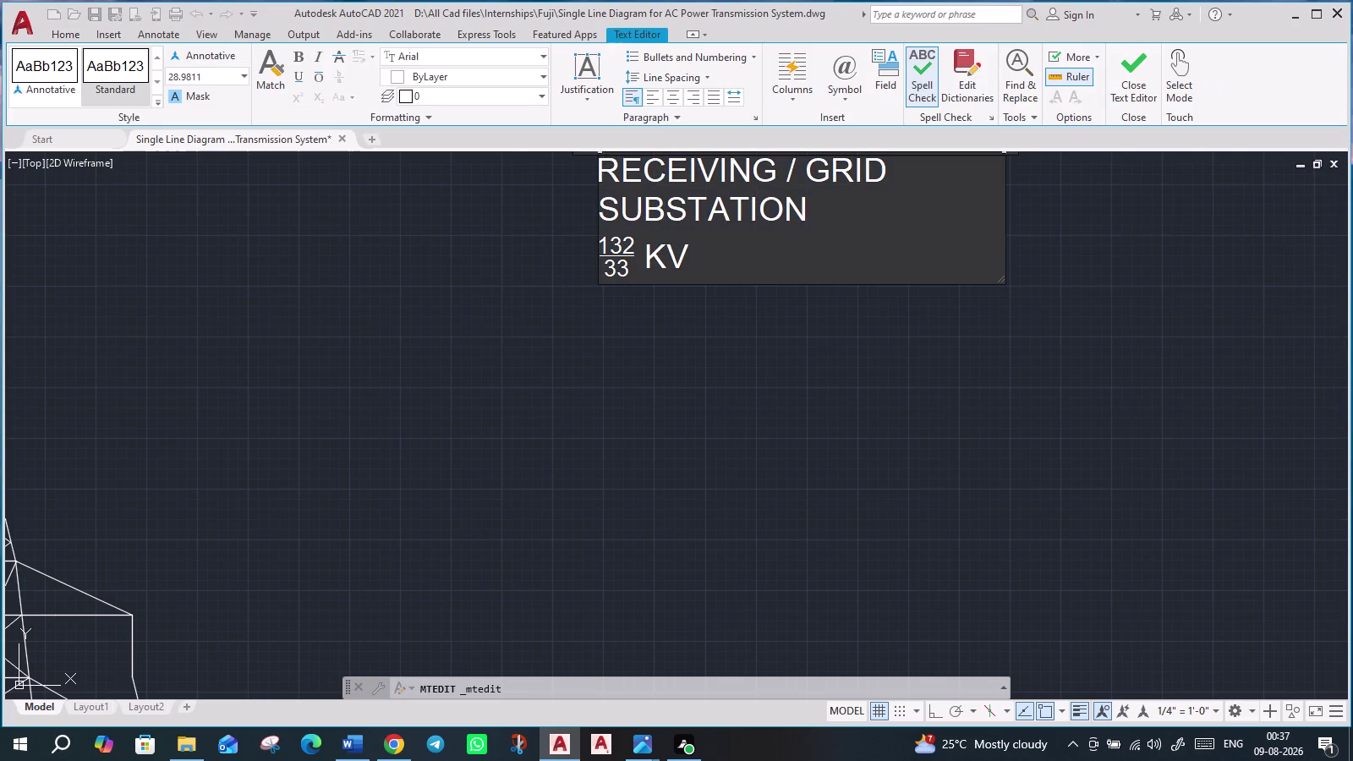
key(BackSpace)
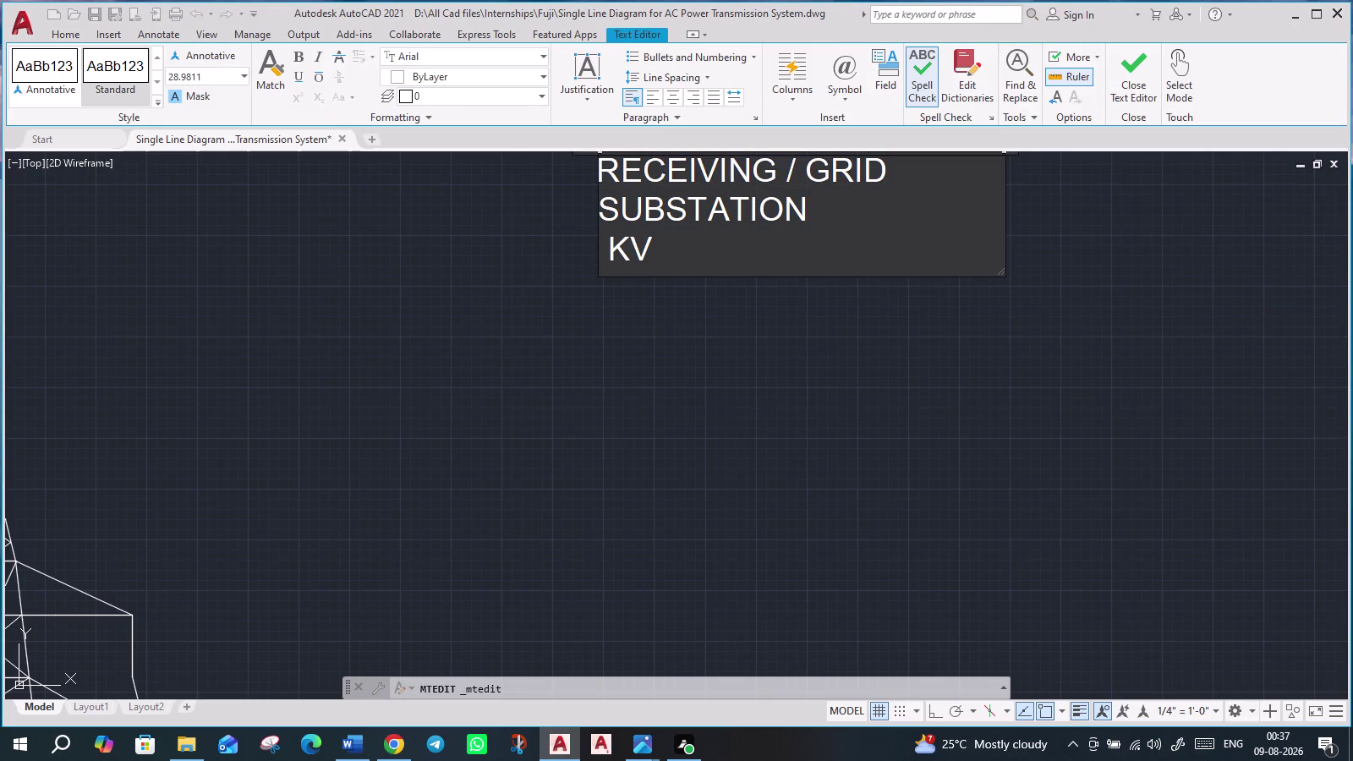
text(132)
key(space)
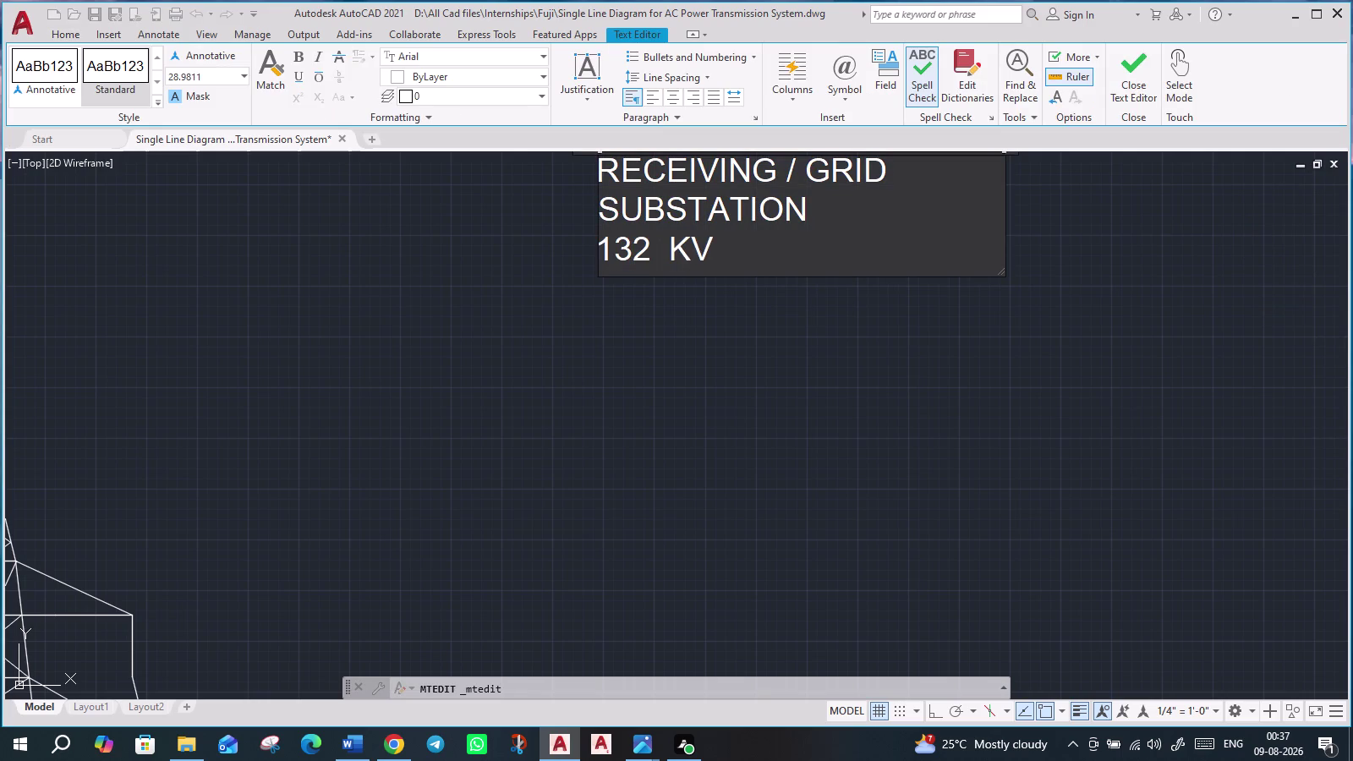
text(/)
key(space)
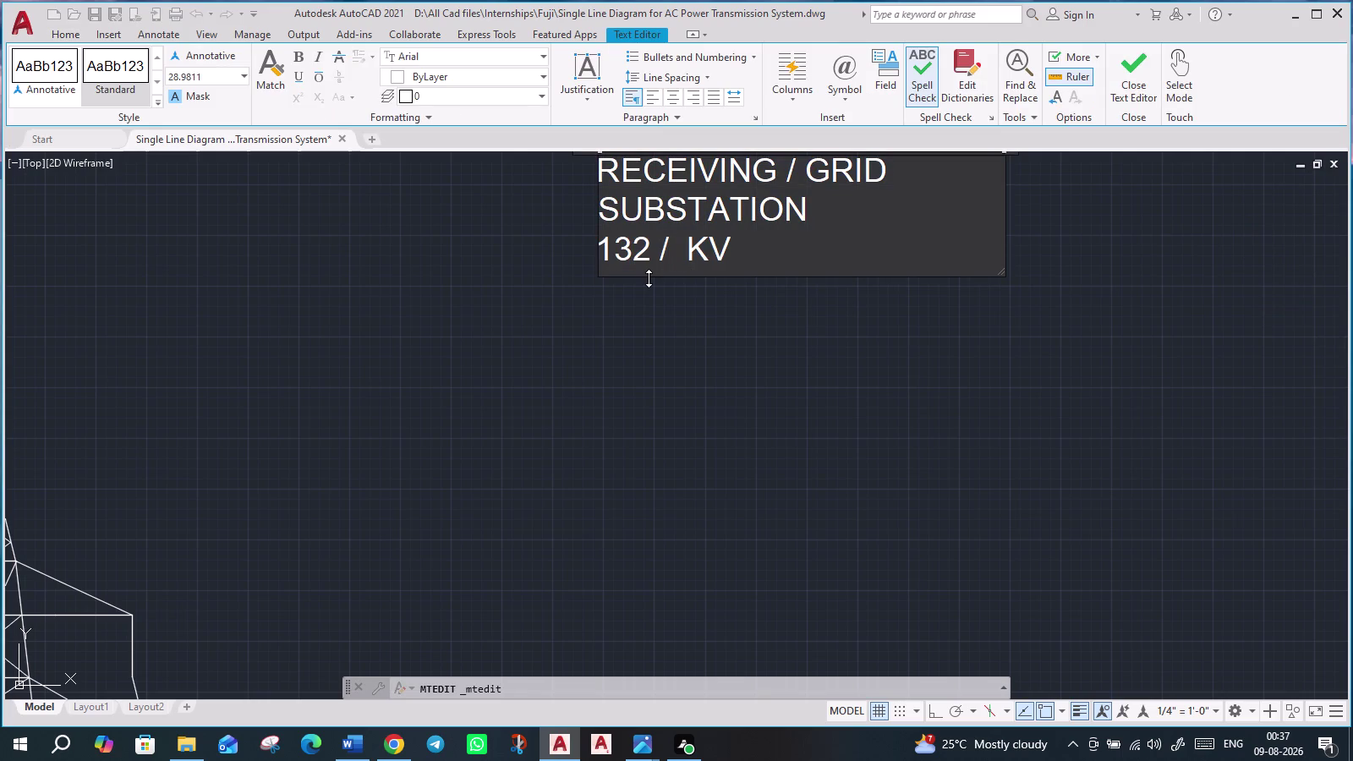
key(3)
key(3)
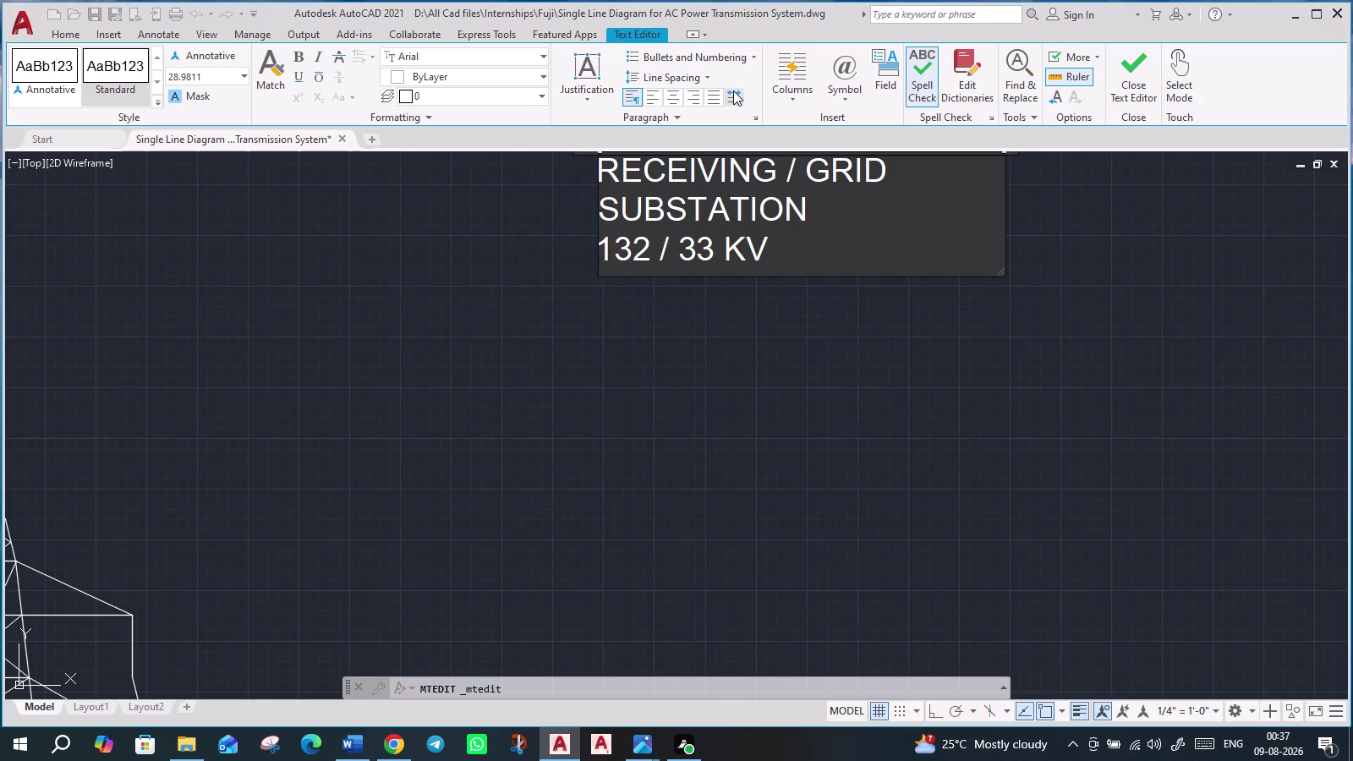
Select every line of the substation label, centre it, and close the editor.
click(665, 103)
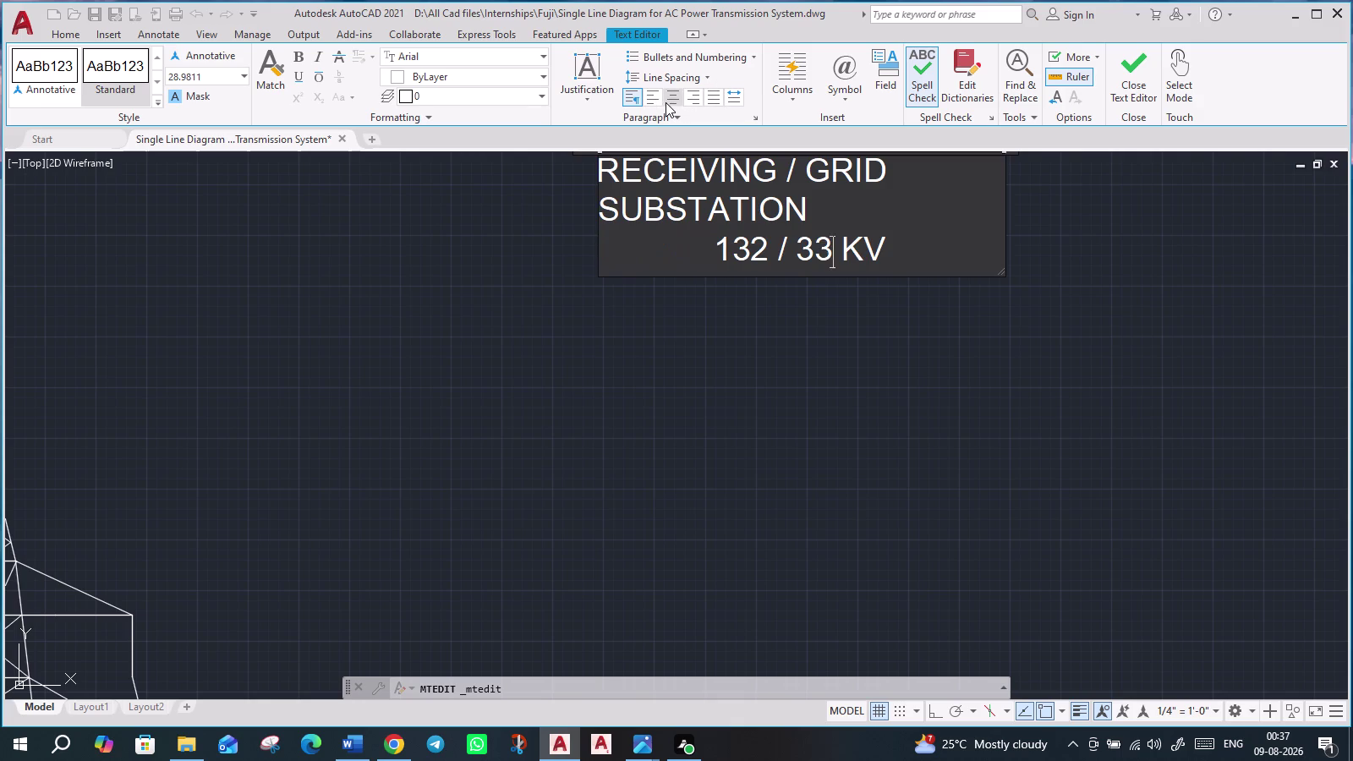
click(688, 97)
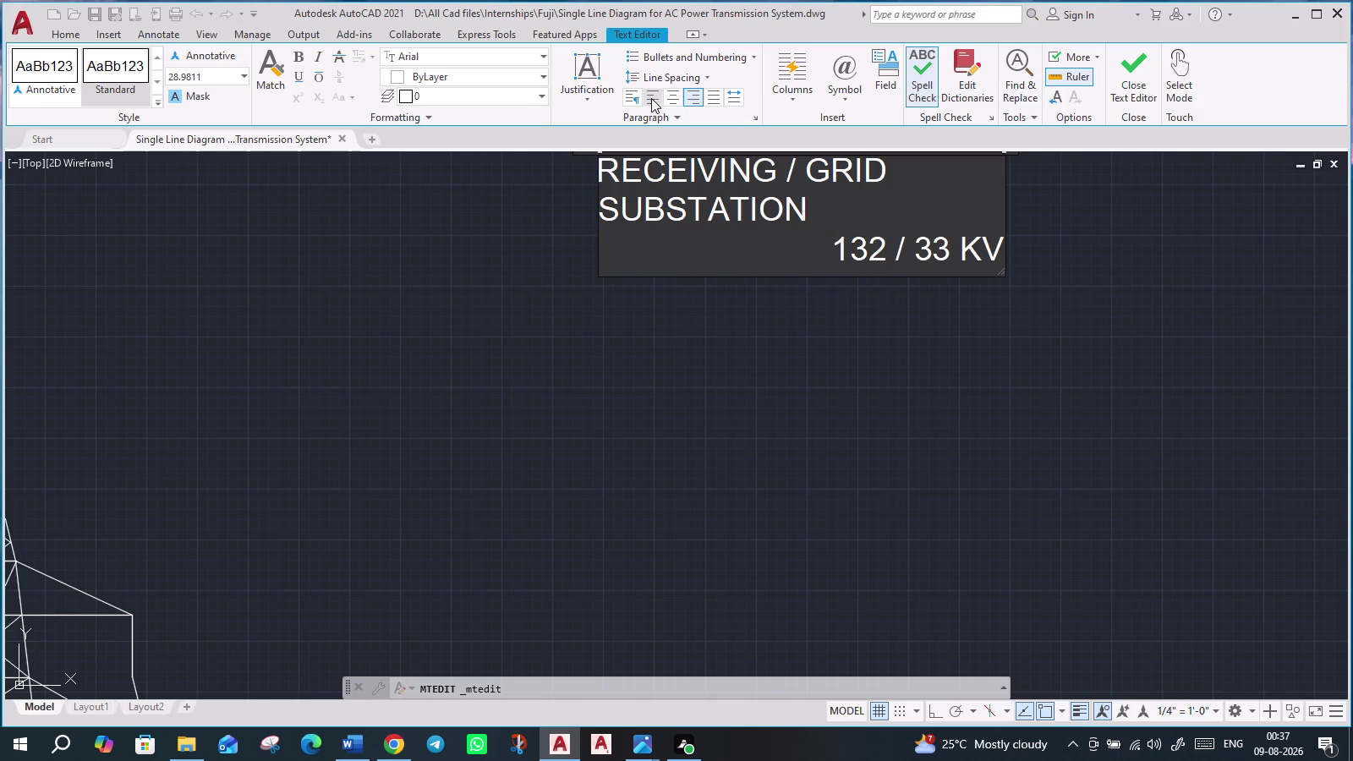
click(652, 98)
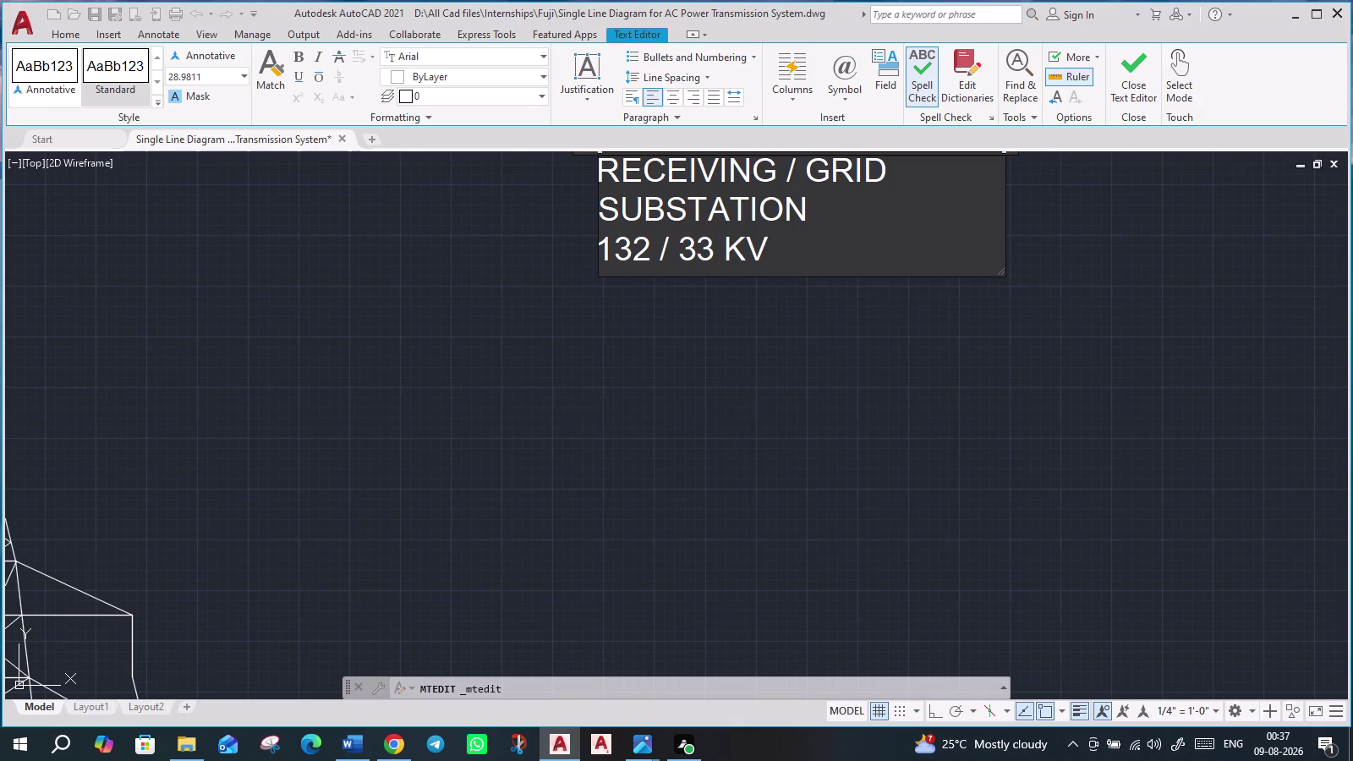
drag(773, 258, 599, 171)
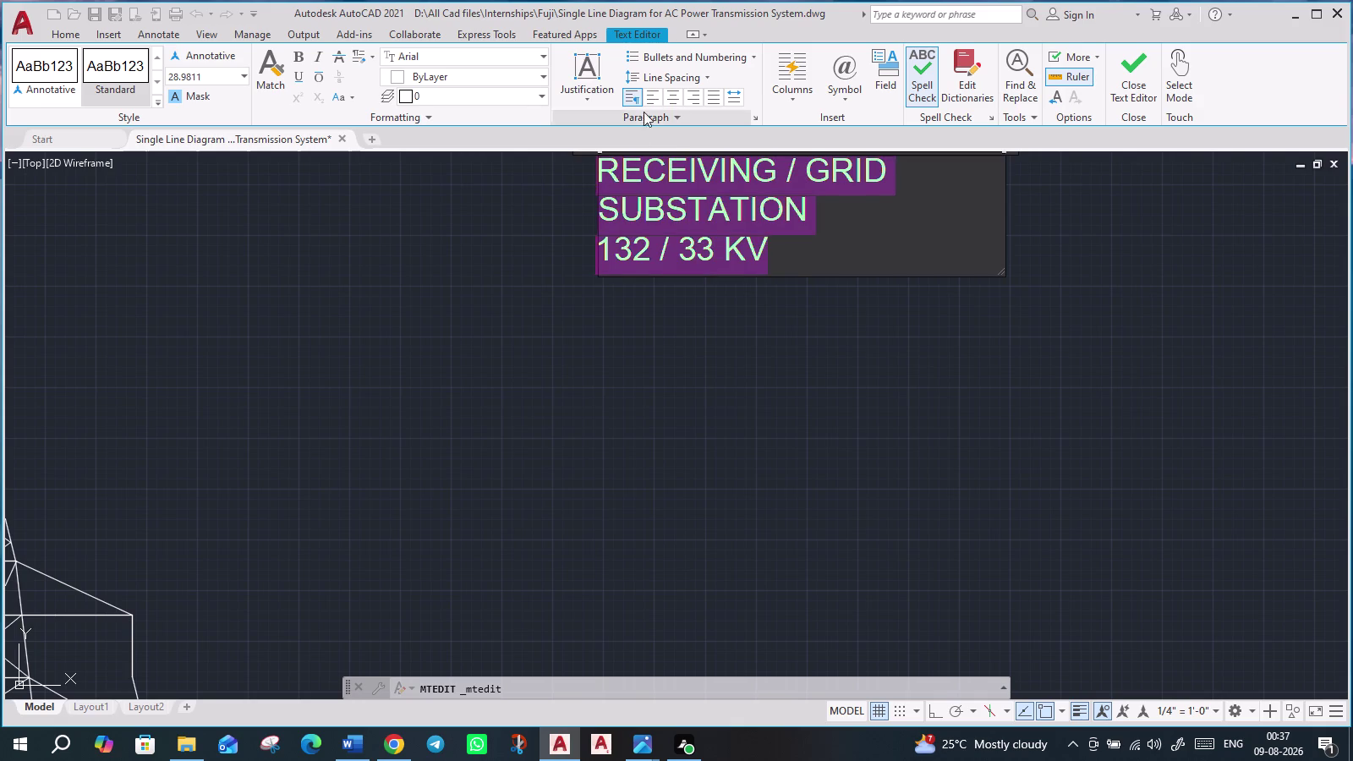
click(650, 100)
click(674, 100)
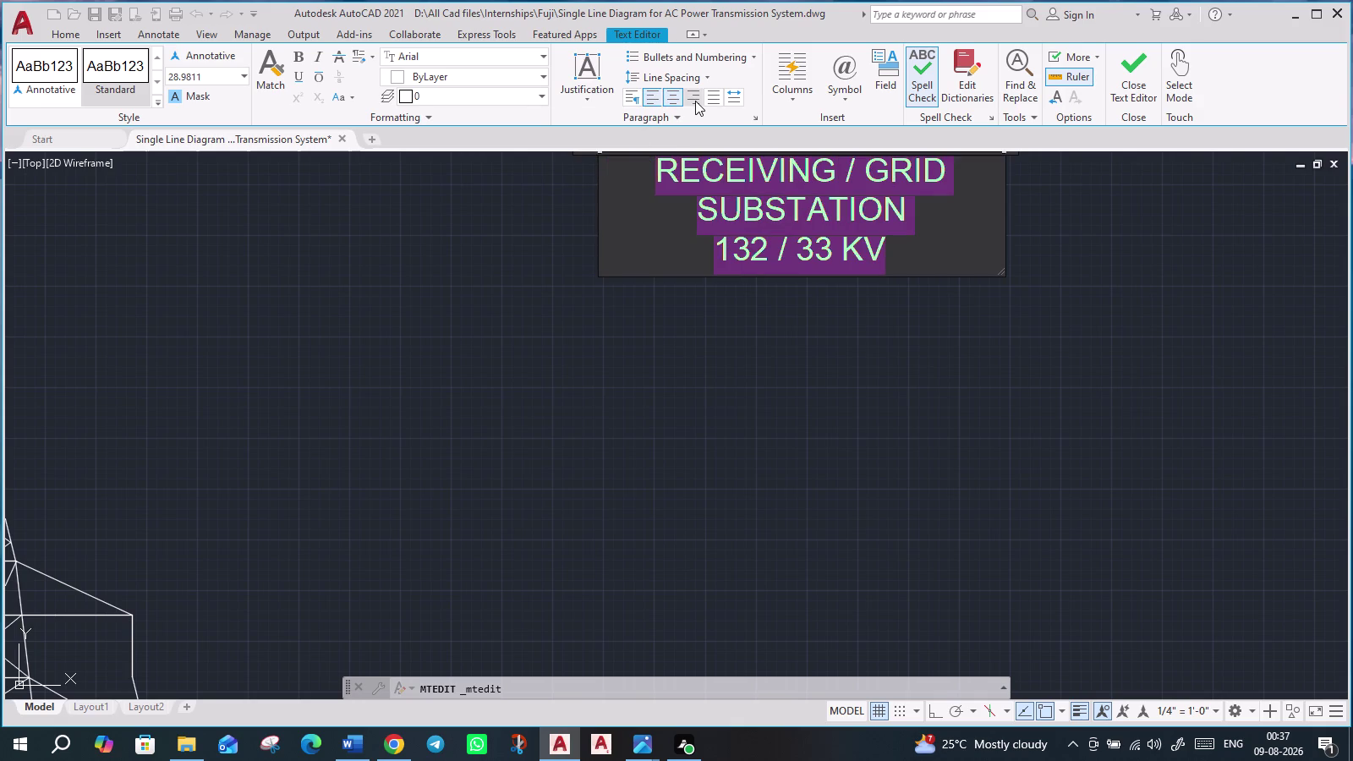
click(899, 290)
scroll(down, 3)
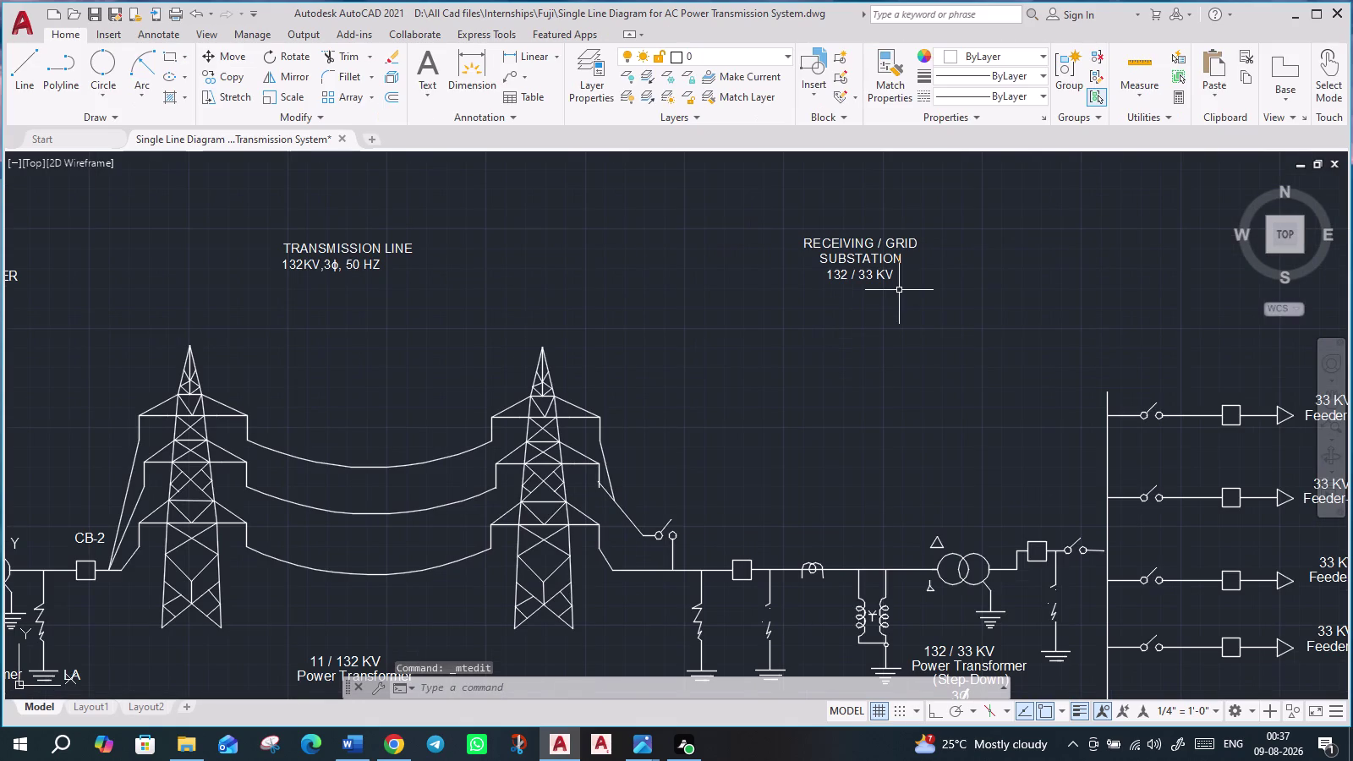
Open the TRANSMISSION LINE label and centre both of its lines.
click(368, 247)
double_click(368, 247)
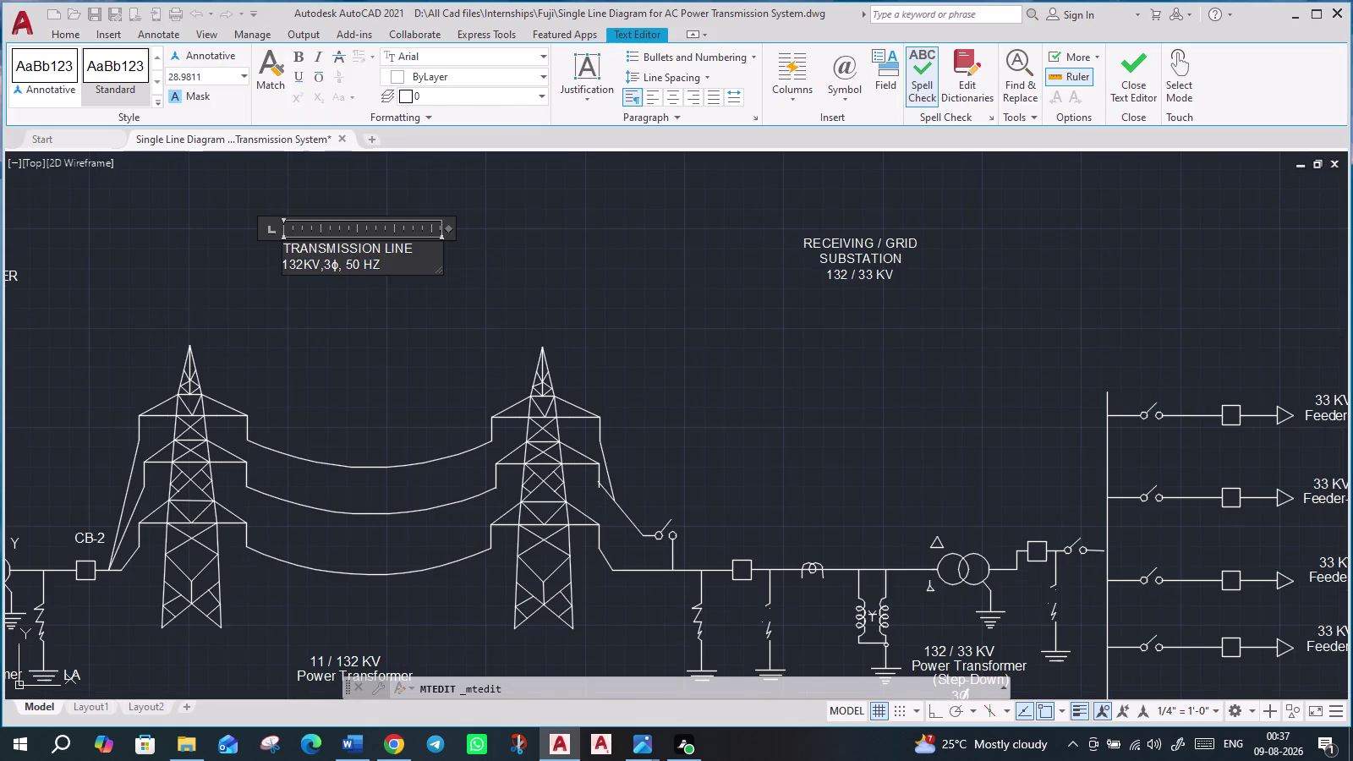
click(675, 96)
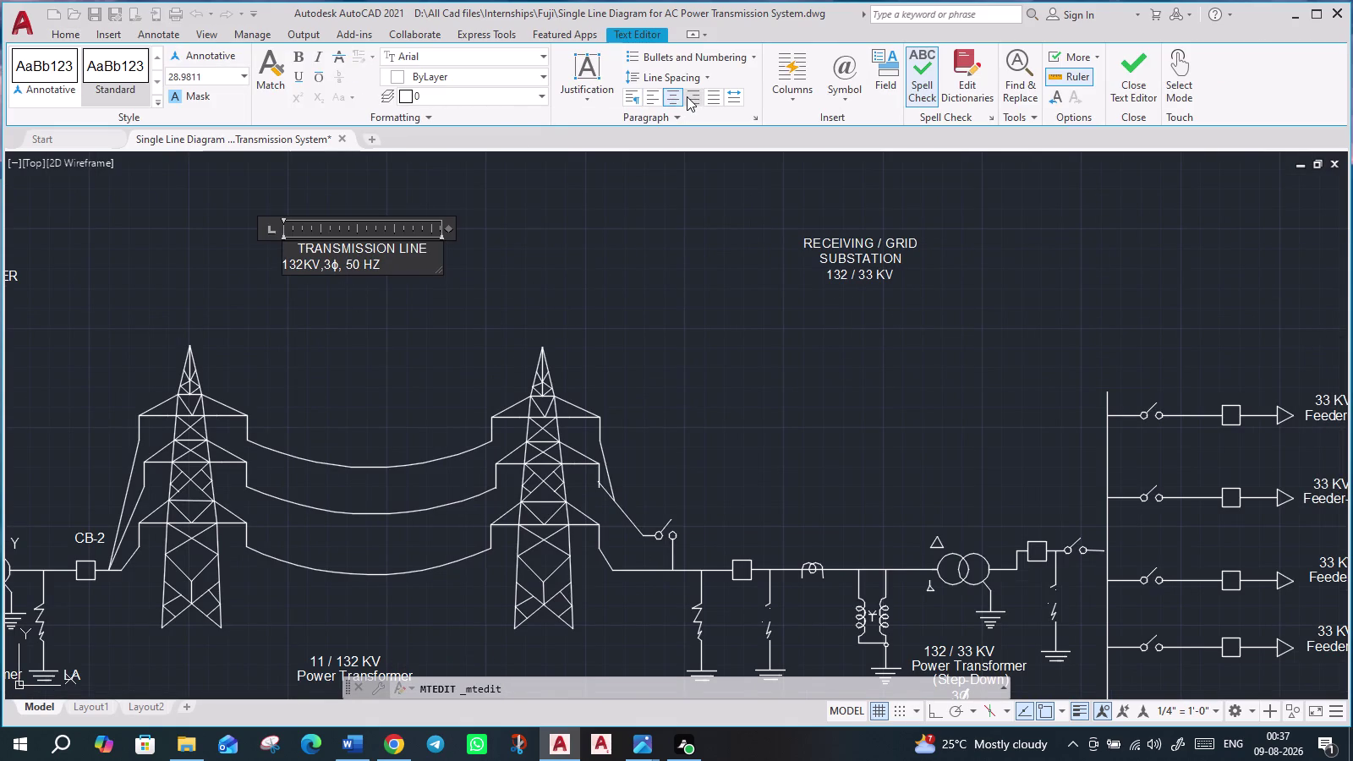
click(687, 96)
click(654, 97)
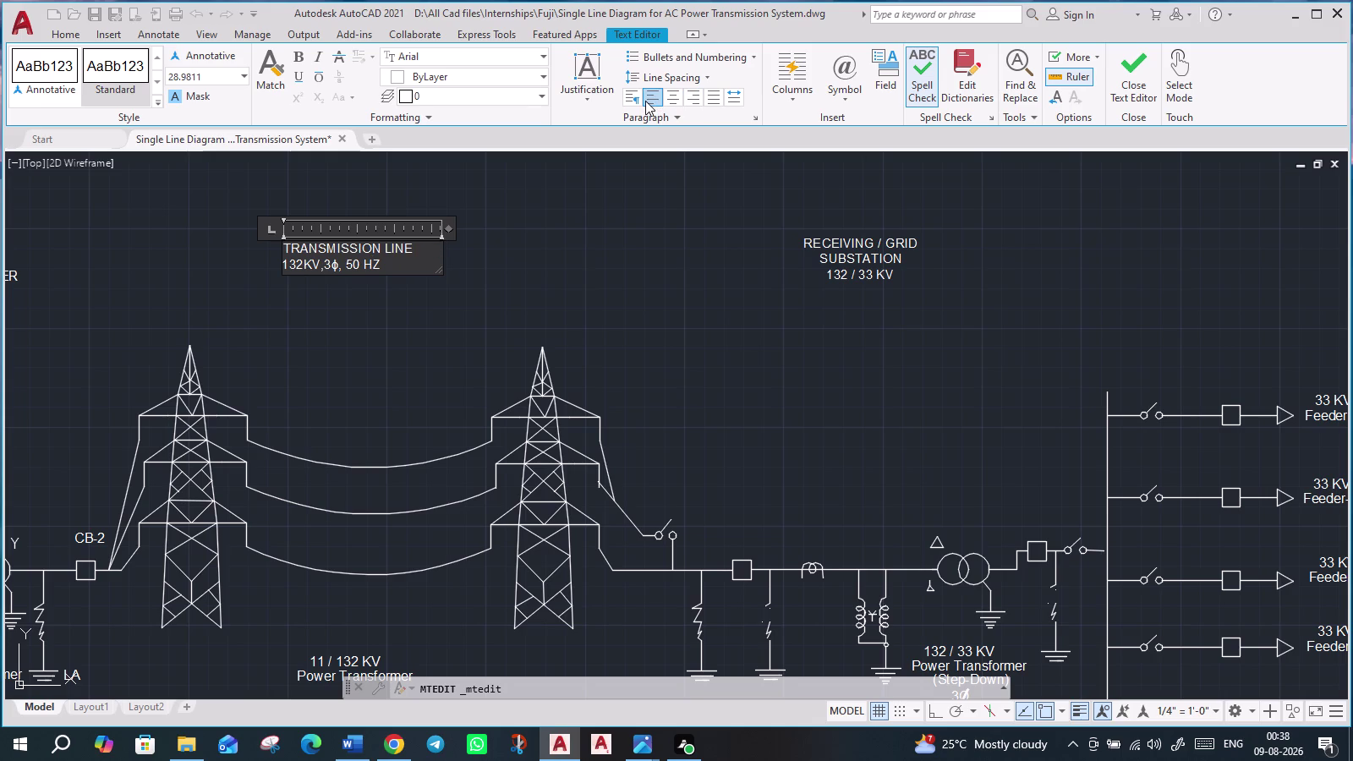
click(631, 98)
drag(392, 272, 284, 232)
click(674, 93)
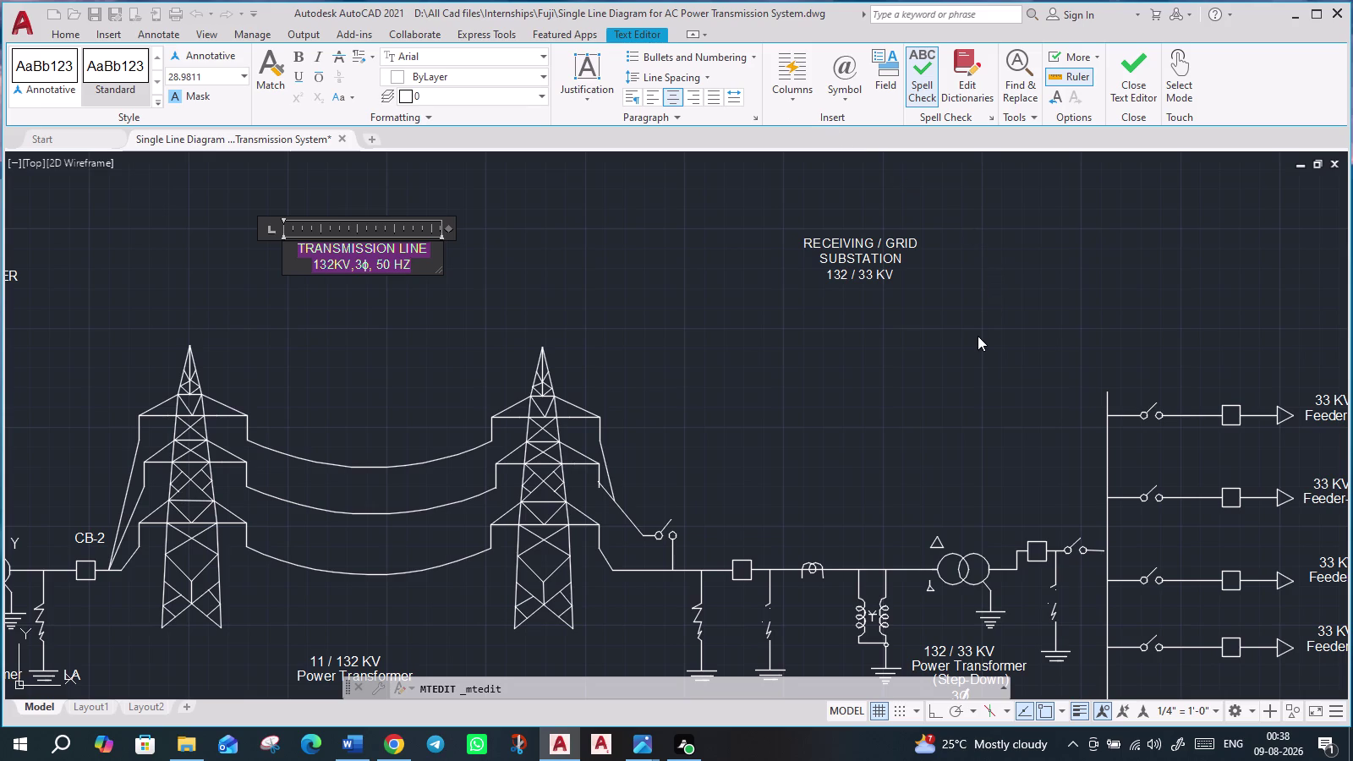
Undo the accidental text removal, then exit and keep the changes.
key(Return)
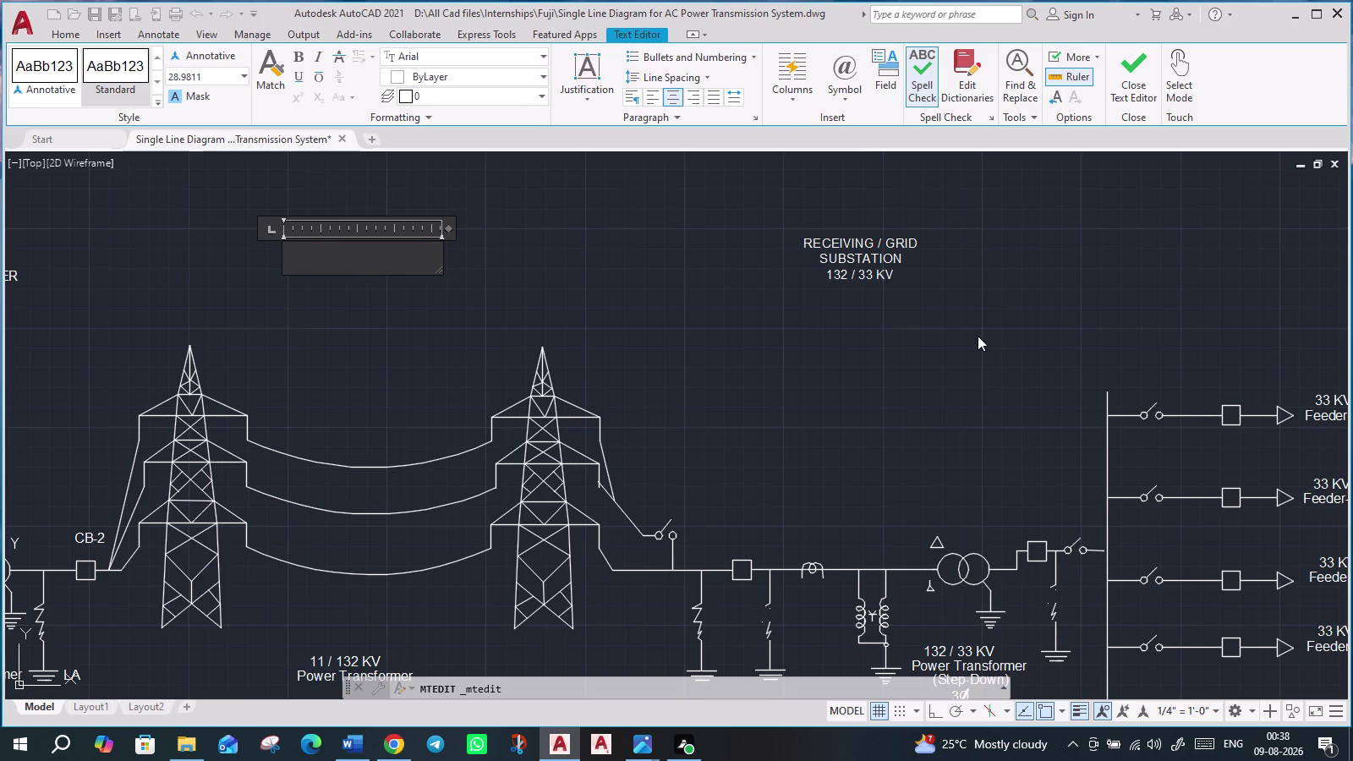
key(ctrl+z)
key(Escape)
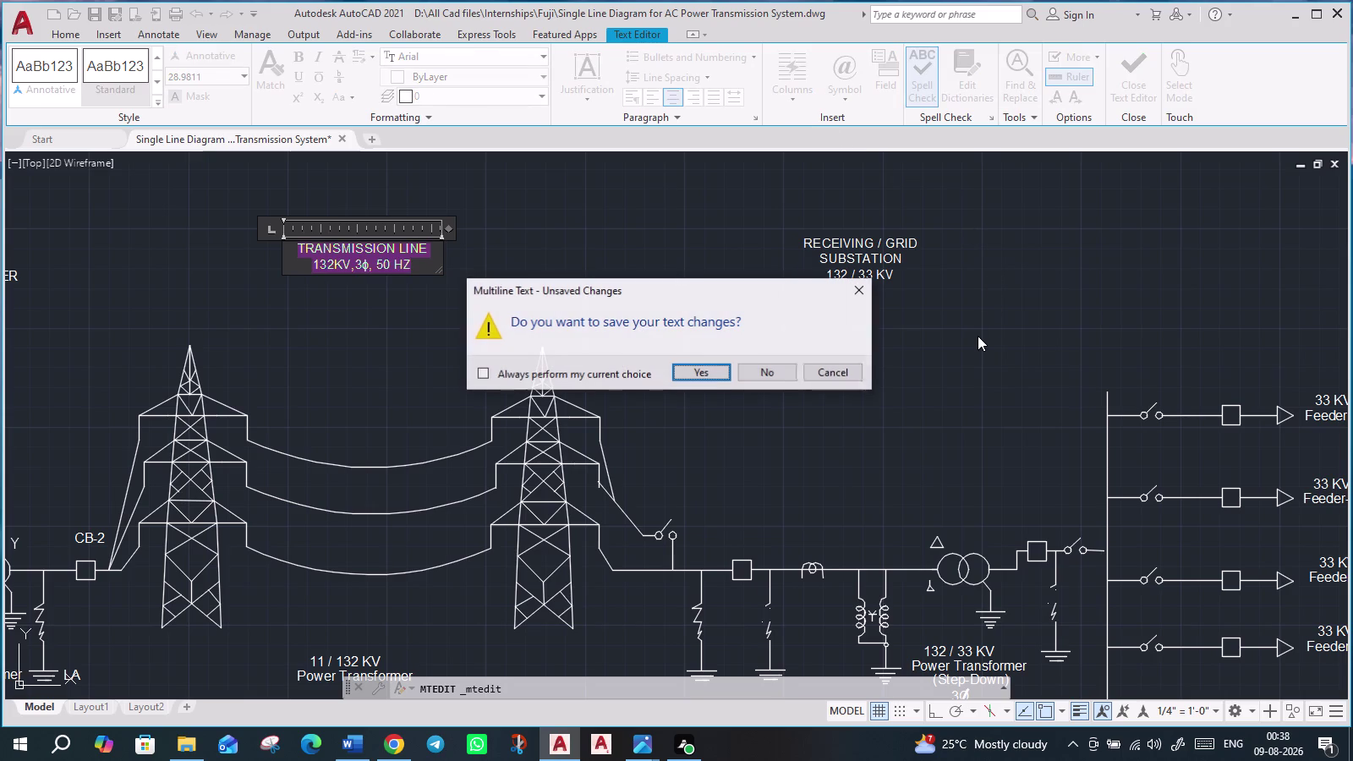
click(693, 373)
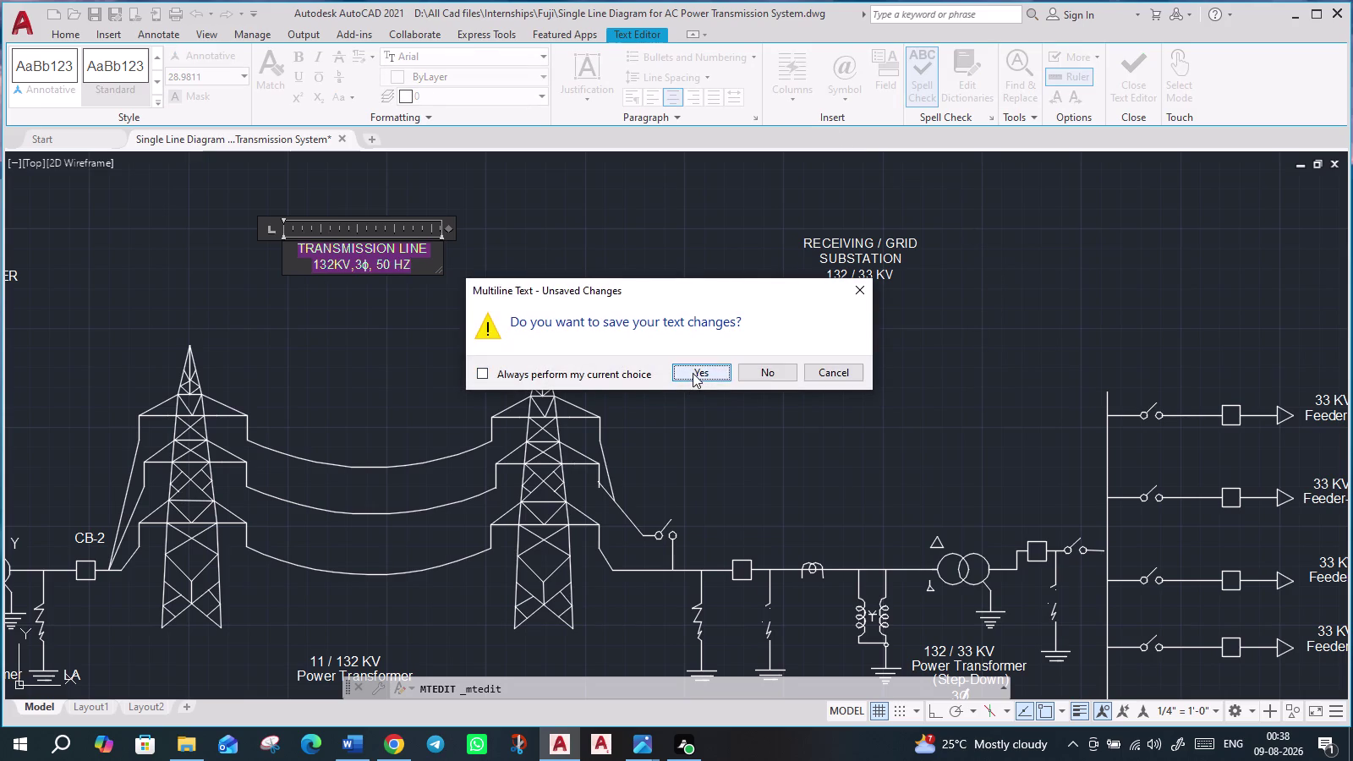
scroll(down, 3)
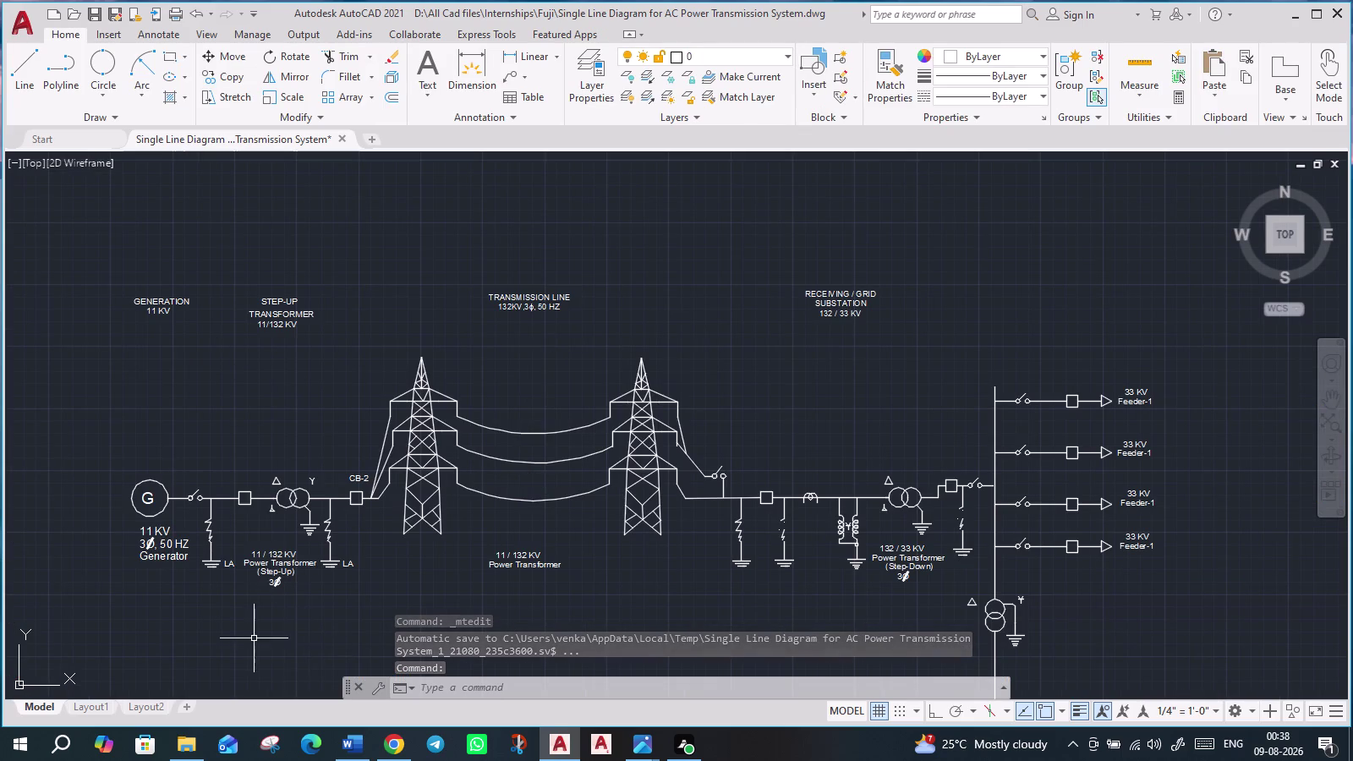
Navigate to the TRANSMISSION LINE label and open its '132KV,3ϕ, 50 HZ' text for editing.
middle_drag(254, 631, 291, 506)
scroll(up, 3)
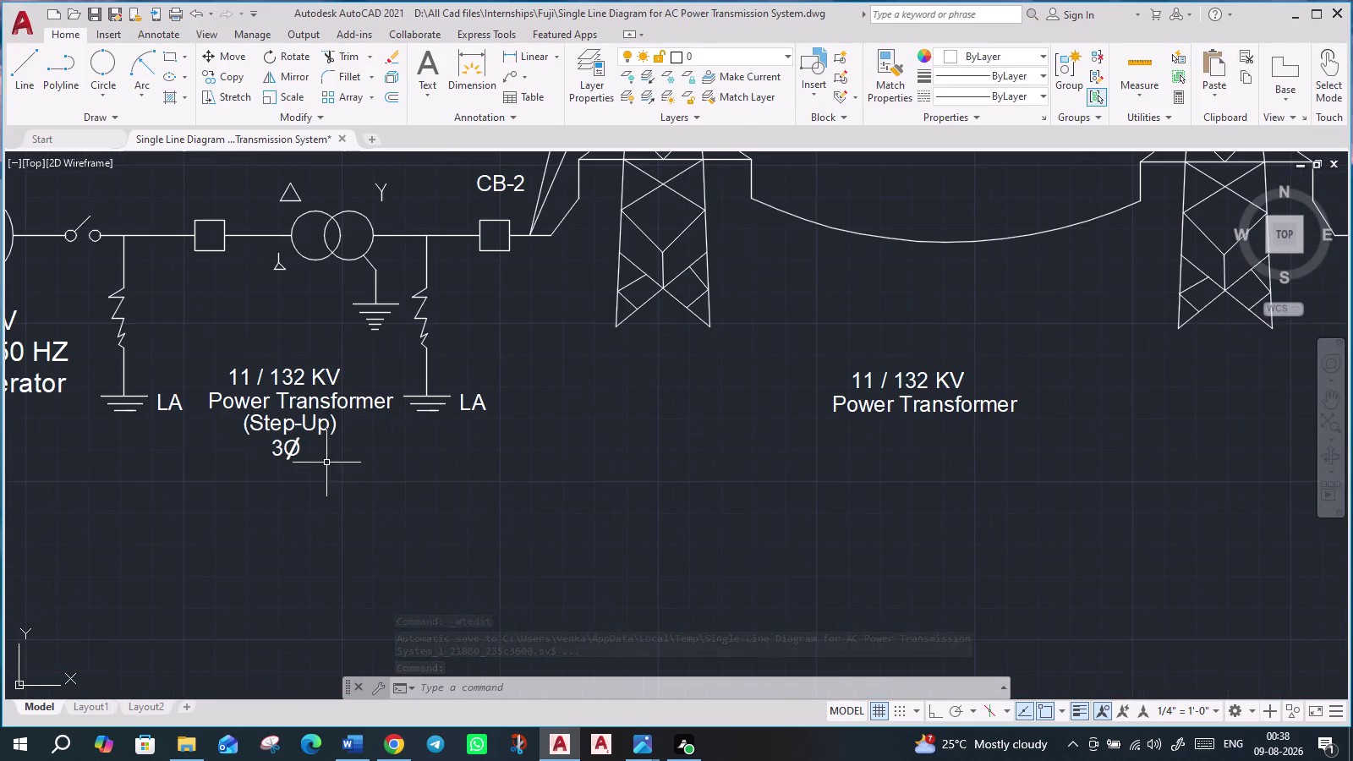
scroll(down, 3)
scroll(up, 3)
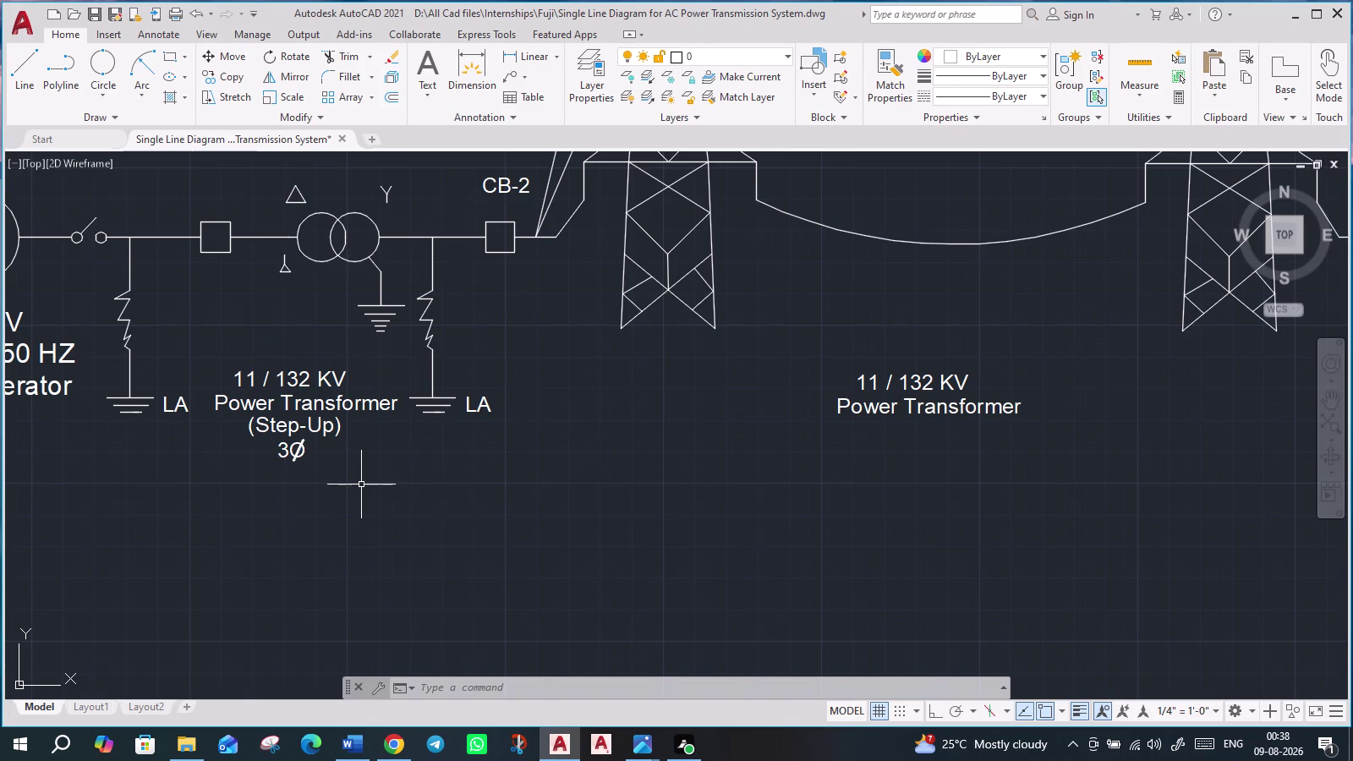
scroll(down, 3)
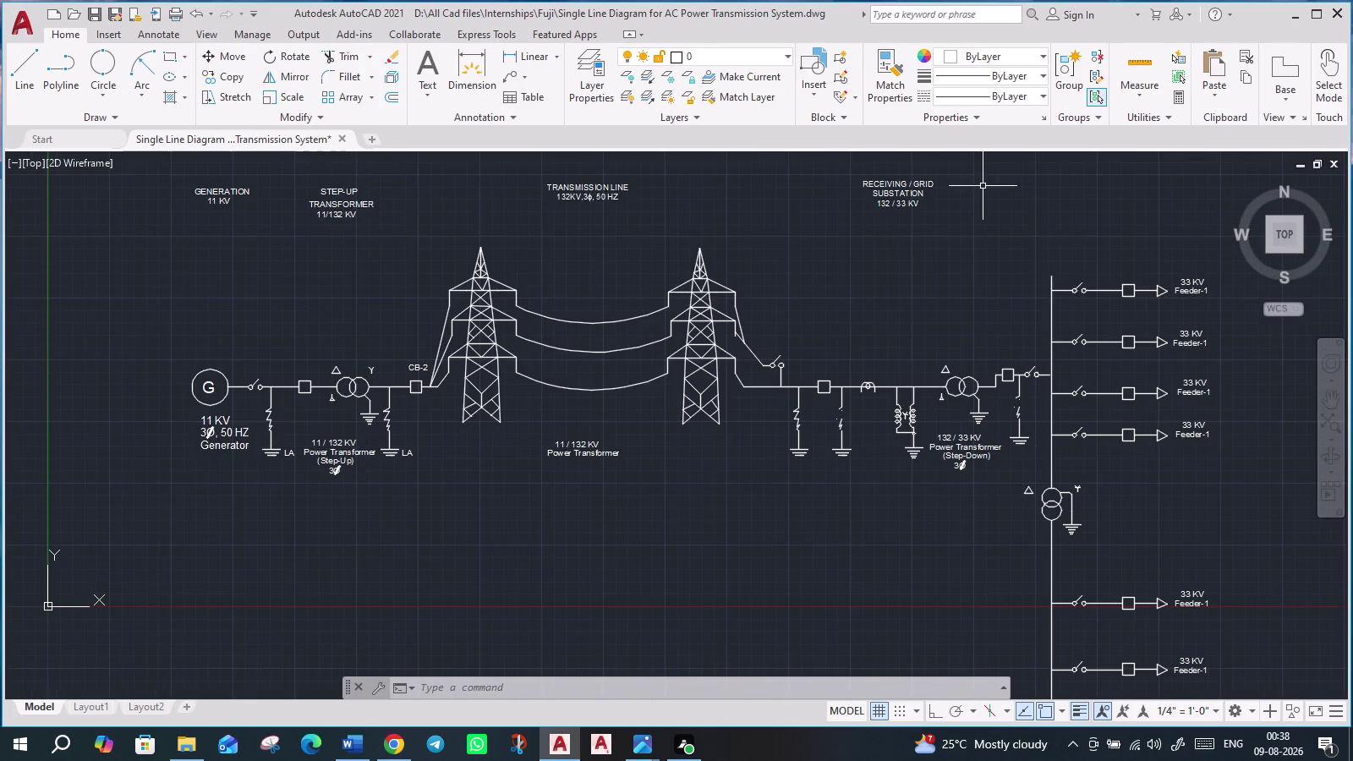
scroll(up, 3)
middle_drag(335, 278, 484, 363)
scroll(up, 3)
scroll(up, 3)
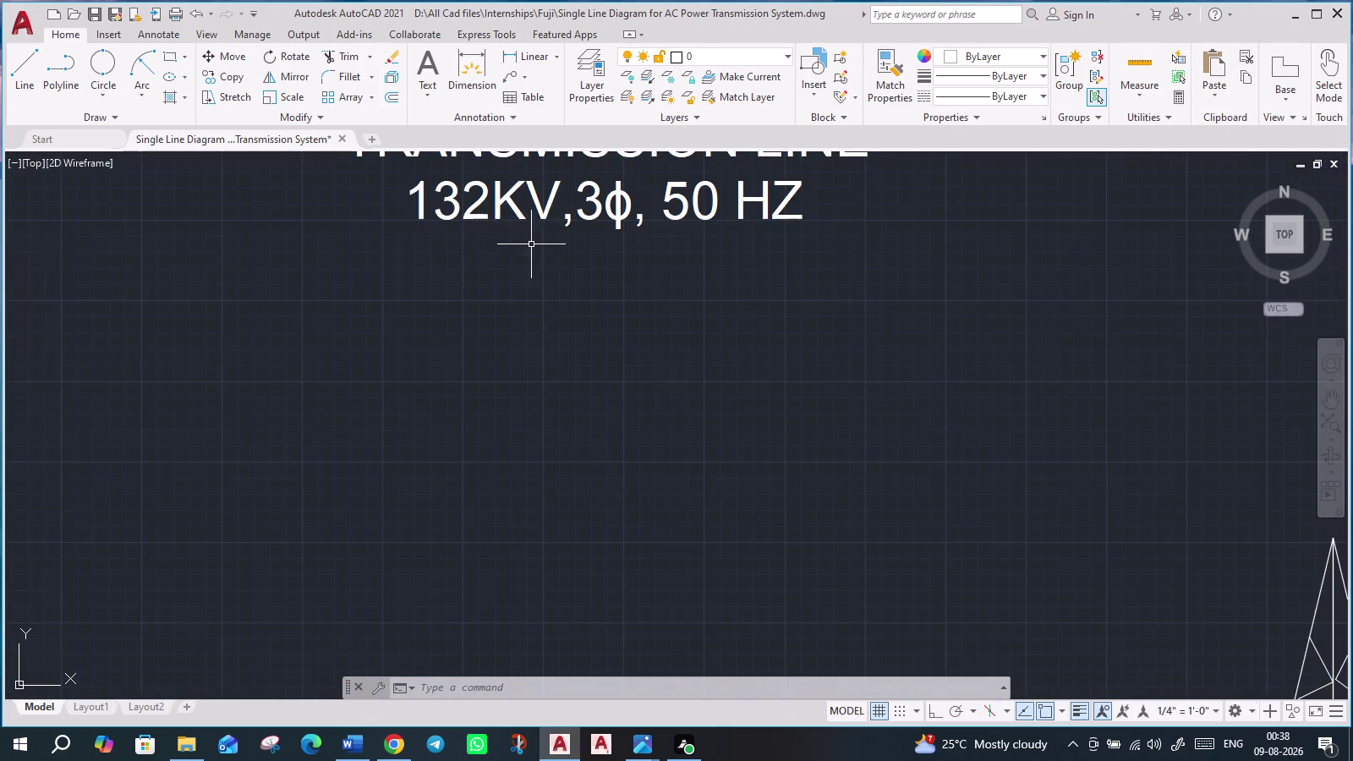
click(623, 205)
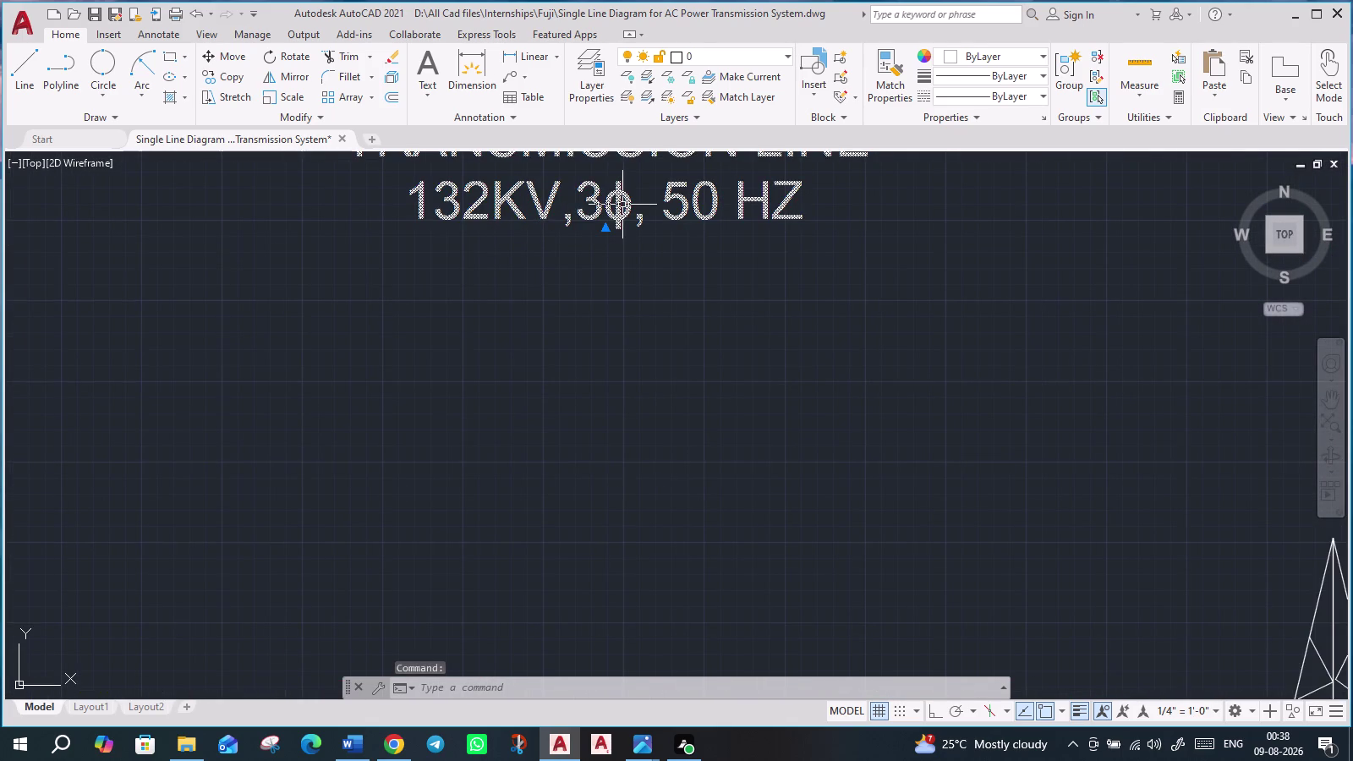
double_click(623, 205)
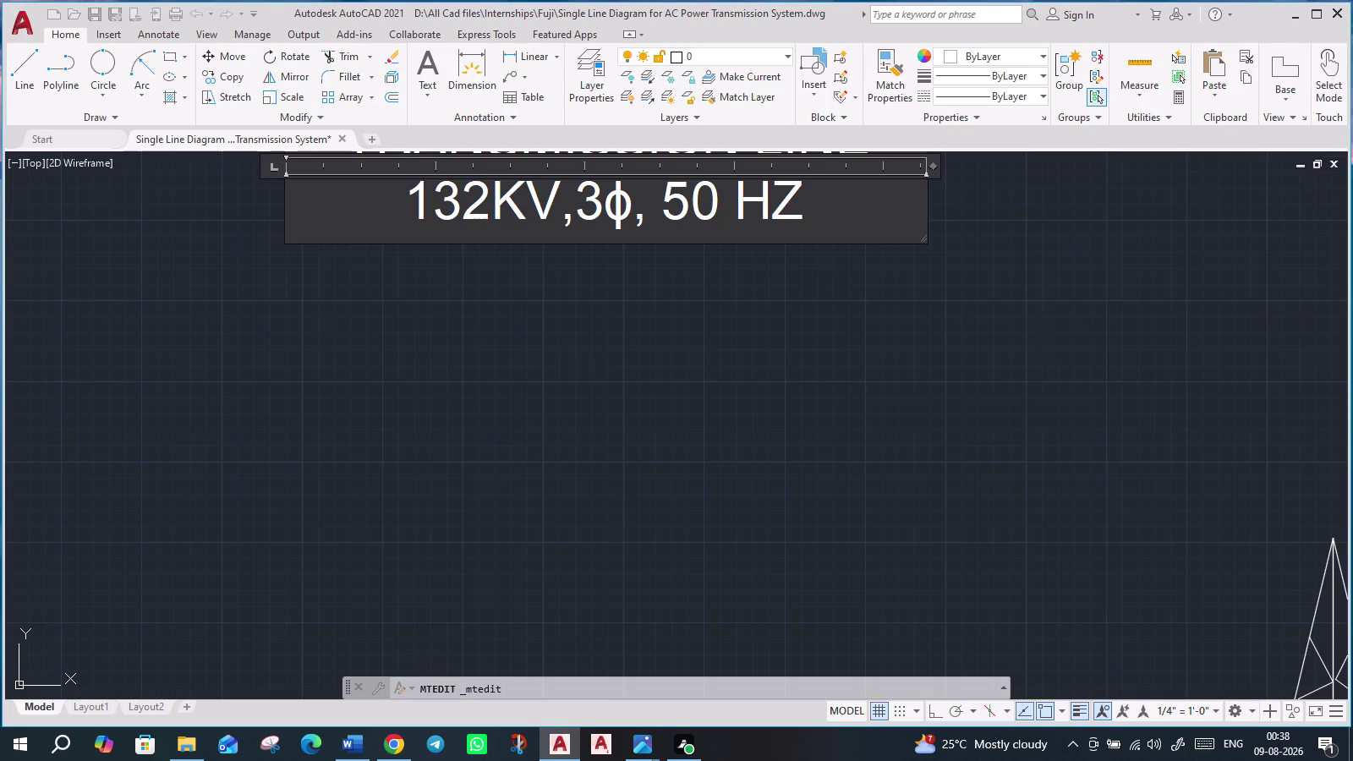
Copy the '3ϕ,' characters from the rating text, dismissing the warnings.
click(633, 204)
drag(632, 204, 613, 210)
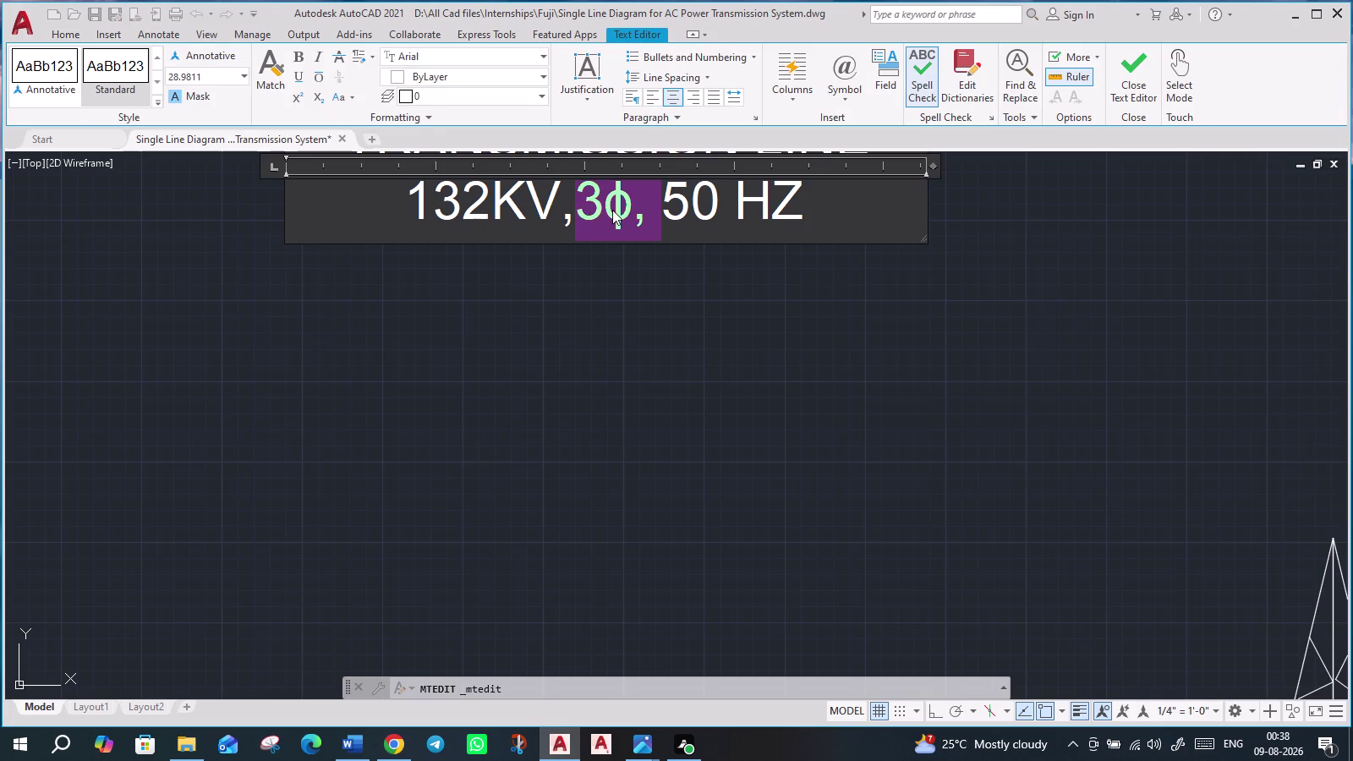
key(ctrl+c)
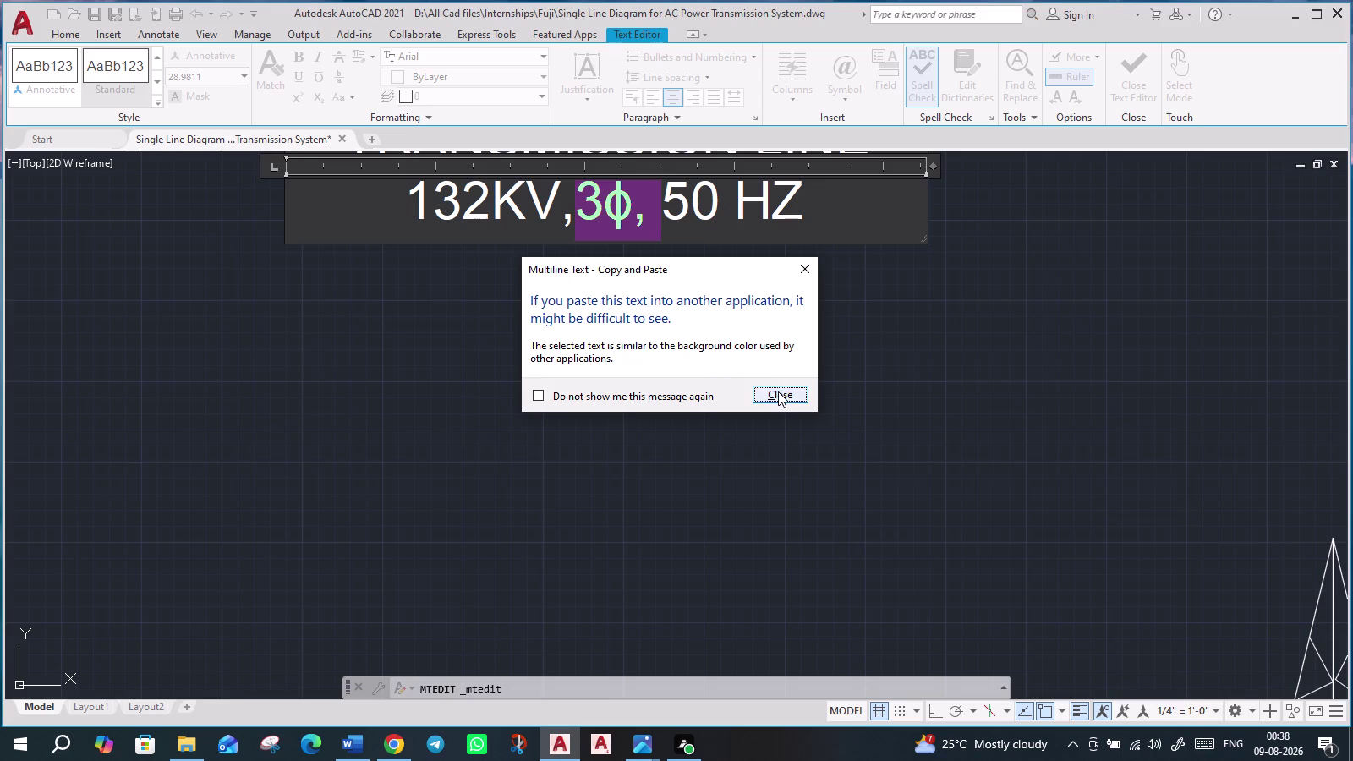
click(803, 268)
scroll(down, 3)
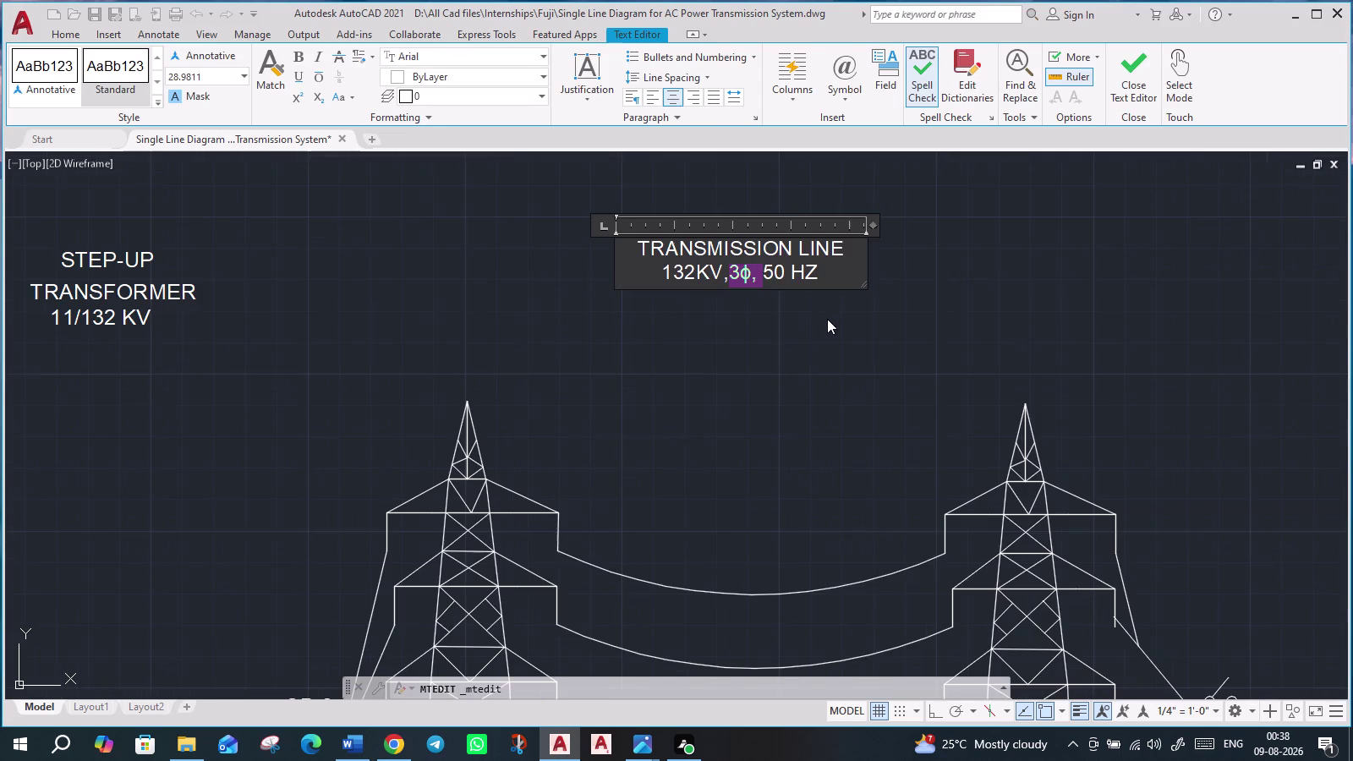
key(ctrl+c)
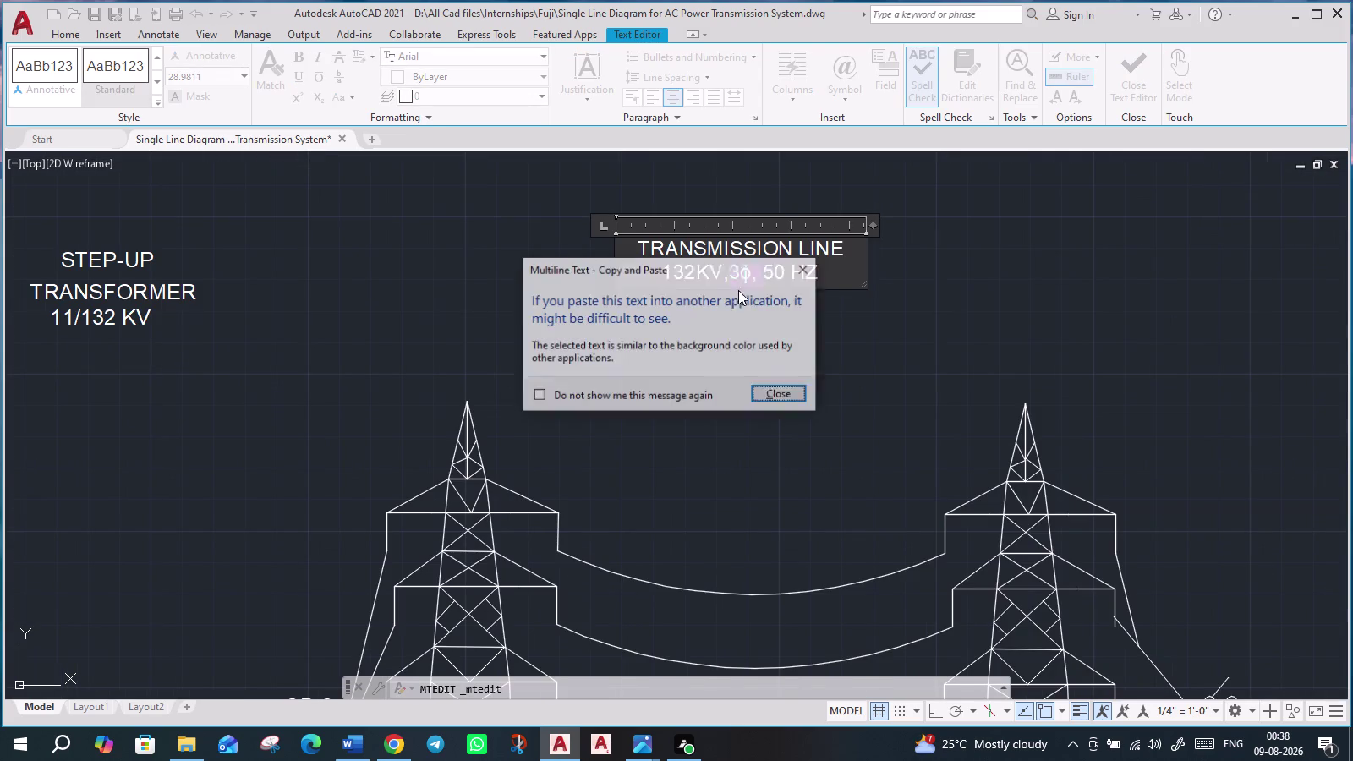
click(774, 395)
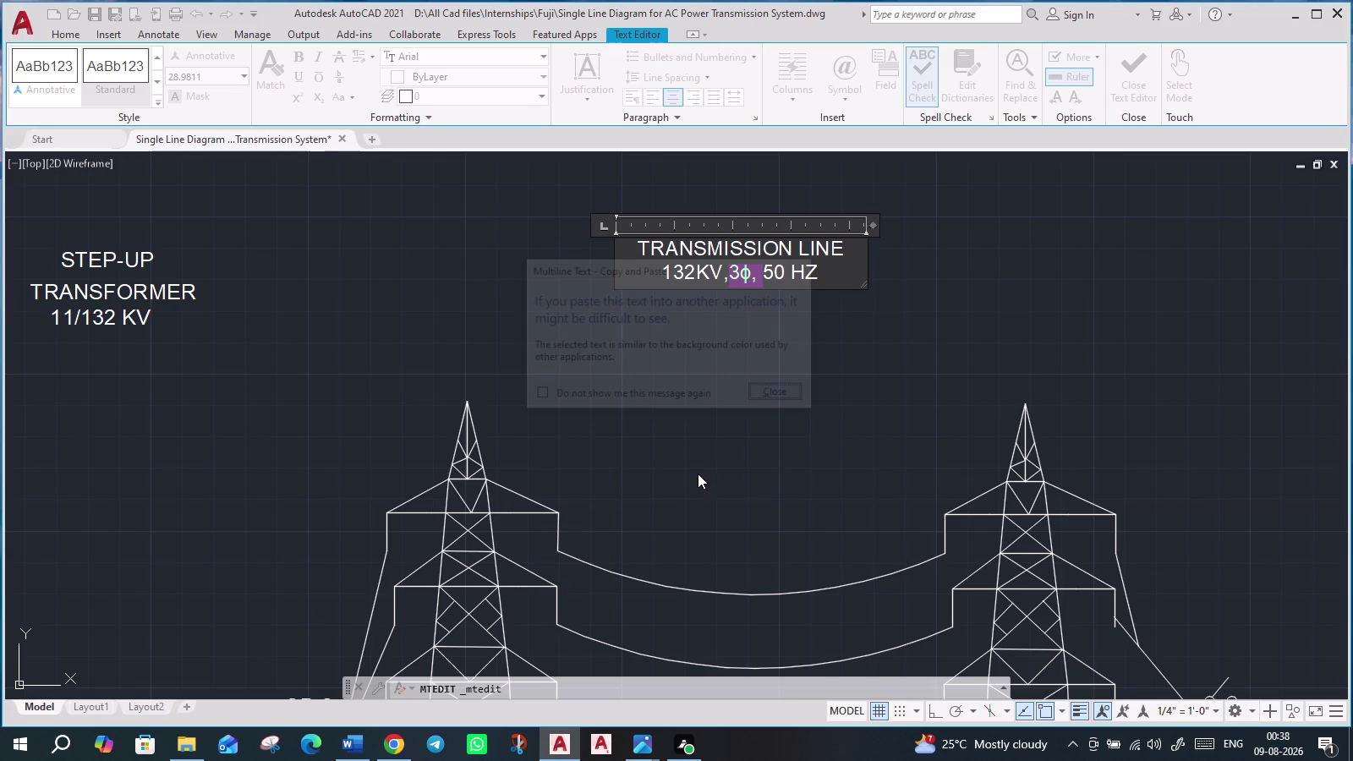
Paste the '3ϕ,' text below the transmission line label, then pan to the generator label.
key(Escape)
key(ctrl+v)
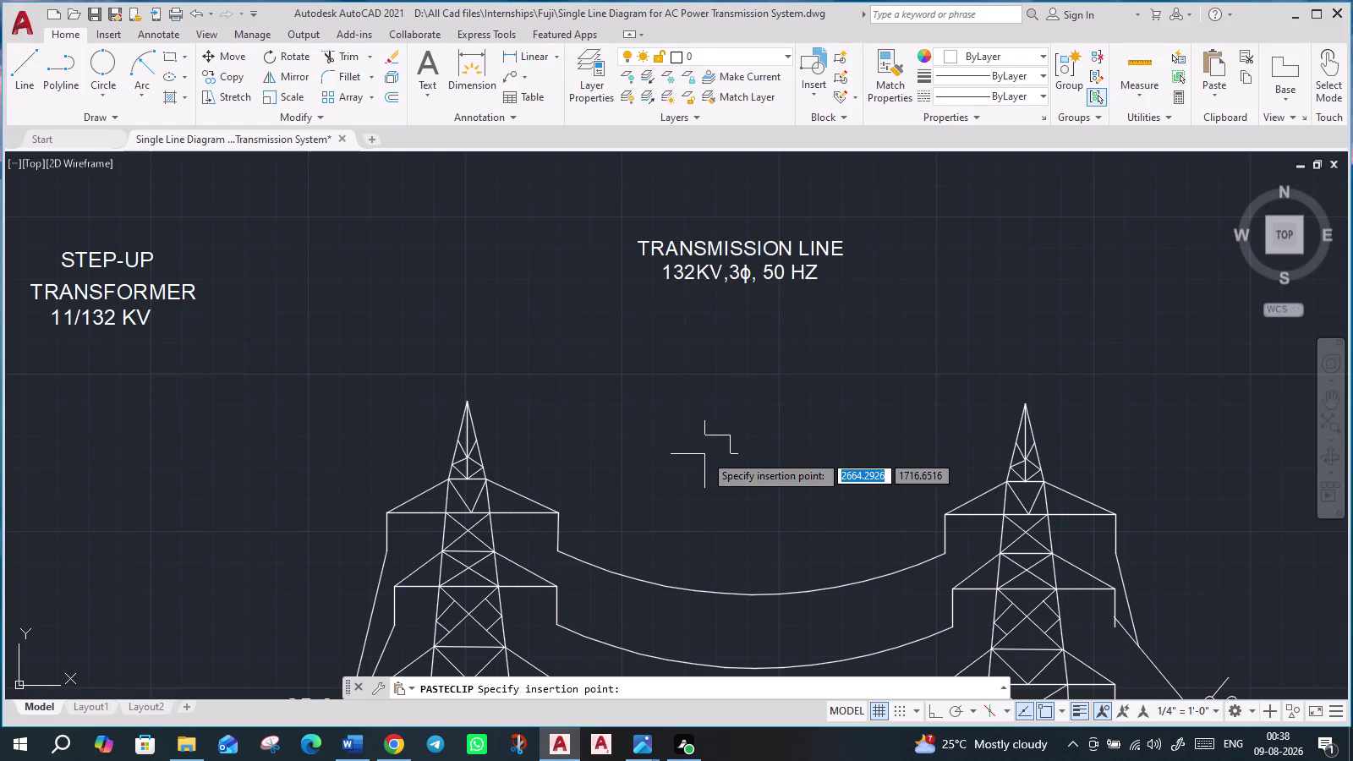
click(667, 438)
key(Escape)
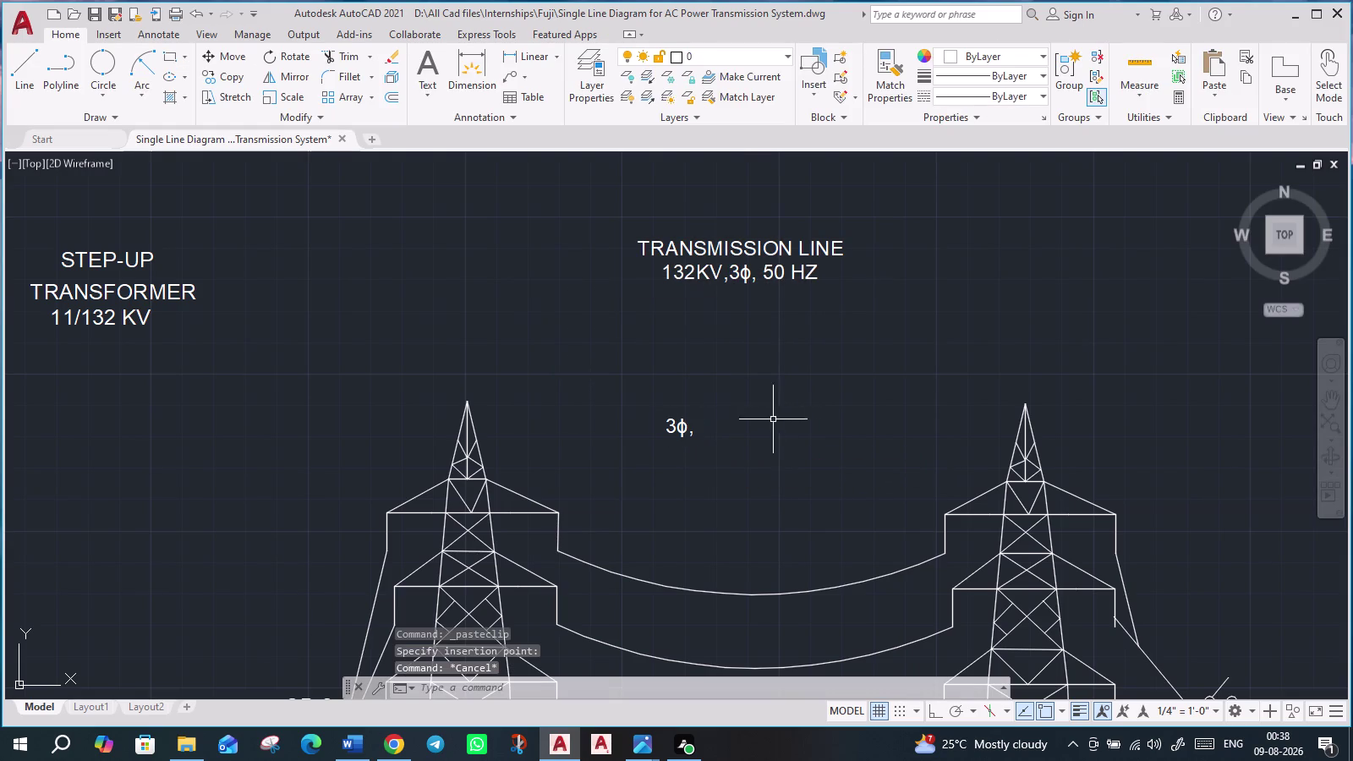
scroll(up, 3)
scroll(down, 3)
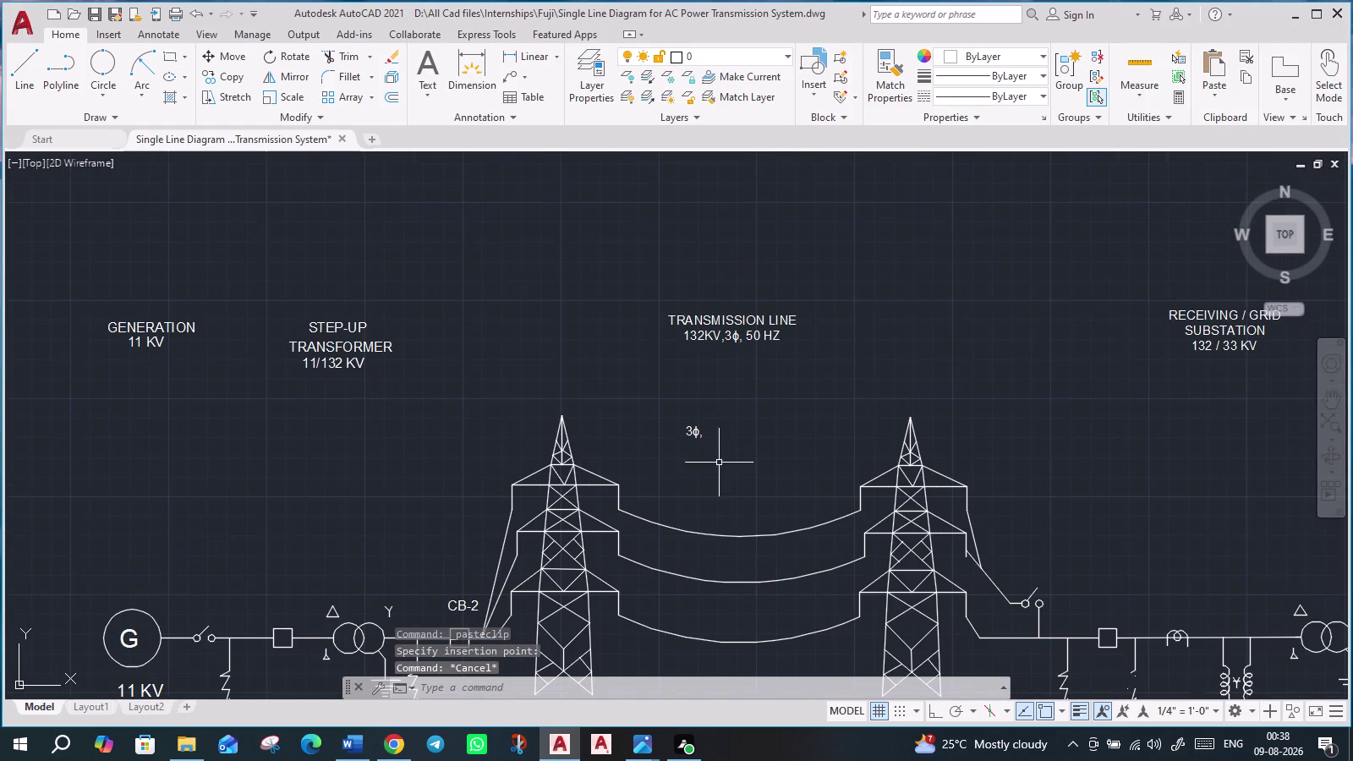
middle_drag(731, 439, 812, 301)
scroll(up, 3)
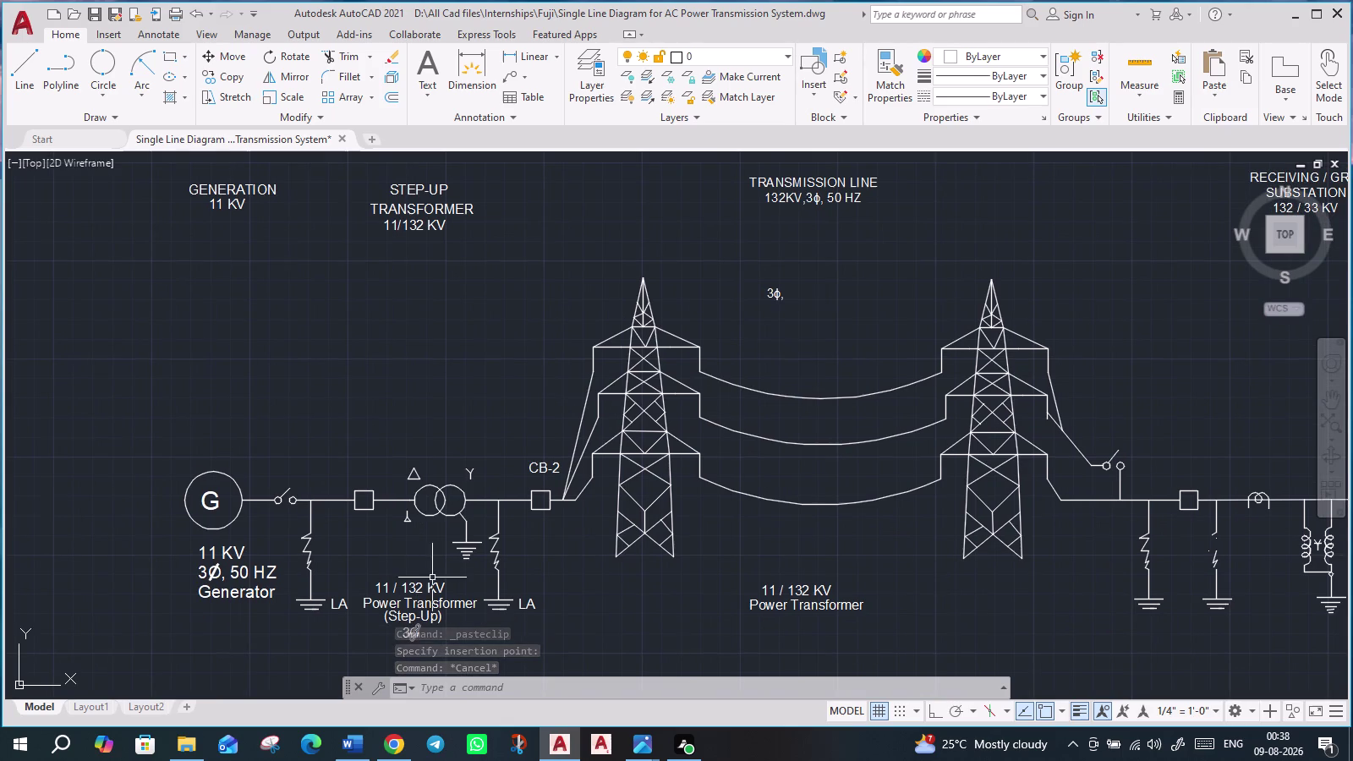
scroll(up, 3)
middle_drag(336, 585, 590, 497)
scroll(up, 3)
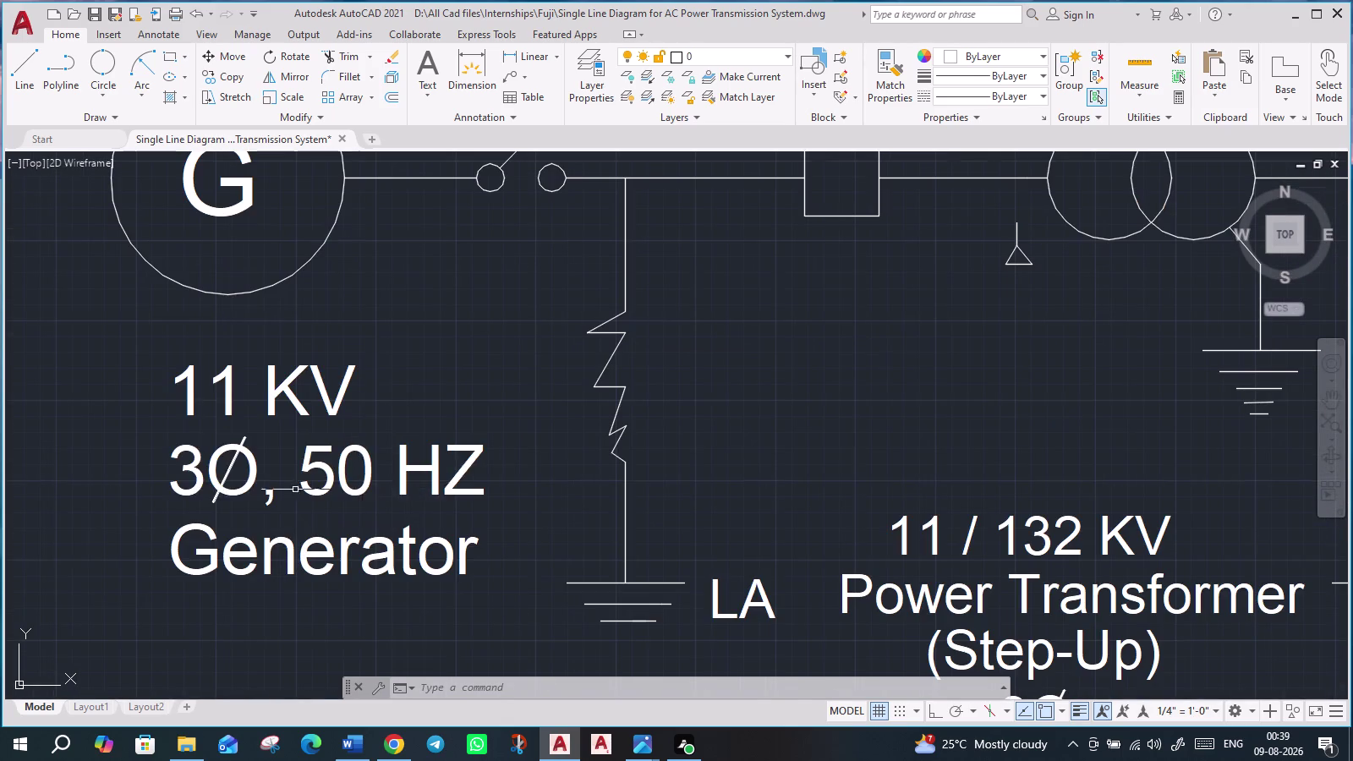
Replace '3O,' in the generator label with the ϕ symbol so it reads 3ϕ, 50 HZ.
triple_click(217, 474)
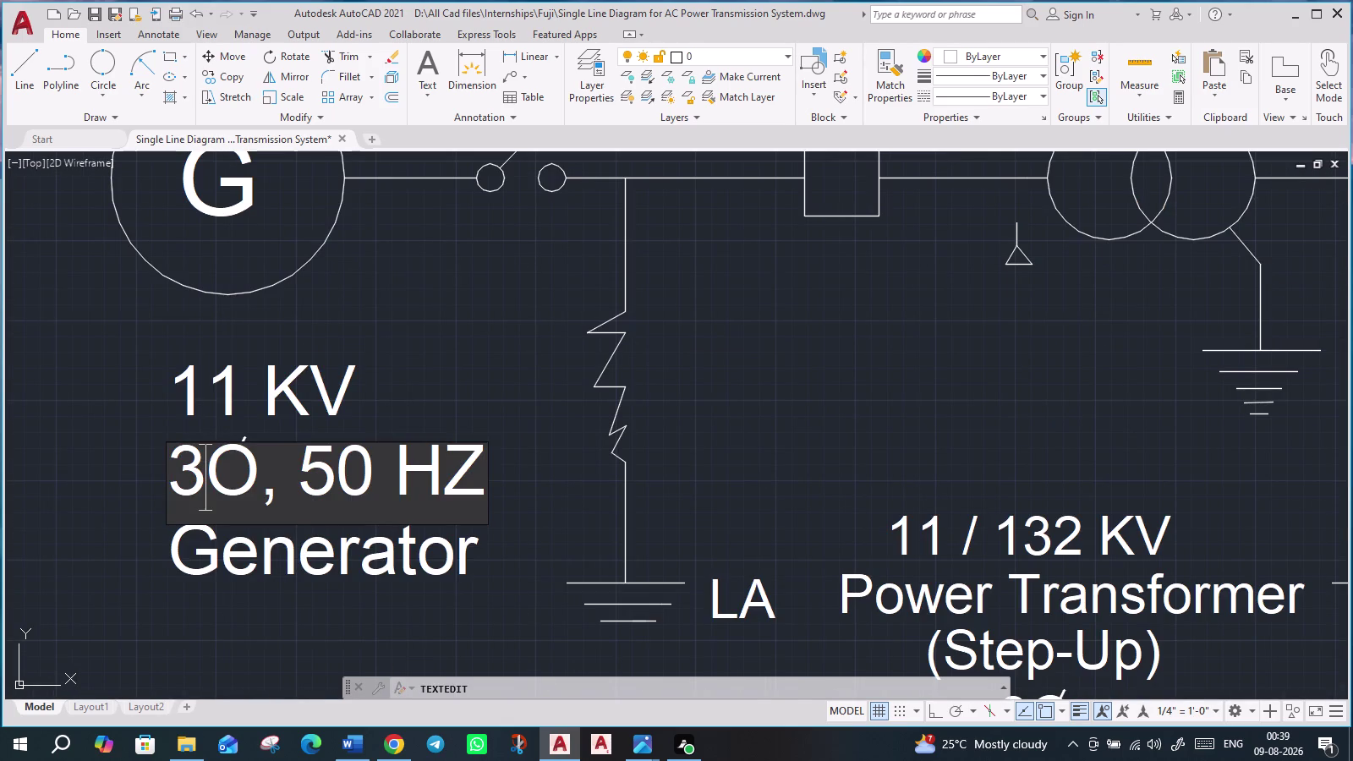
click(261, 475)
drag(261, 475, 180, 474)
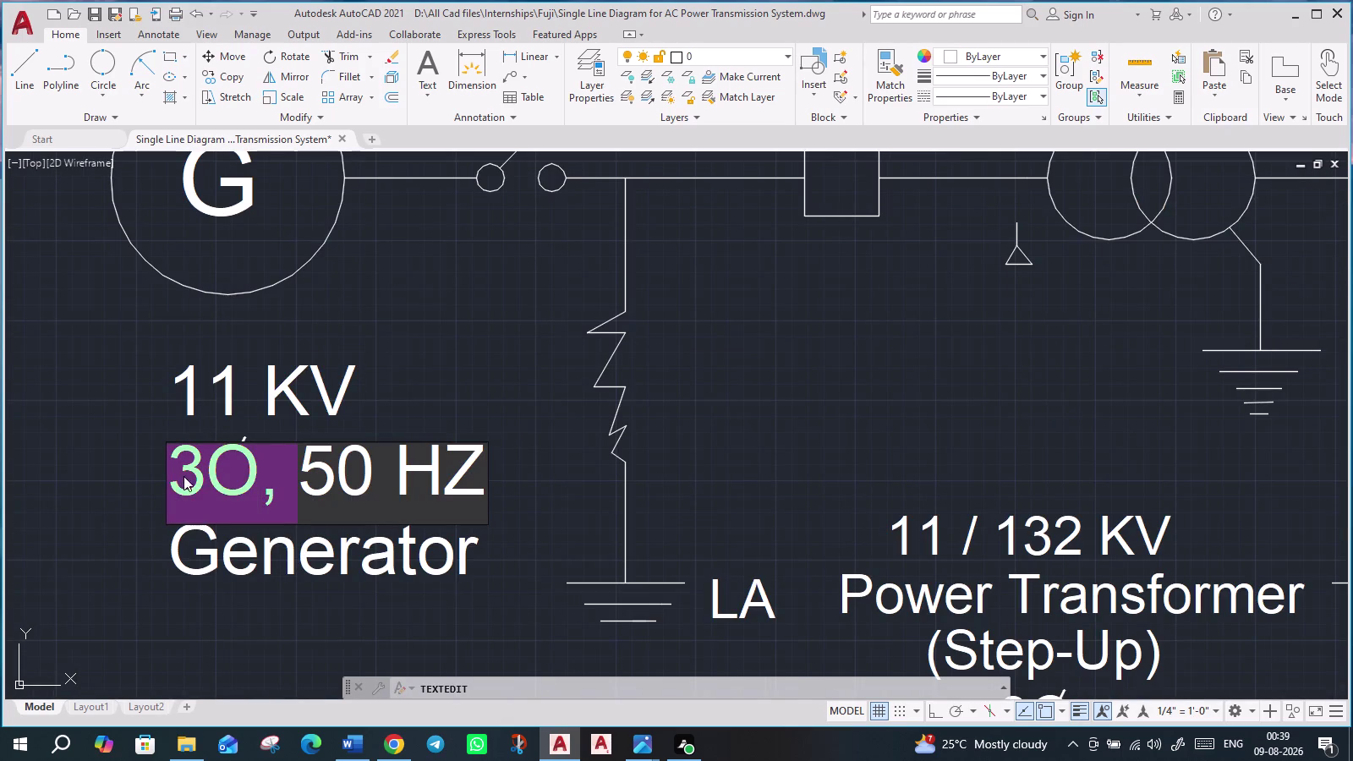
key(ctrl+v)
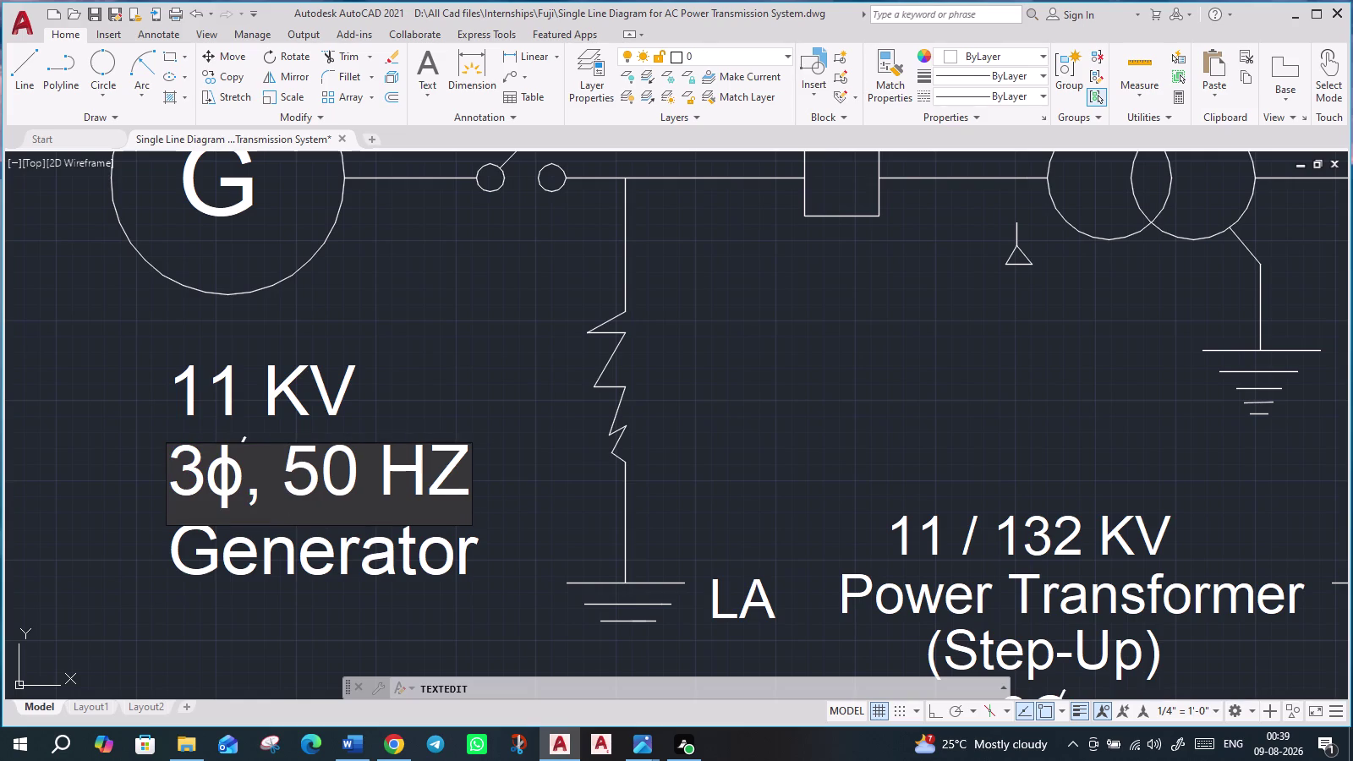
key(Return)
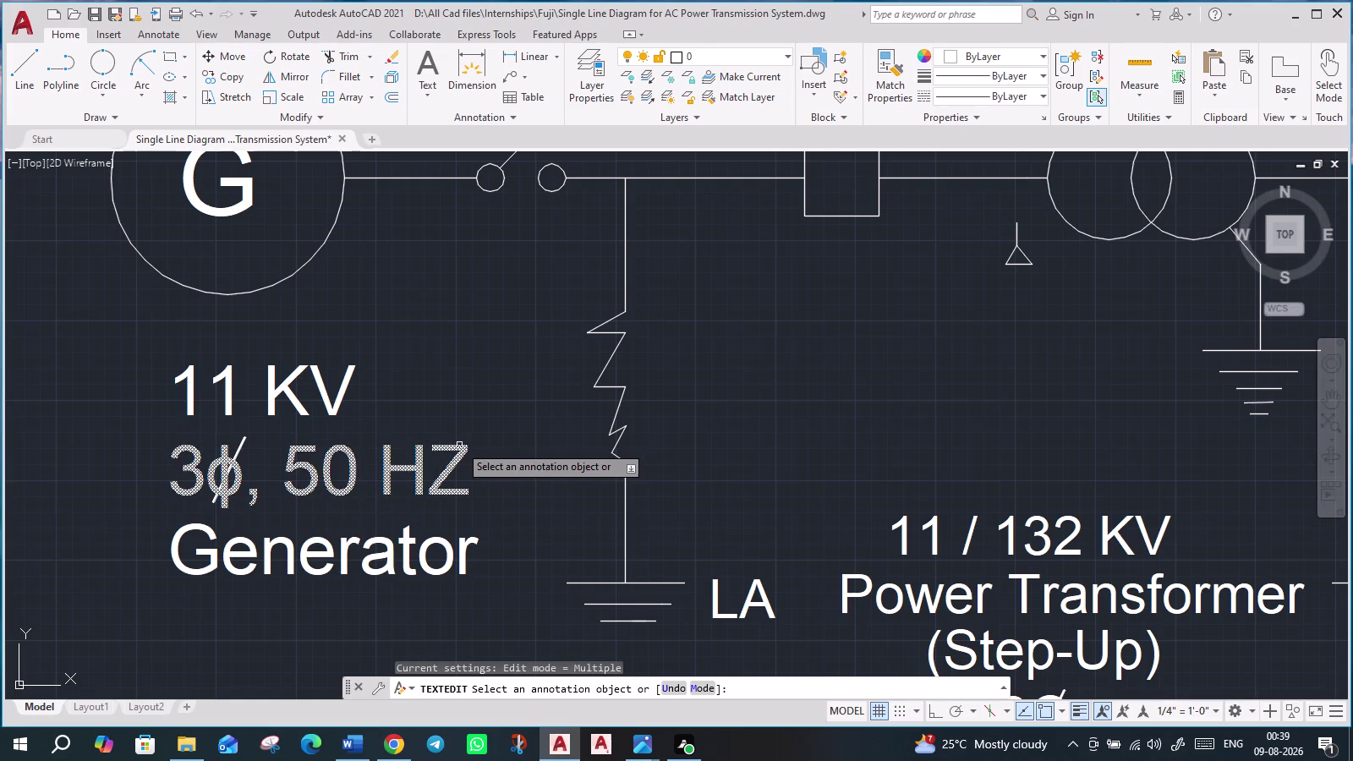
scroll(down, 3)
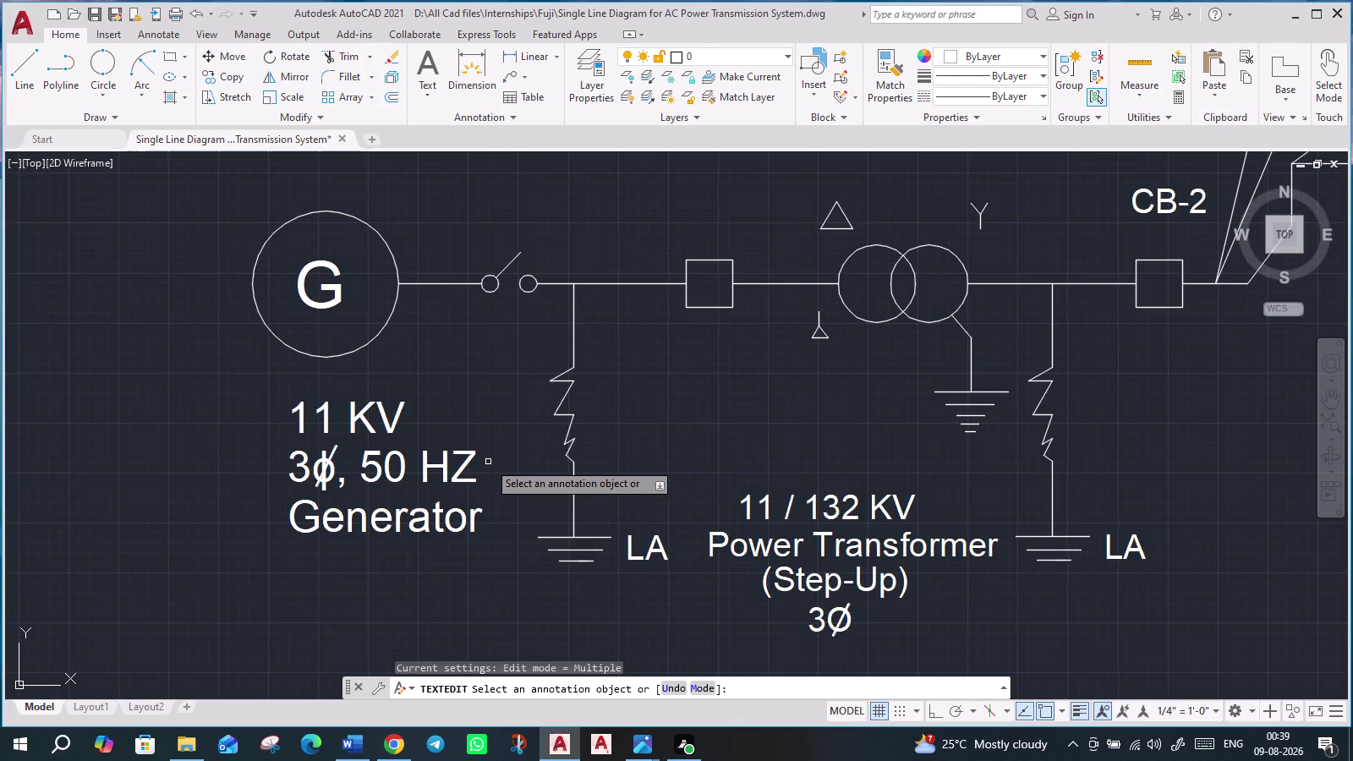
scroll(up, 3)
key(Escape)
Delete the stray slash line left over the generator's phase symbol.
scroll(up, 3)
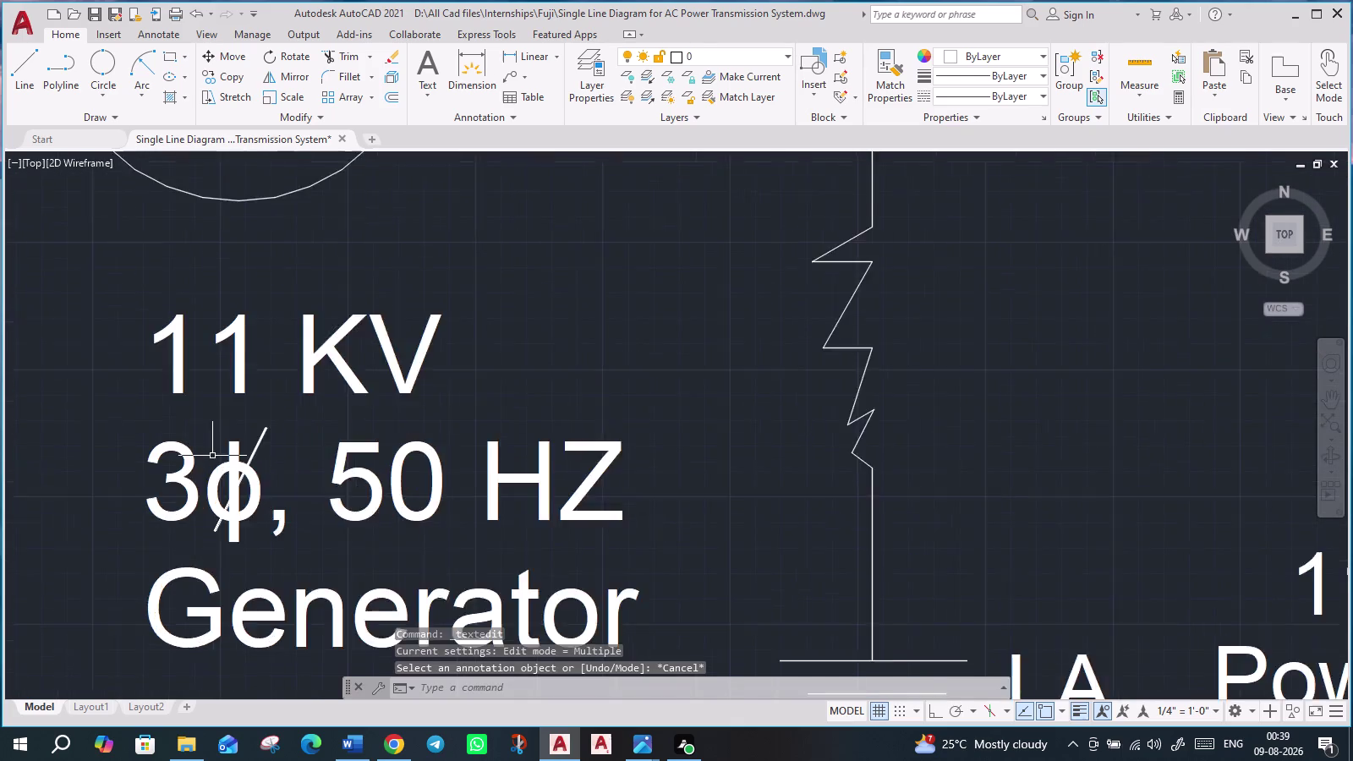
click(280, 439)
key(Delete)
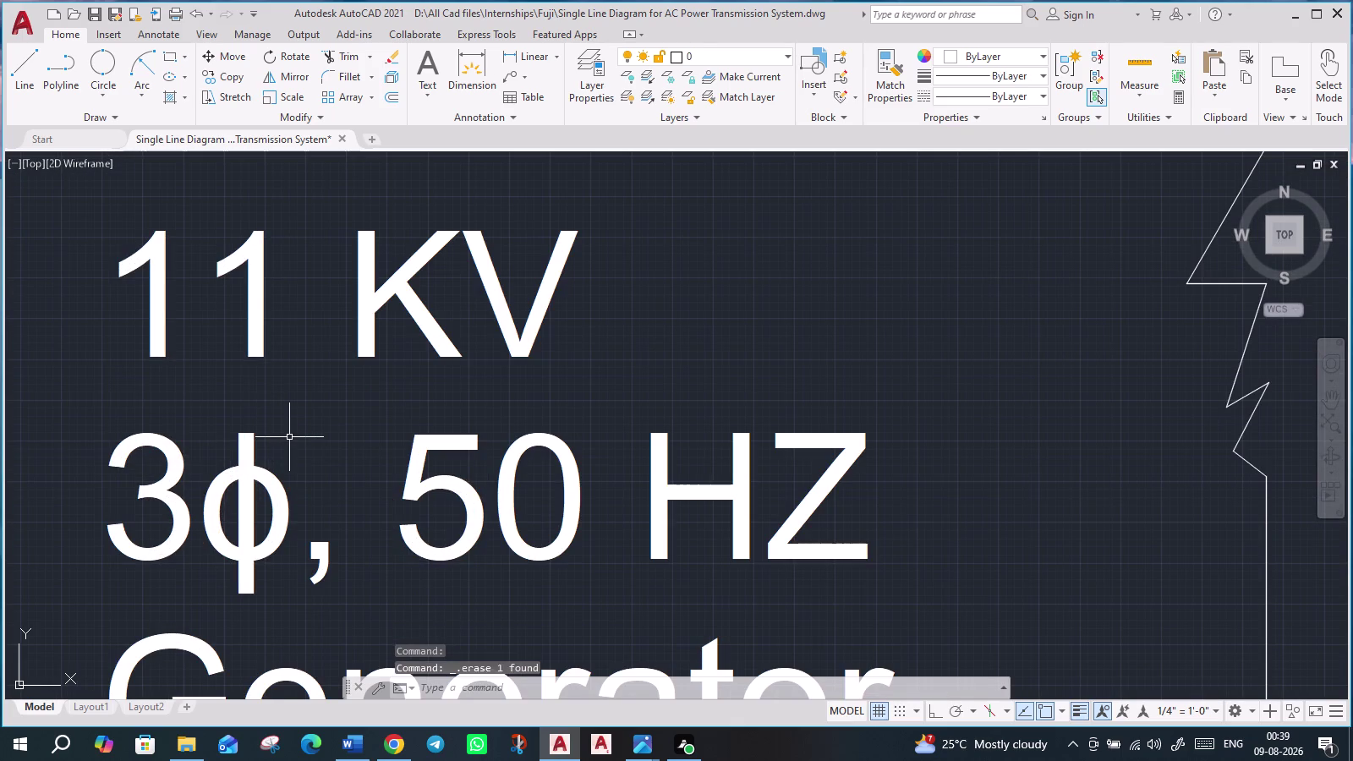
scroll(down, 3)
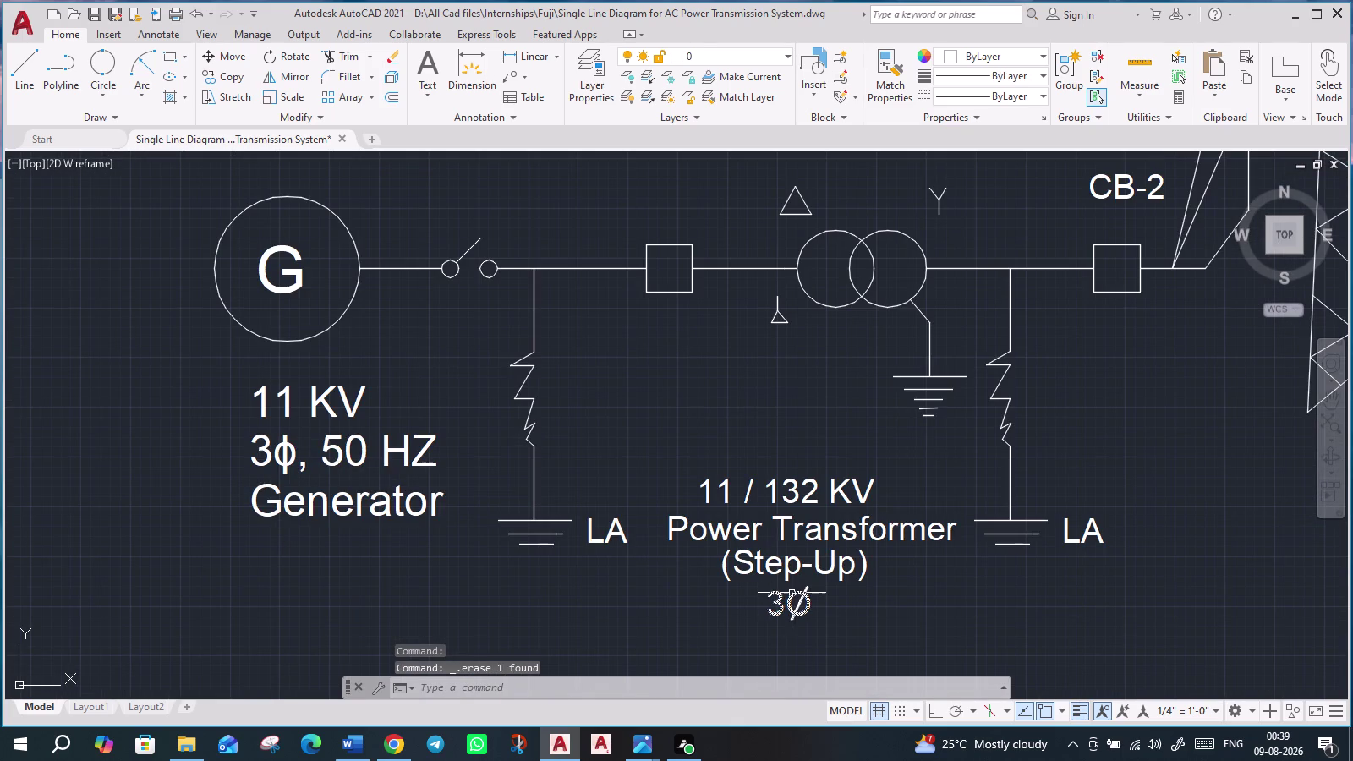
Replace '3O' in the step-up transformer's phase label with the 3ϕ symbol.
double_click(792, 599)
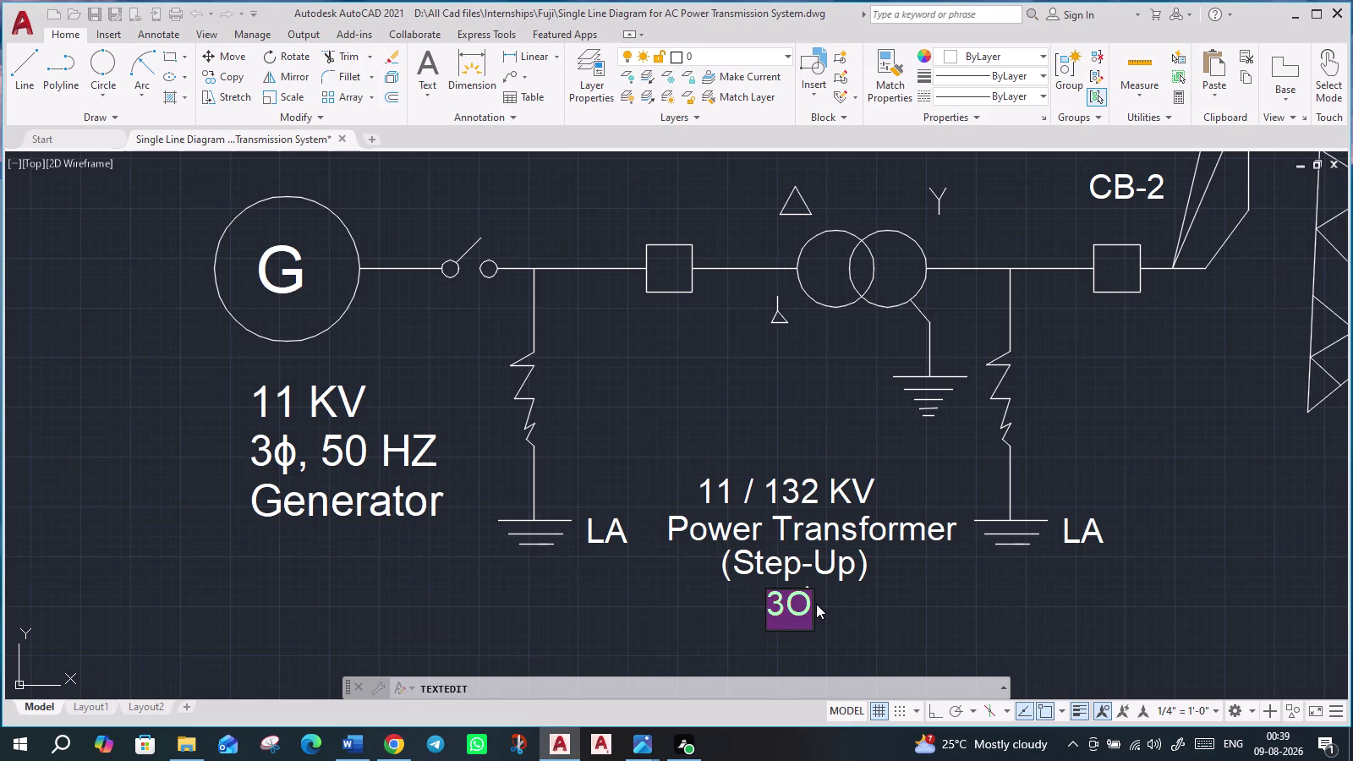
key(ctrl+v)
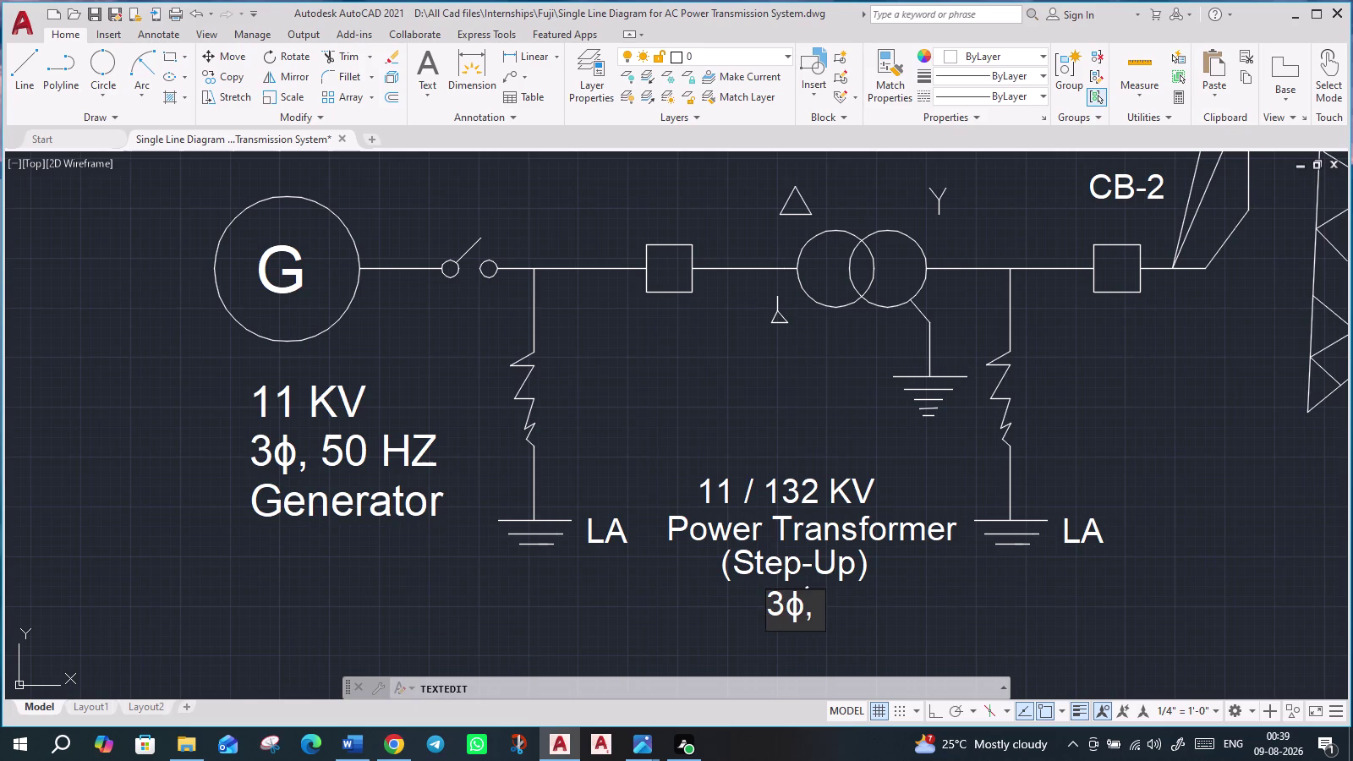
key(Return)
scroll(up, 3)
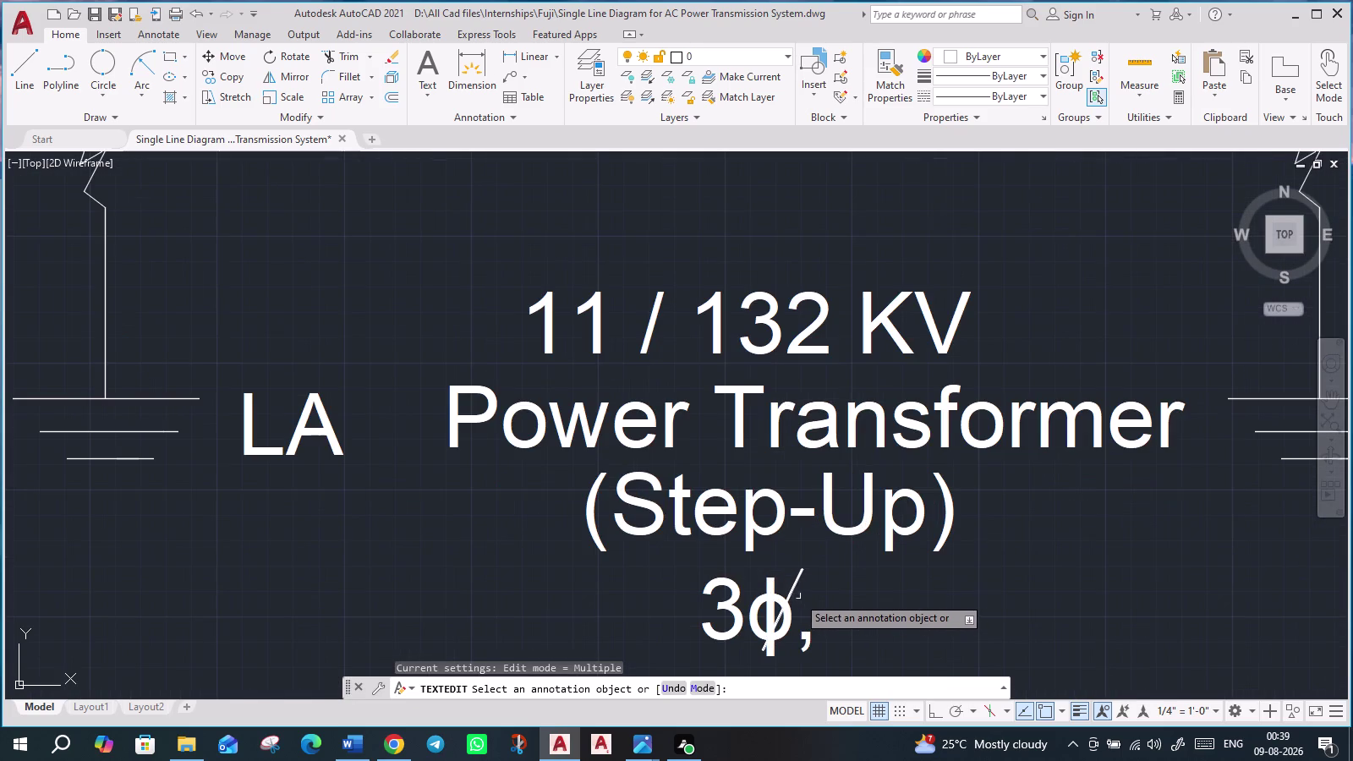
Try picking the leftover slash near the transformer label, then cancel text editing.
click(793, 592)
key(Delete)
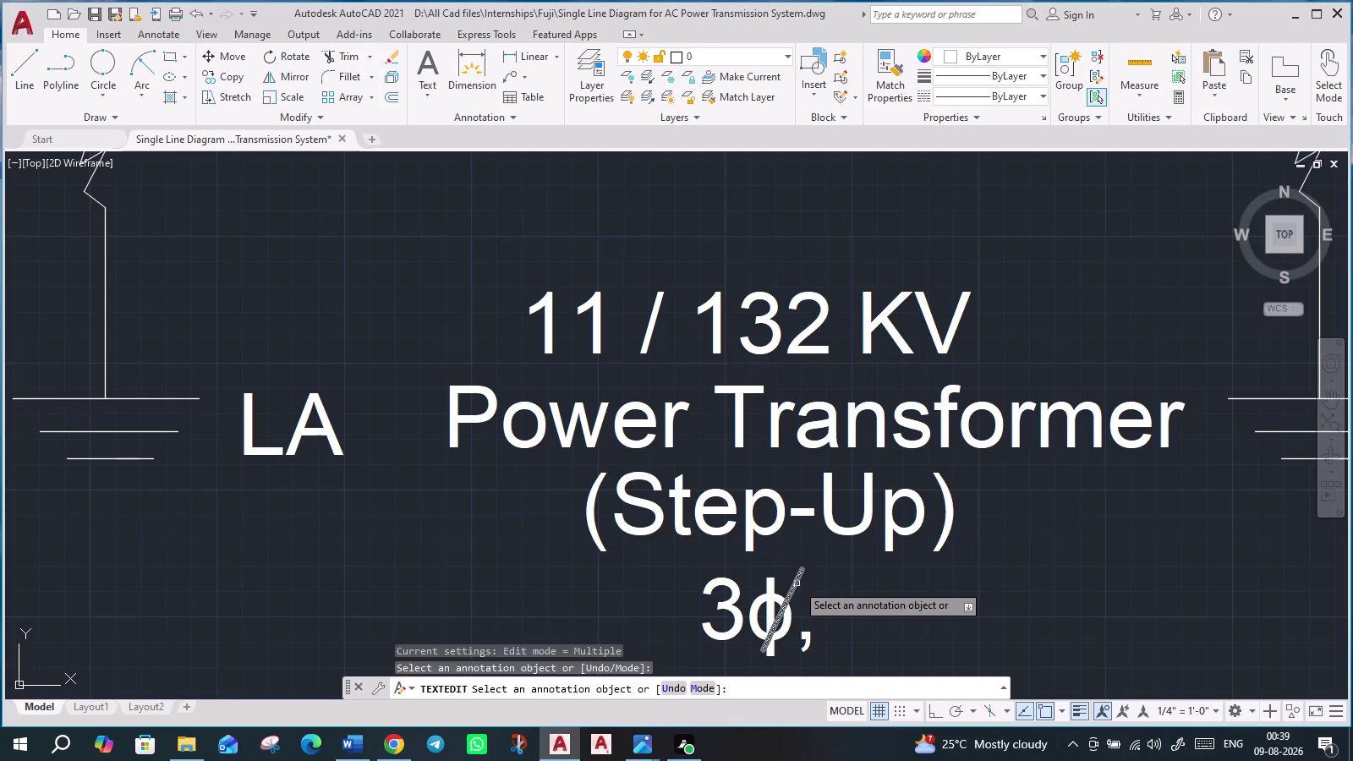
click(797, 584)
click(797, 583)
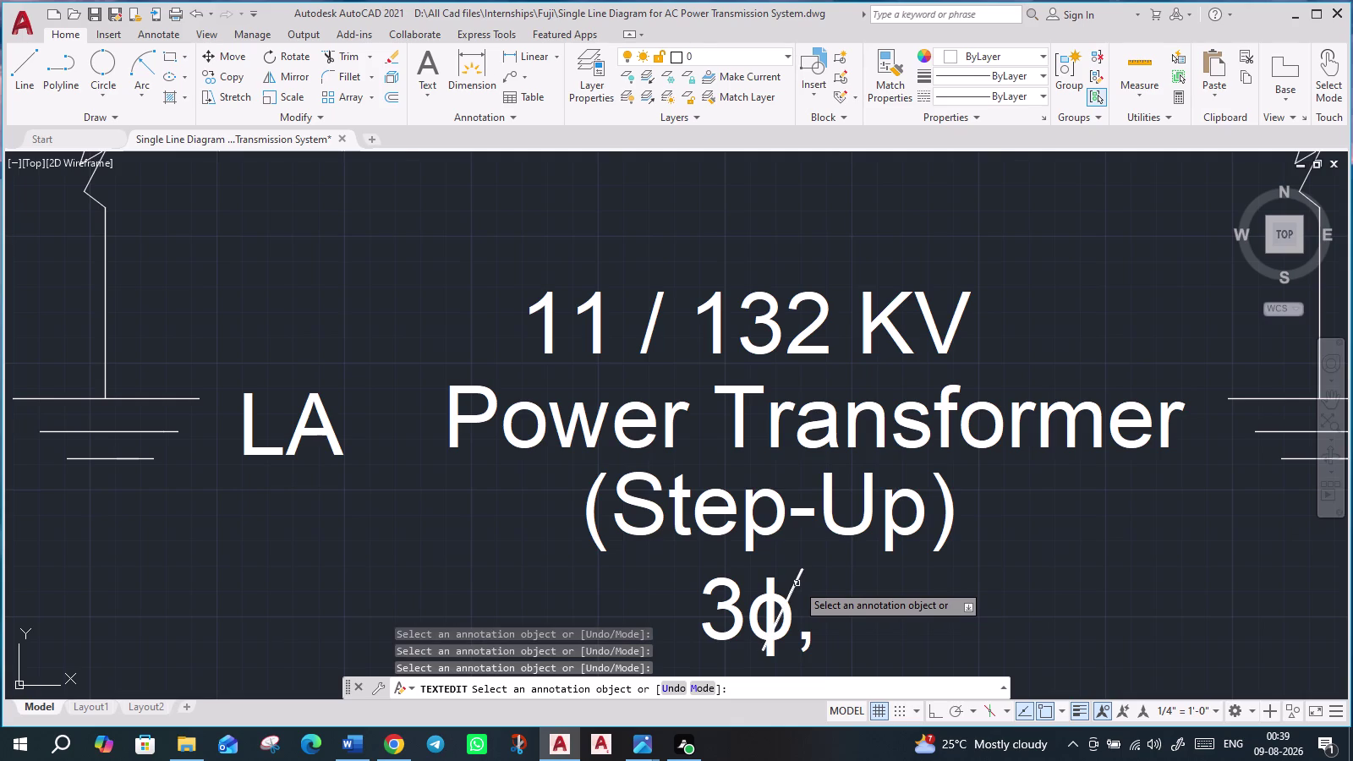
scroll(up, 3)
click(804, 563)
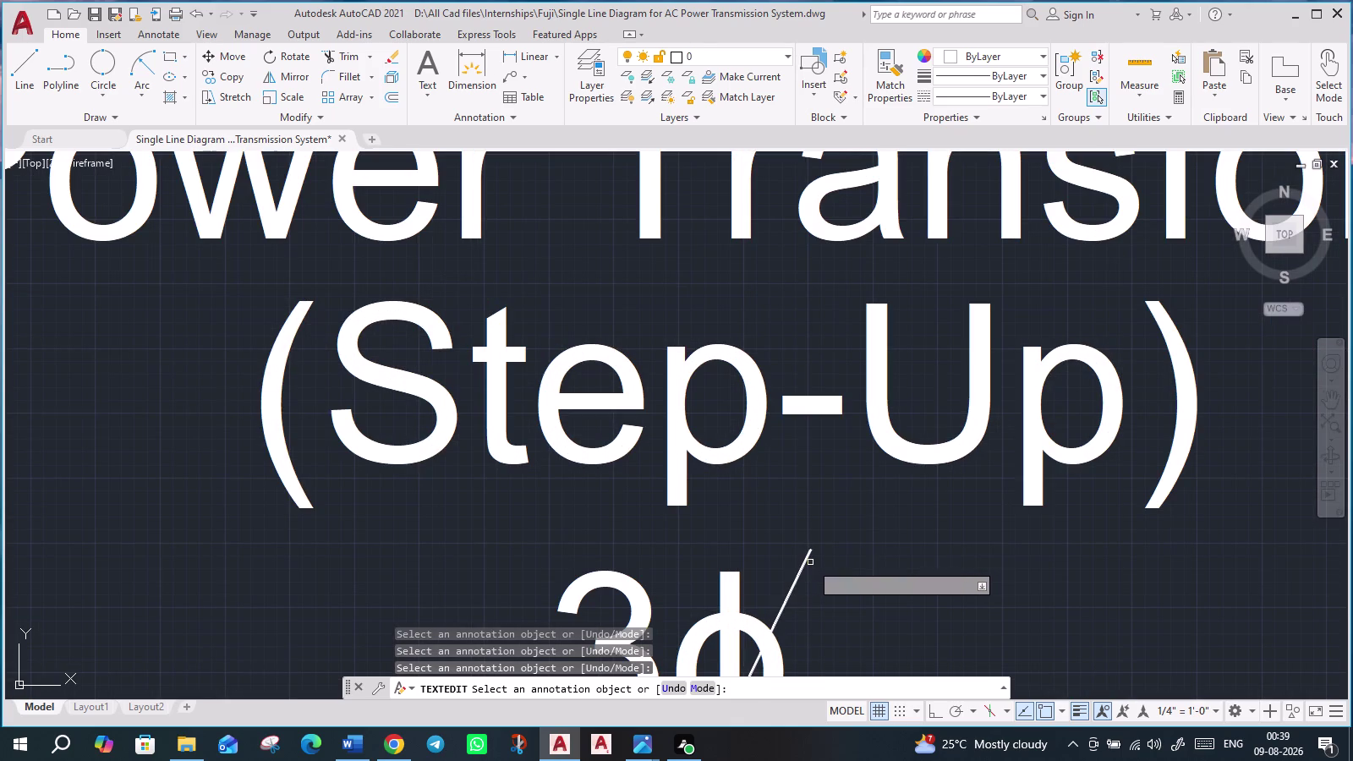
click(807, 561)
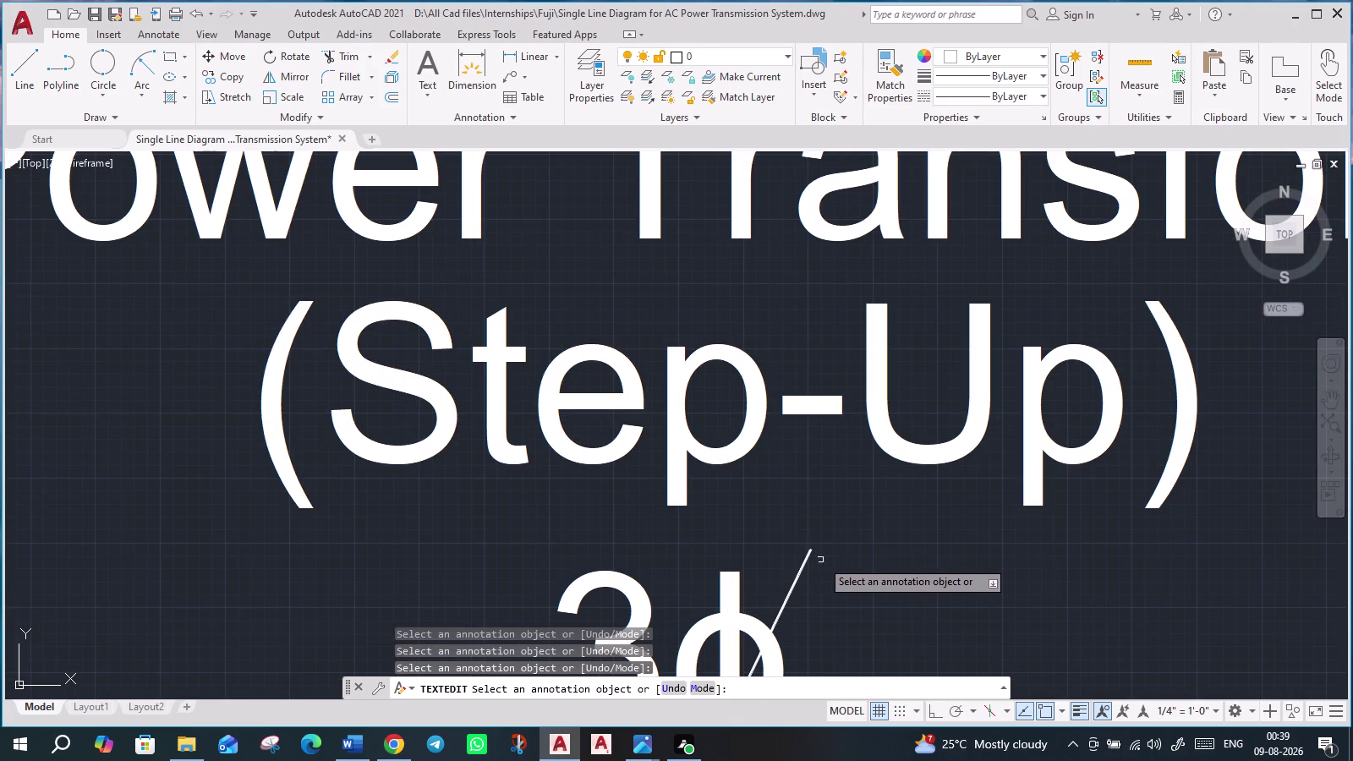
key(Delete)
key(Escape)
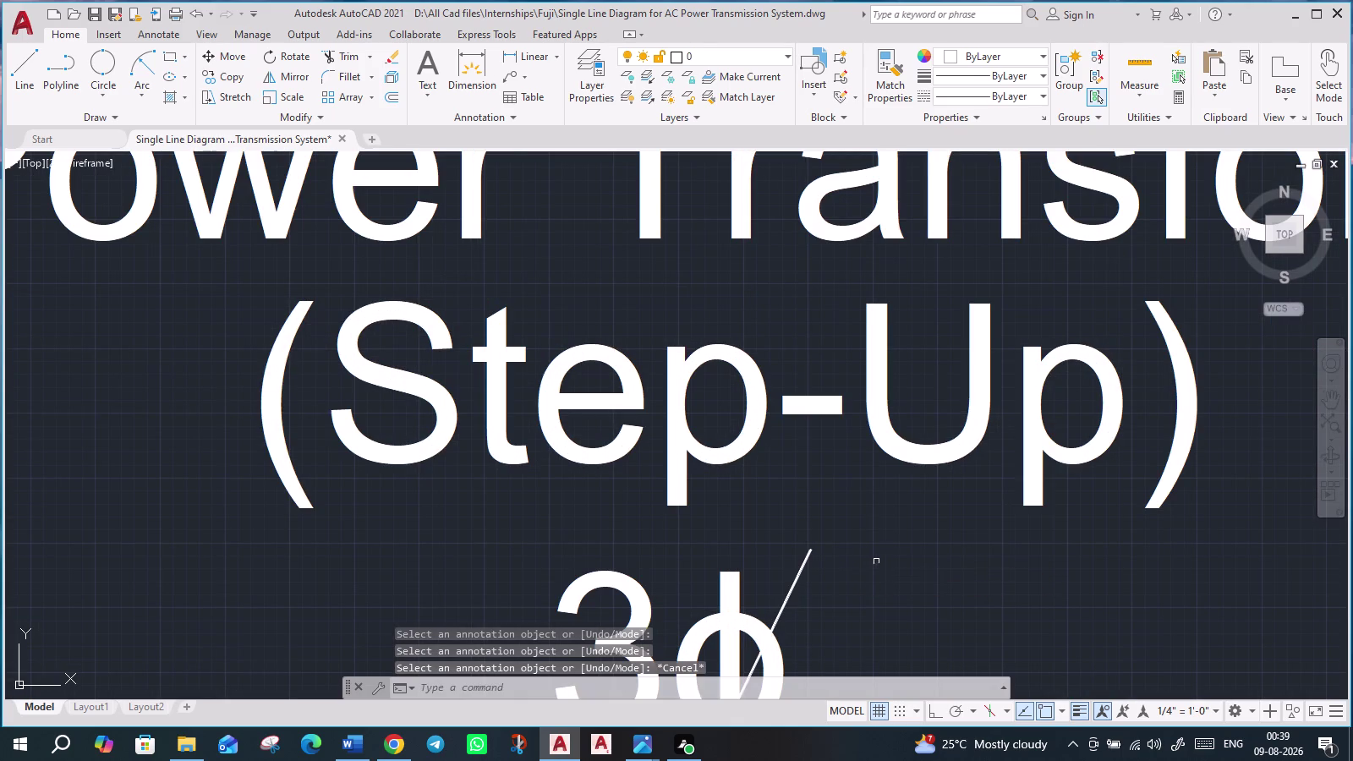
Select the stray slash beside the transformer's 3ϕ, and delete it.
scroll(down, 3)
click(852, 561)
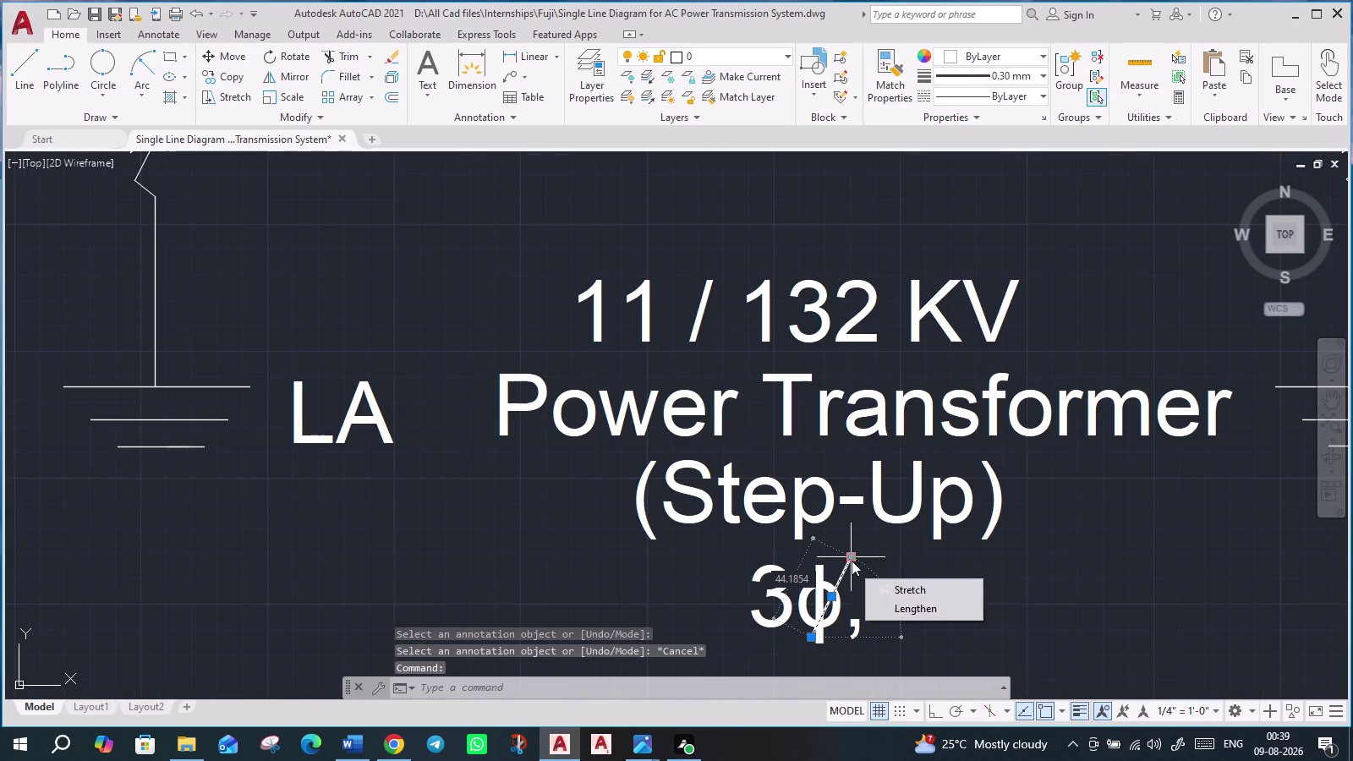
key(Delete)
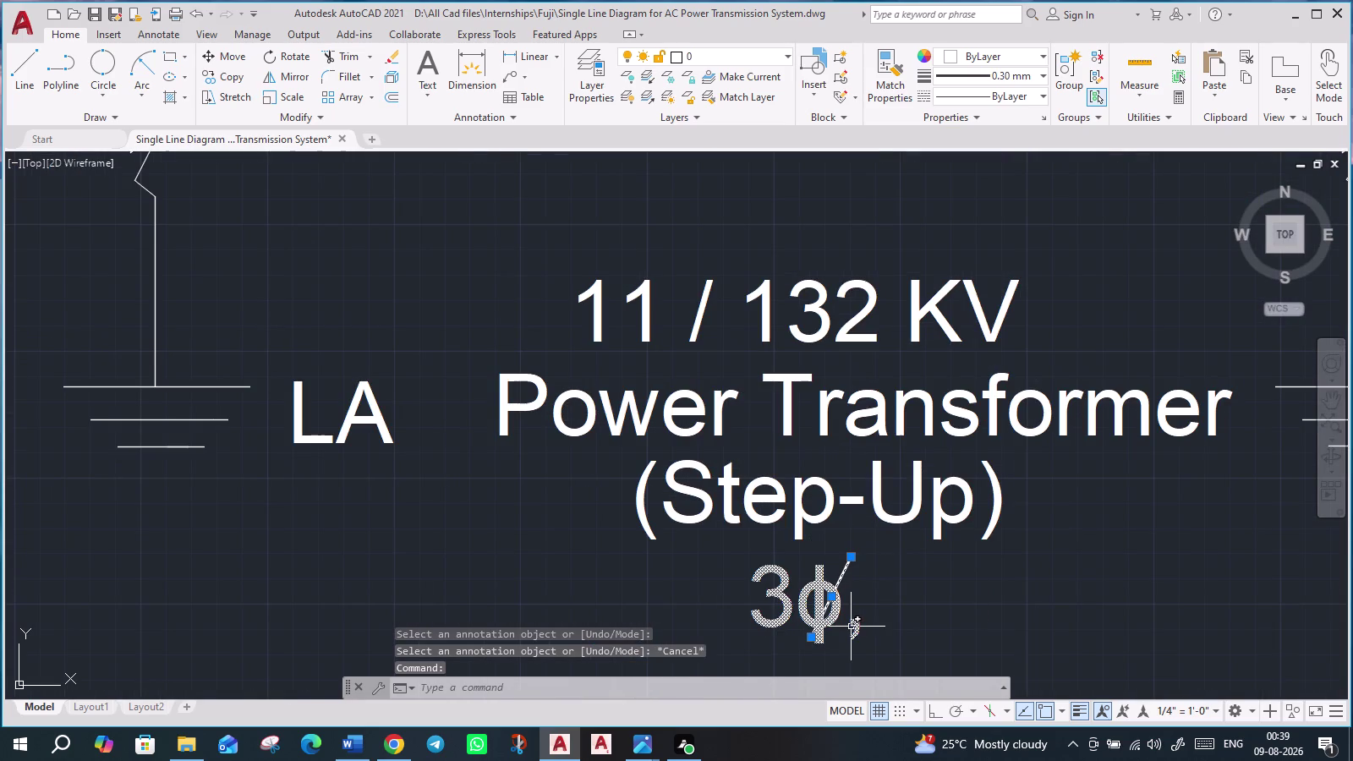
key(Delete)
scroll(down, 3)
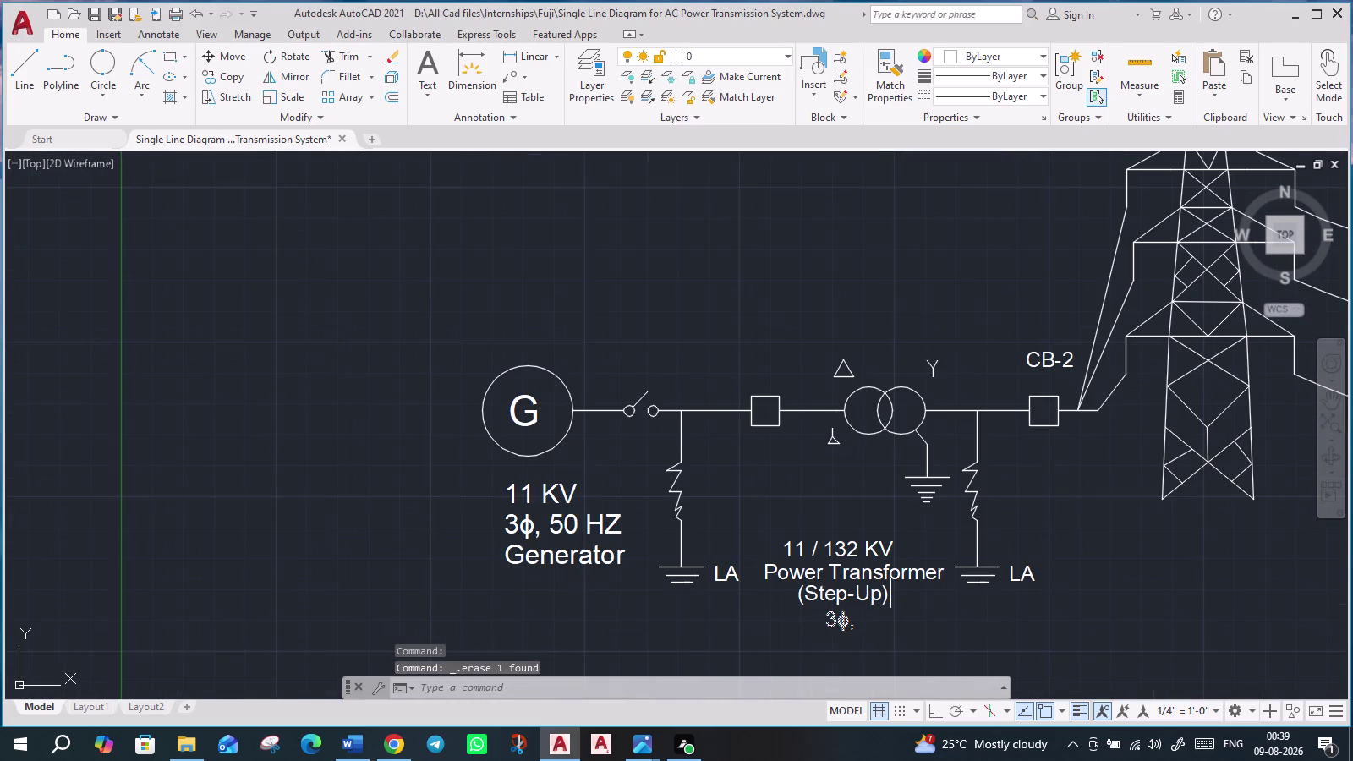
Window-select the loose 3ϕ, text below TRANSMISSION LINE and erase it.
middle_drag(1067, 592, 841, 530)
scroll(down, 3)
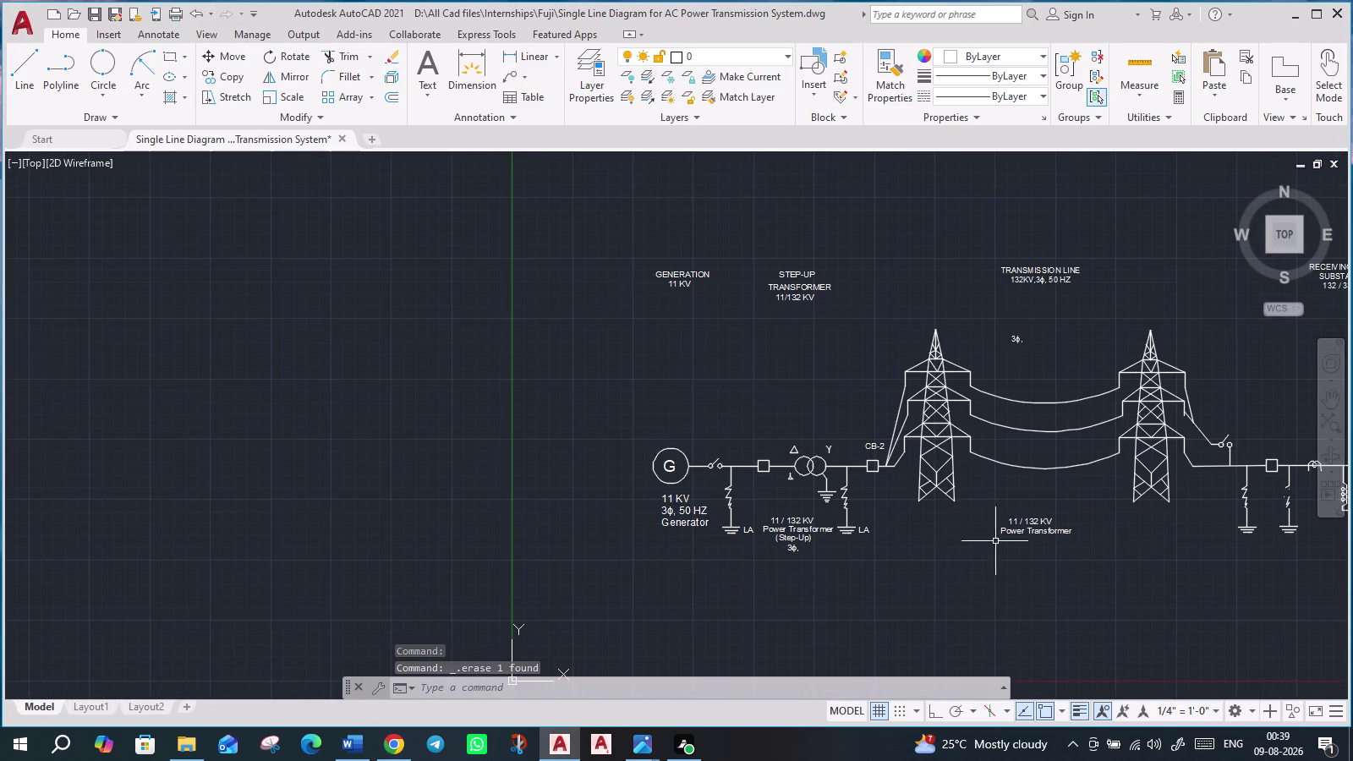
middle_drag(1116, 560, 860, 570)
scroll(up, 3)
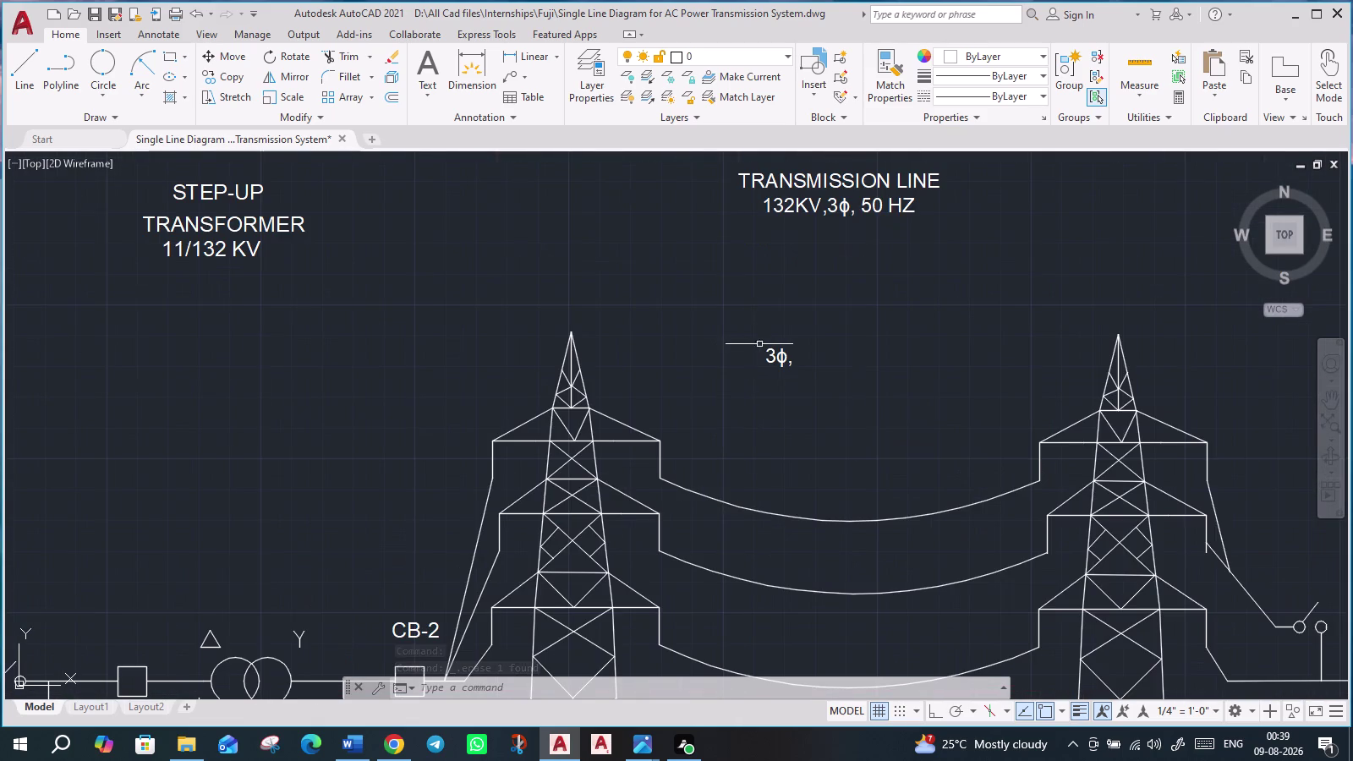
click(752, 346)
click(794, 366)
click(799, 373)
click(756, 350)
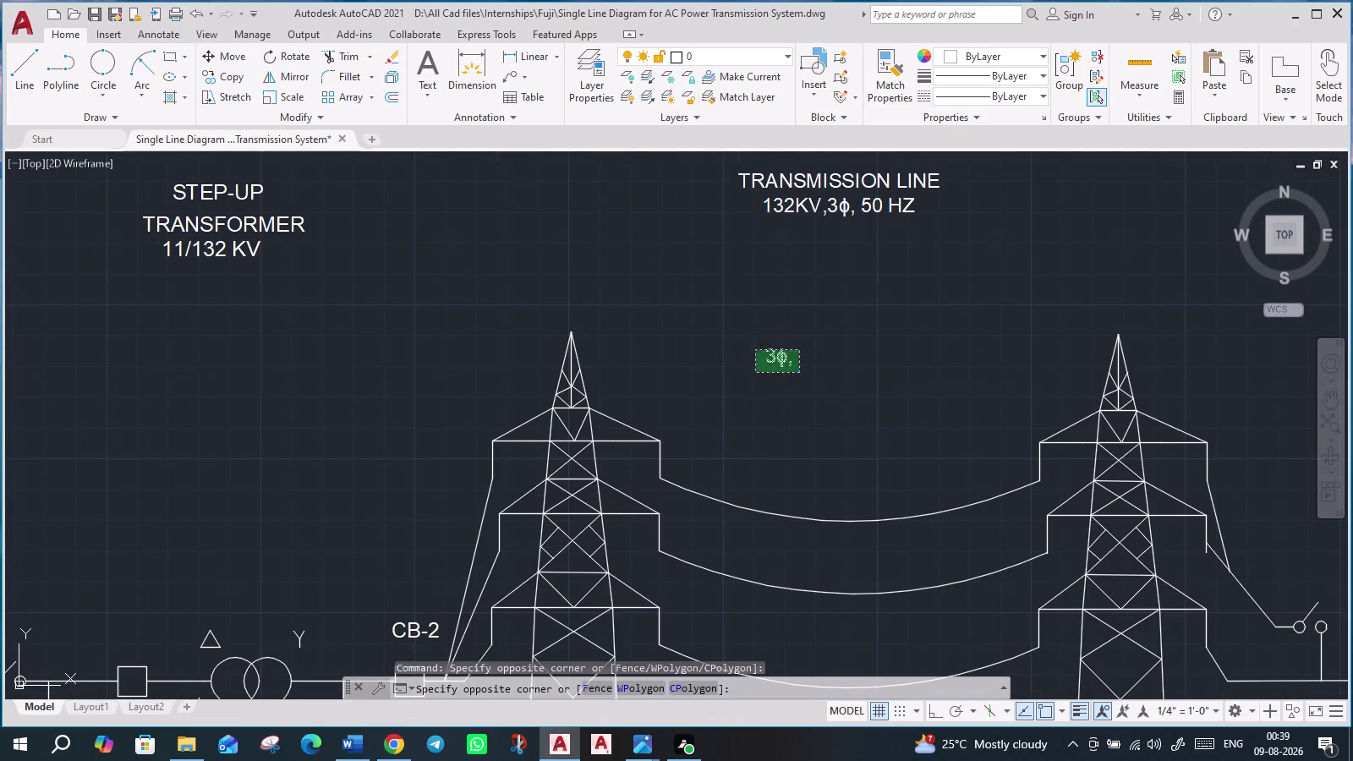
key(Delete)
scroll(down, 3)
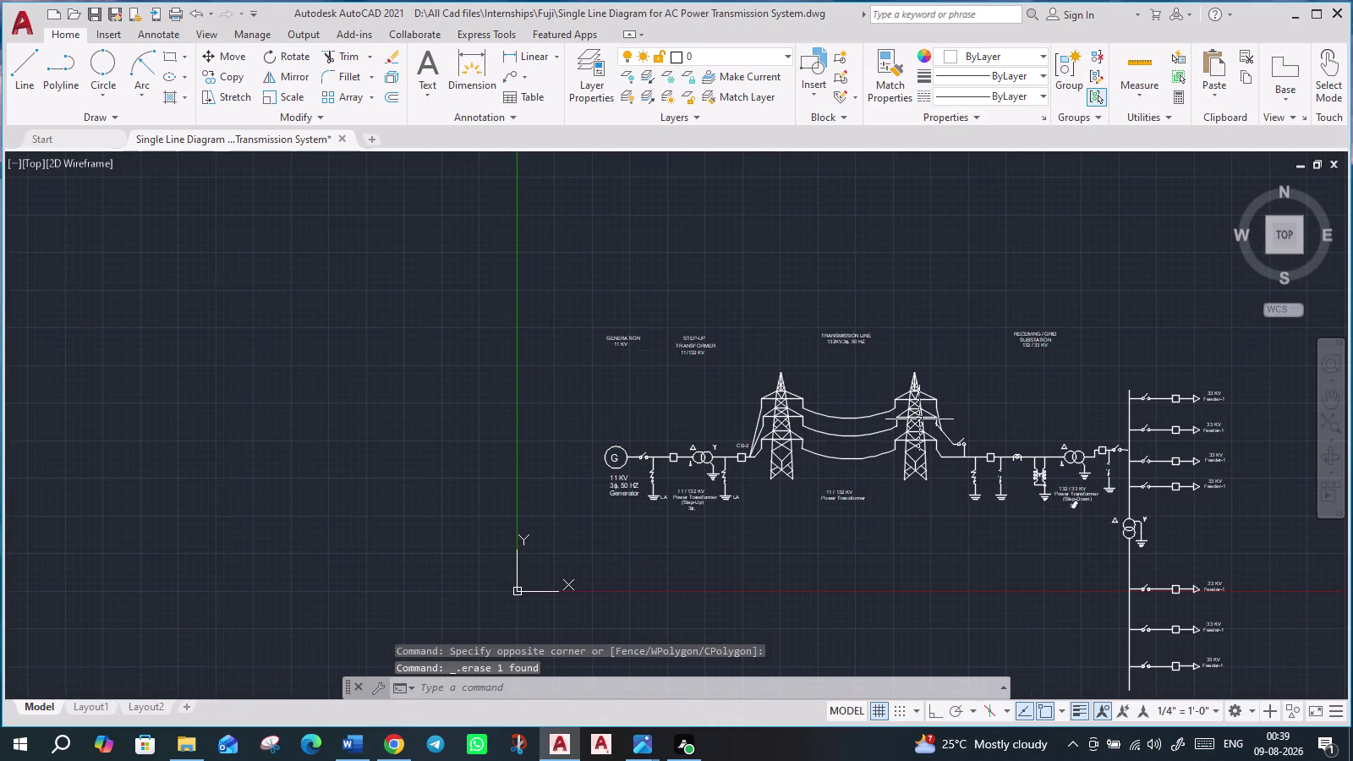
scroll(up, 3)
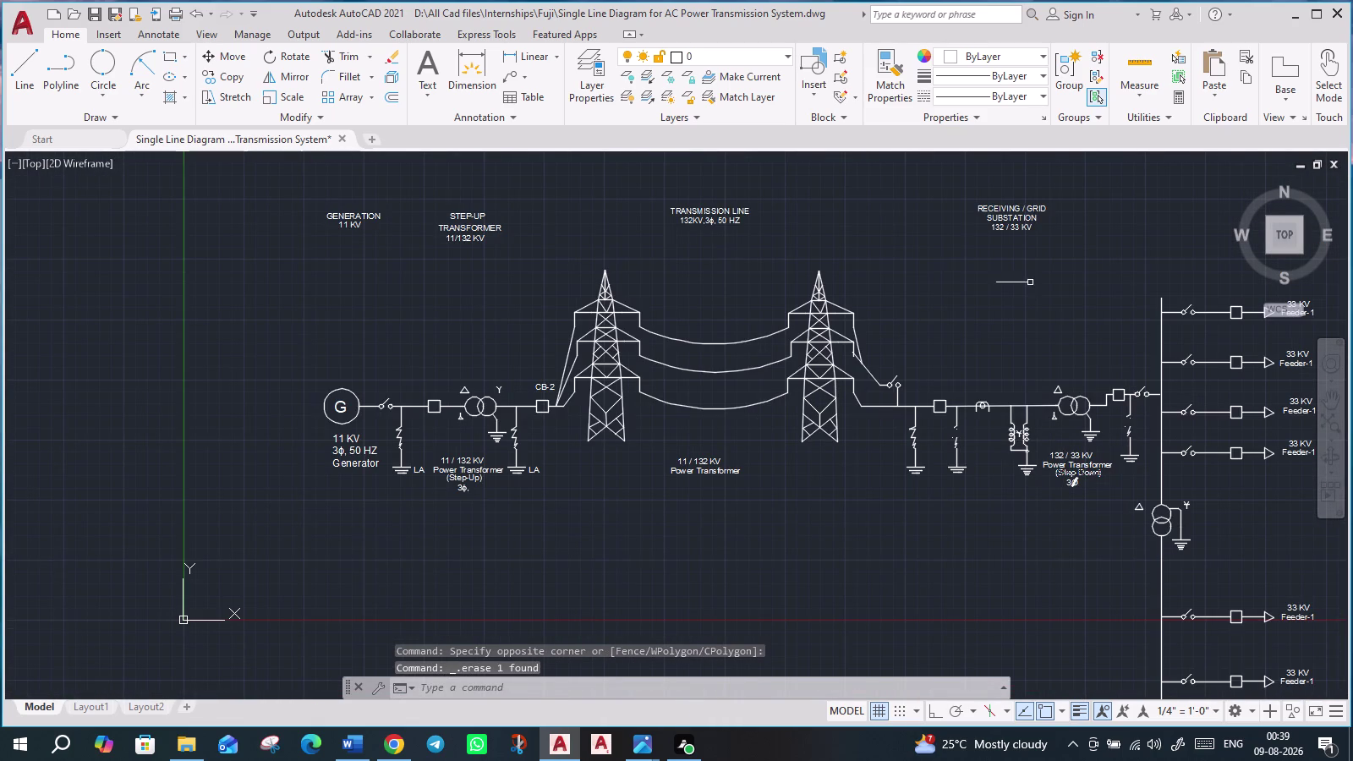
scroll(up, 3)
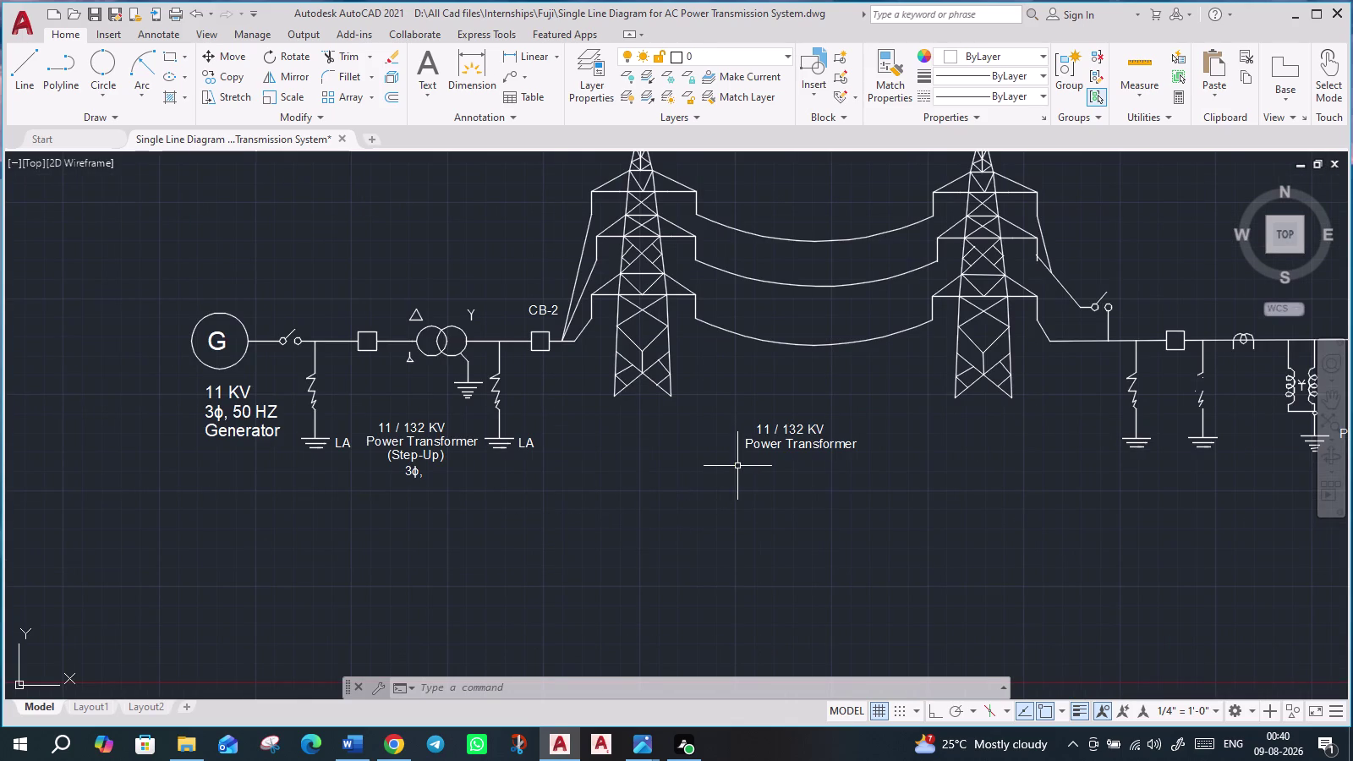
scroll(down, 3)
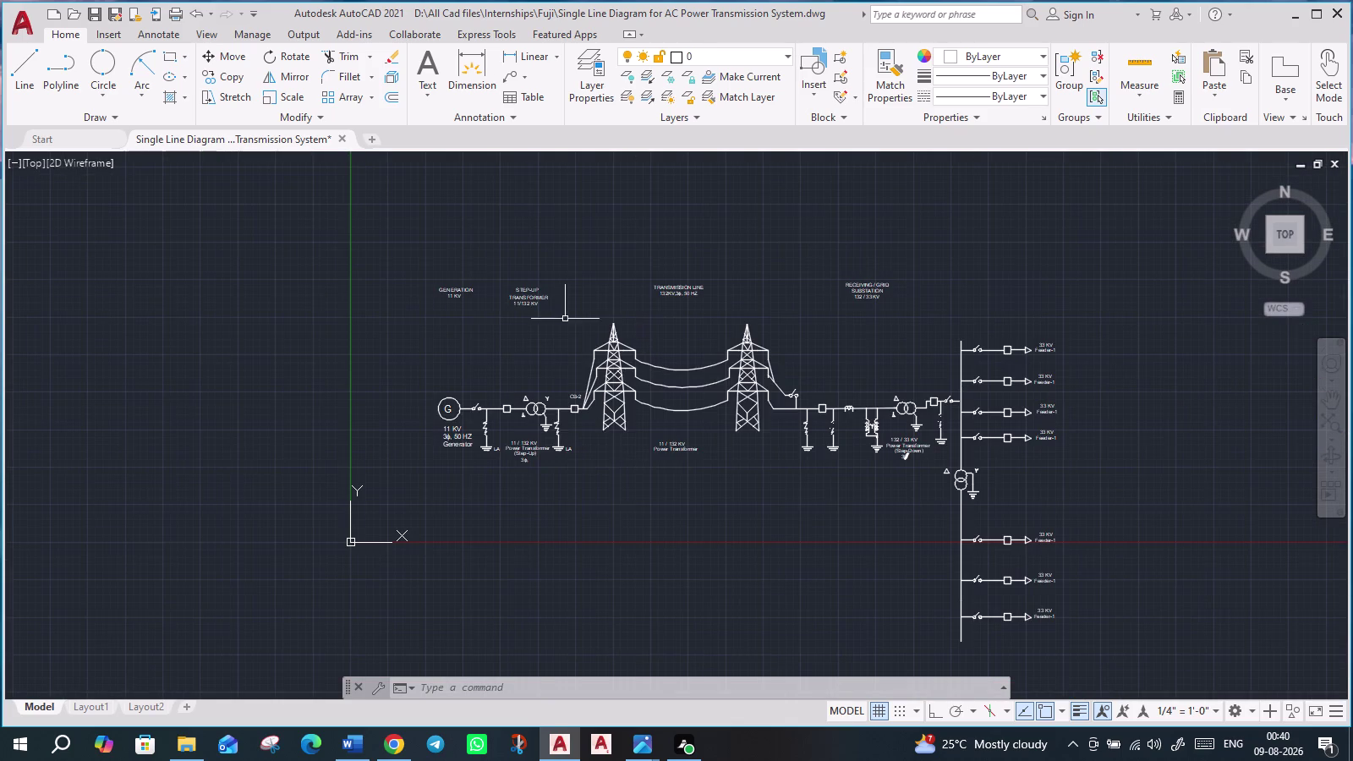